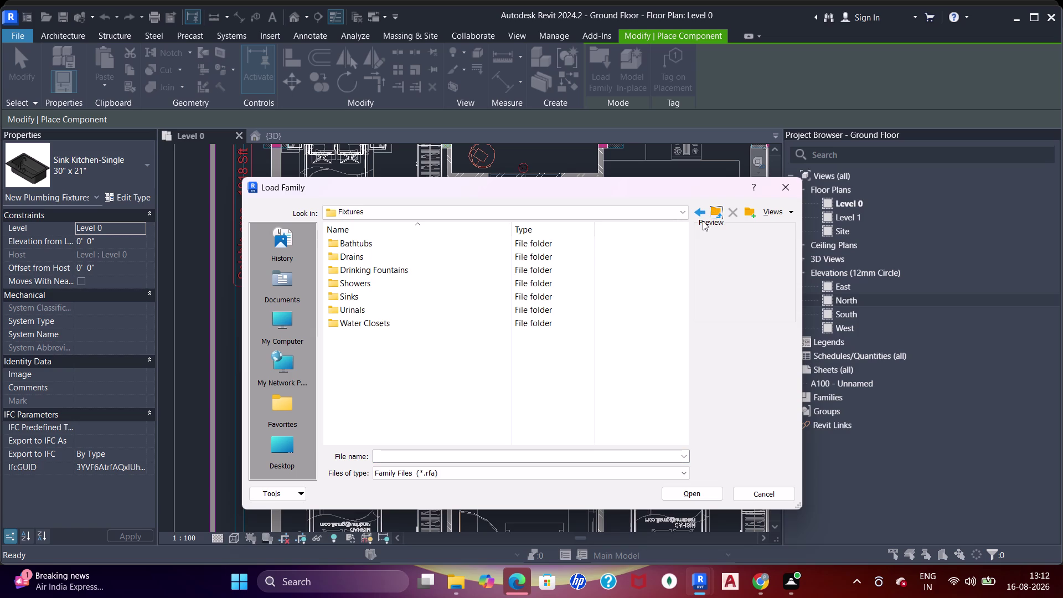
Open the Showers fixtures folder and preview the Shower Stall-2D family.
double_click(356, 288)
click(398, 238)
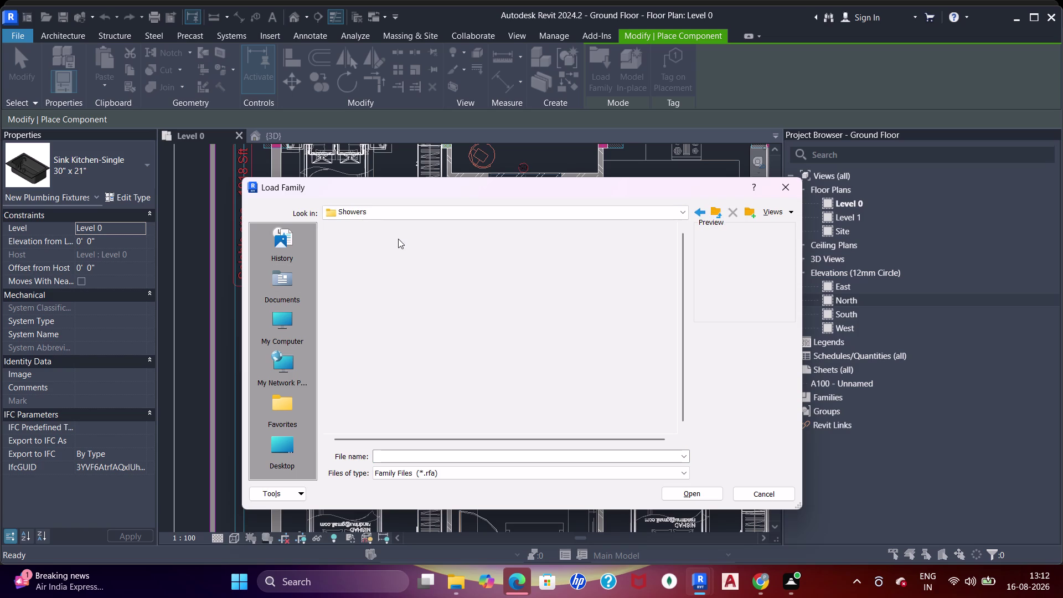
click(704, 213)
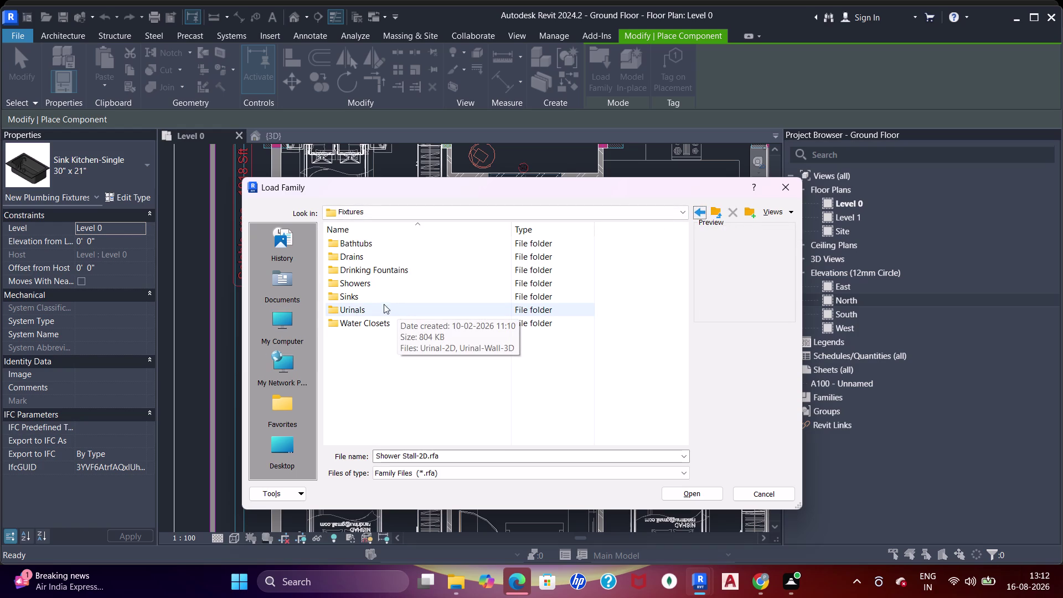
Open the Drains folder and select the Floor Drain-2D family.
double_click(371, 254)
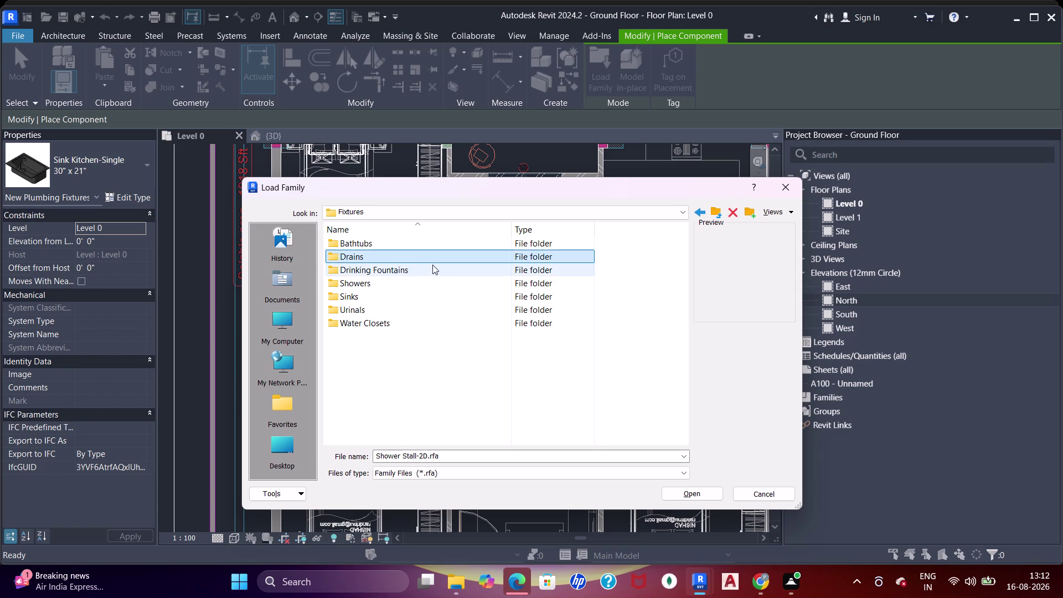
double_click(403, 254)
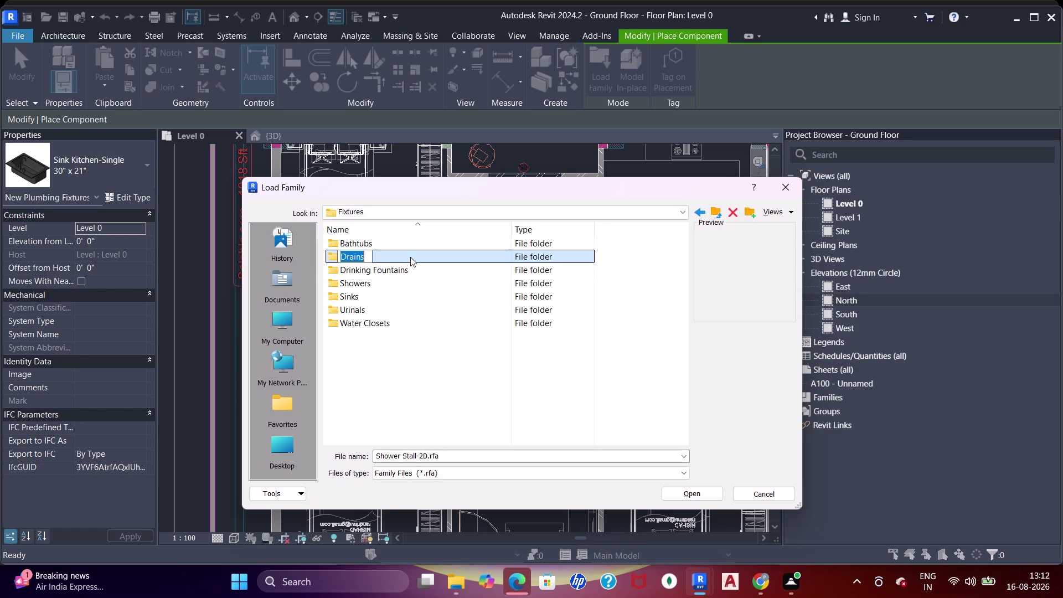
double_click(409, 256)
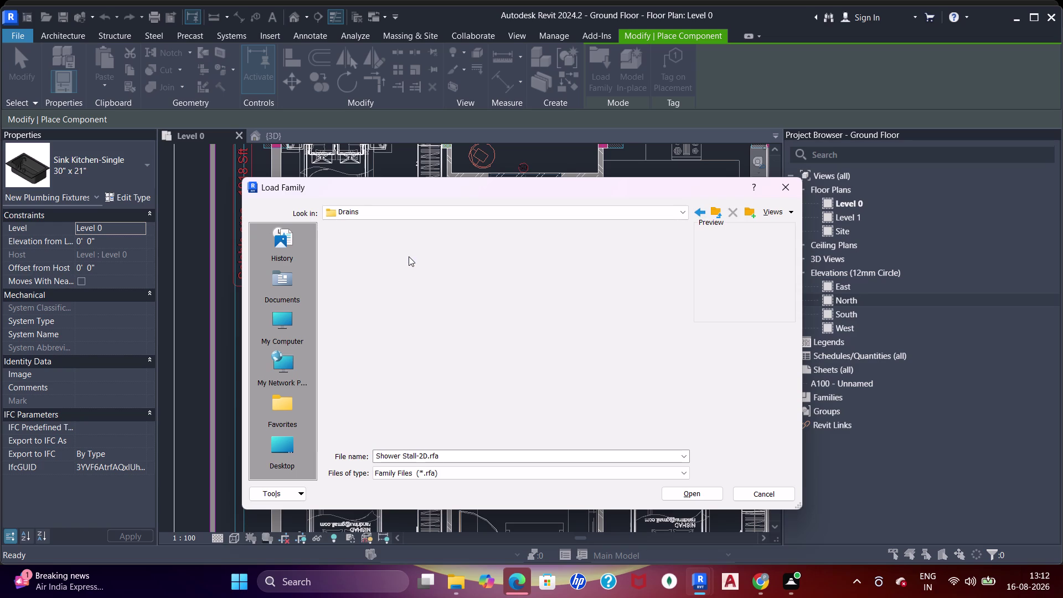
click(368, 246)
click(710, 216)
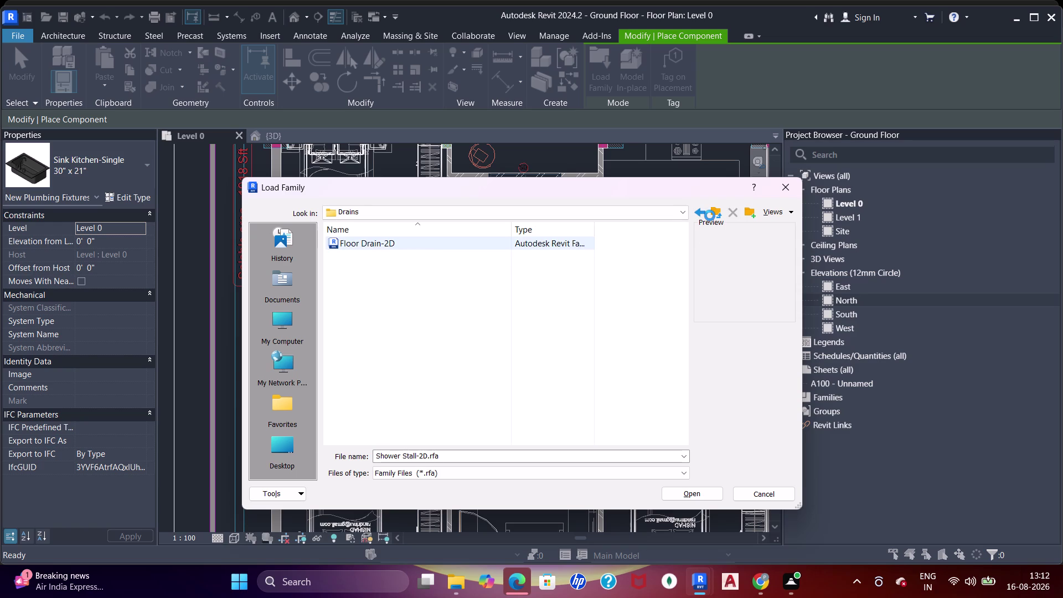
Jump up to the US library folder using the Look in dropdown.
click(681, 214)
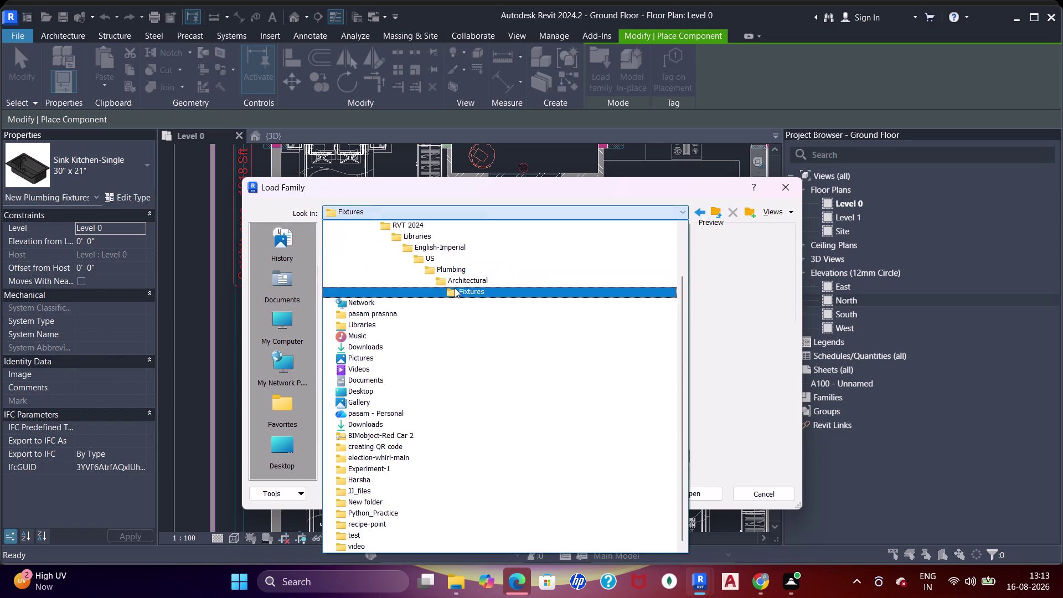
click(445, 260)
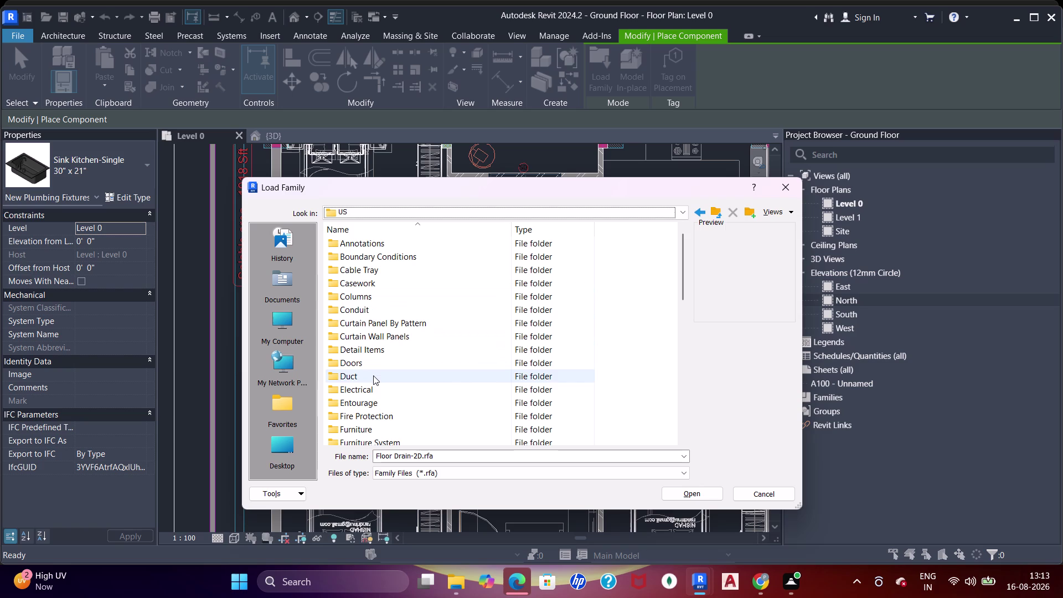
scroll(down, 3)
scroll(down, 3)
scroll(down, 3)
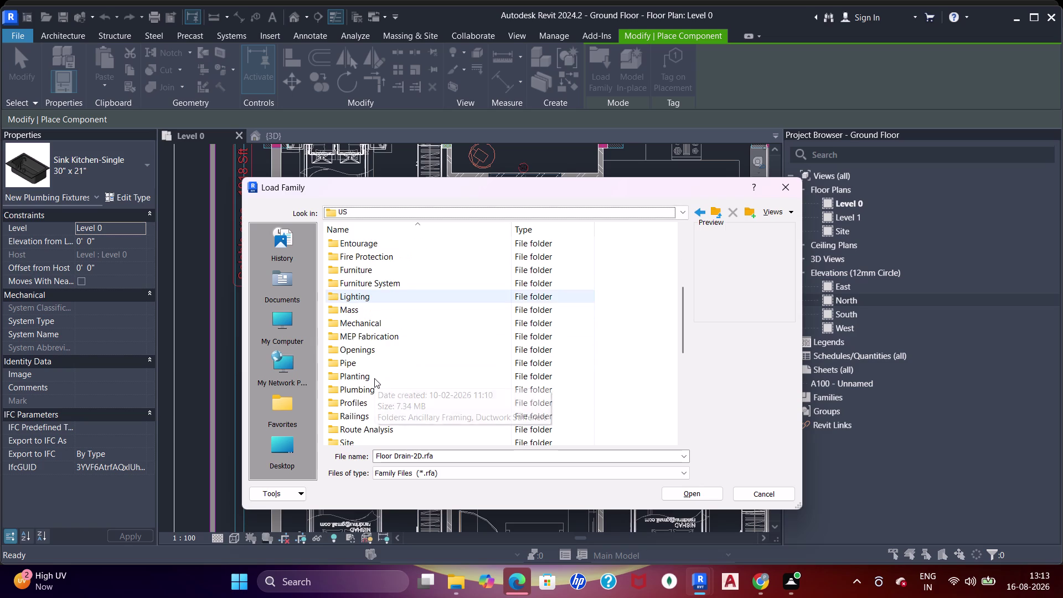
scroll(down, 3)
scroll(down, 3)
scroll(up, 3)
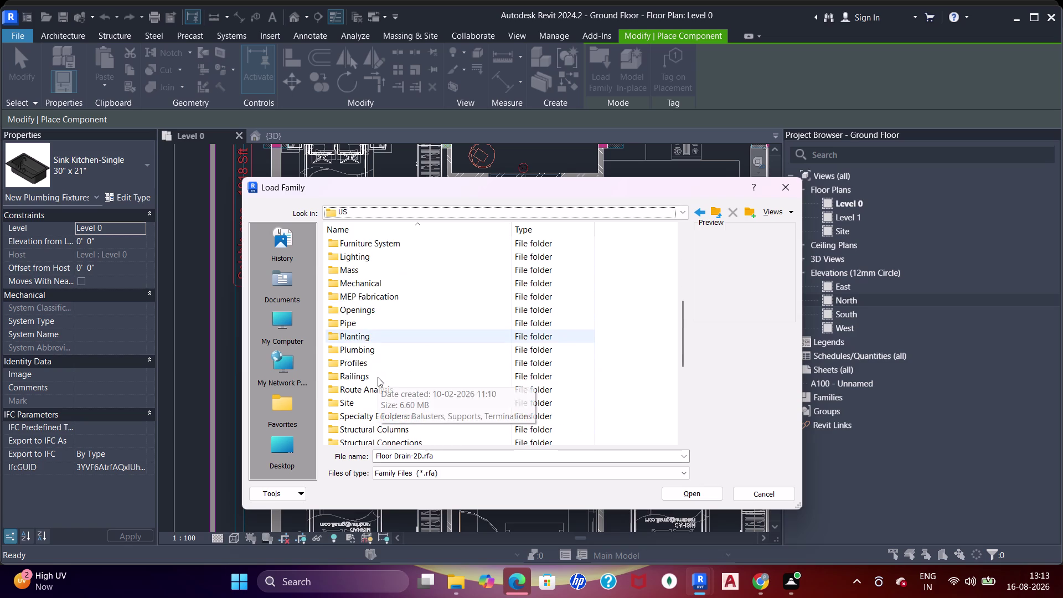
scroll(up, 3)
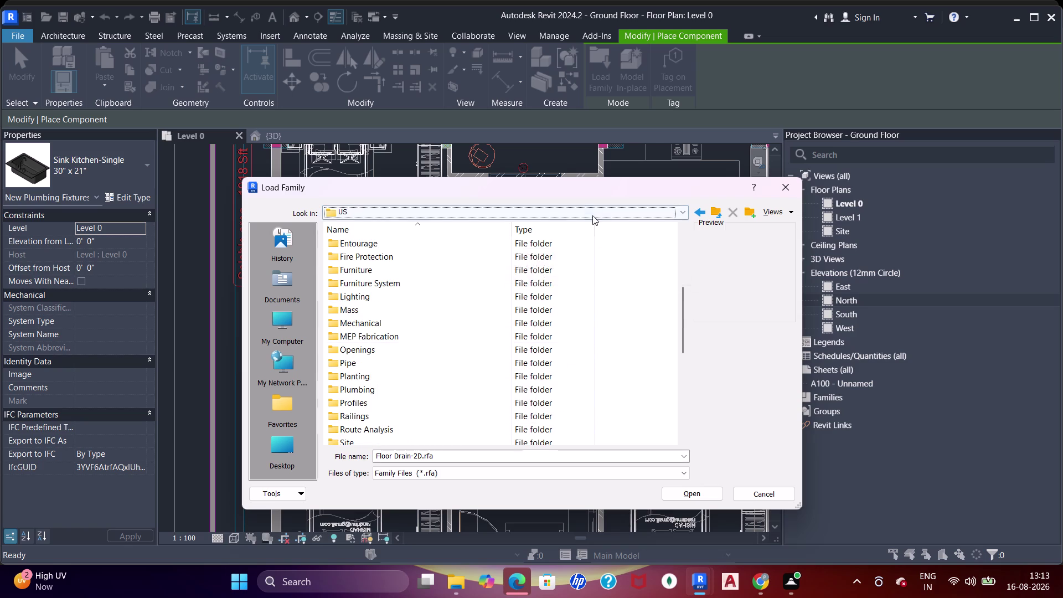
click(590, 217)
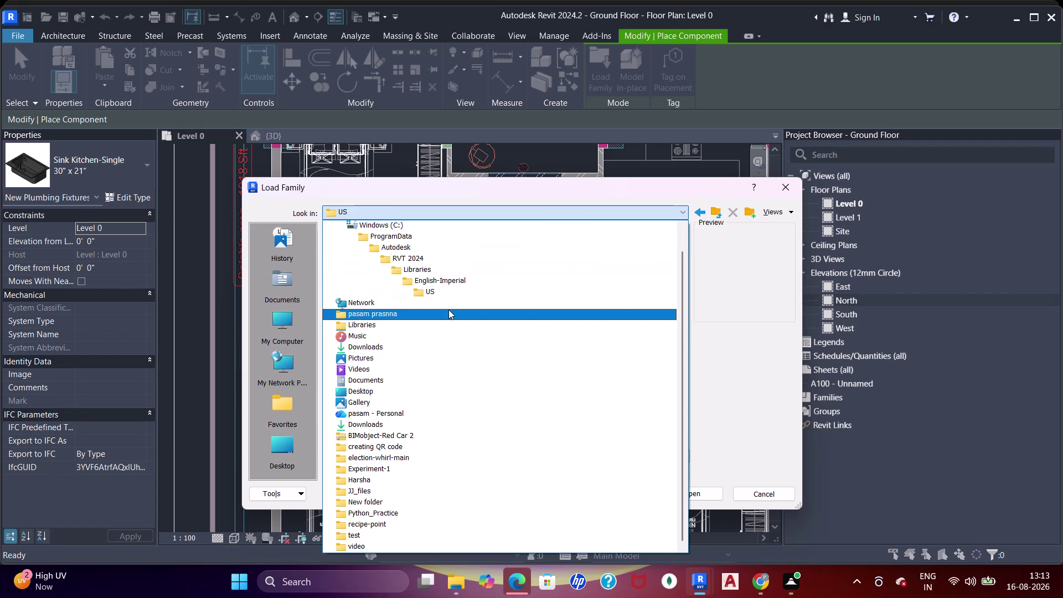
Navigate to Documents > SHUBHAM CITY > SHOWER families folder.
click(415, 386)
scroll(down, 3)
scroll(down, 3)
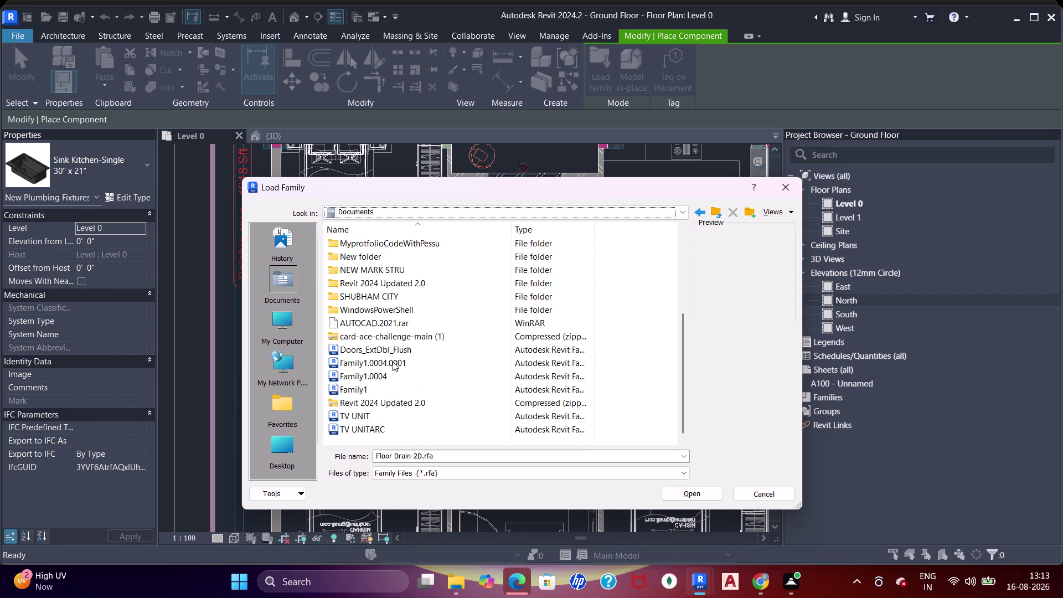
double_click(379, 298)
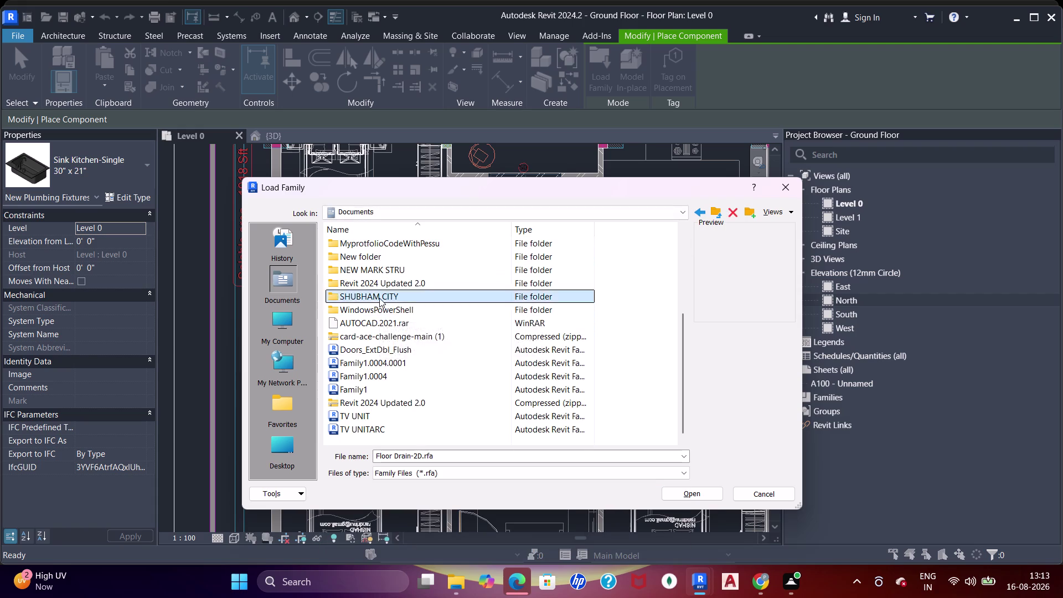
scroll(down, 3)
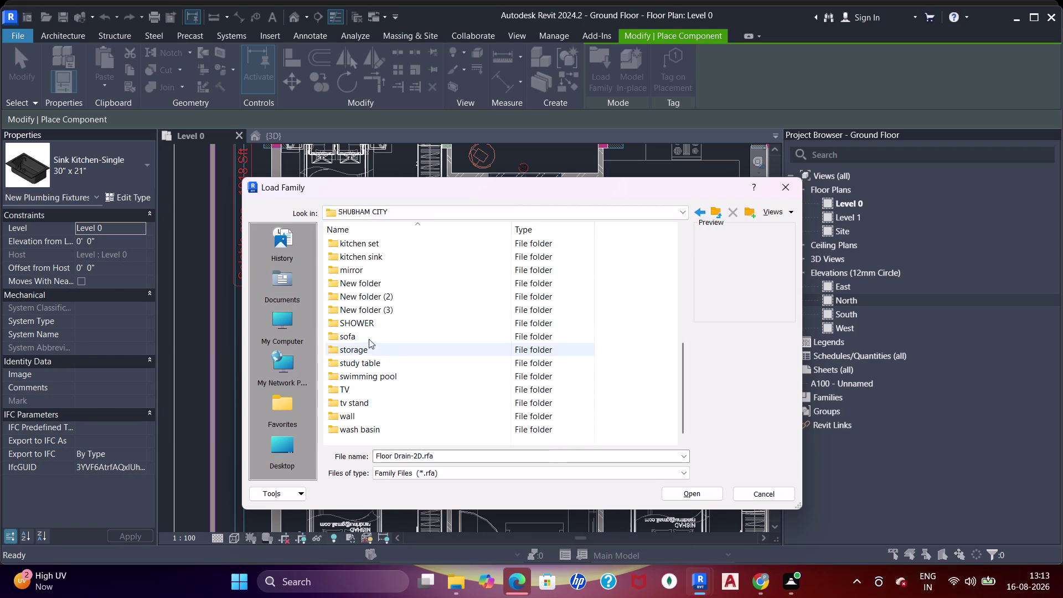
double_click(370, 323)
Preview the shower families and load Shower_columns_15486.rfa.
click(383, 273)
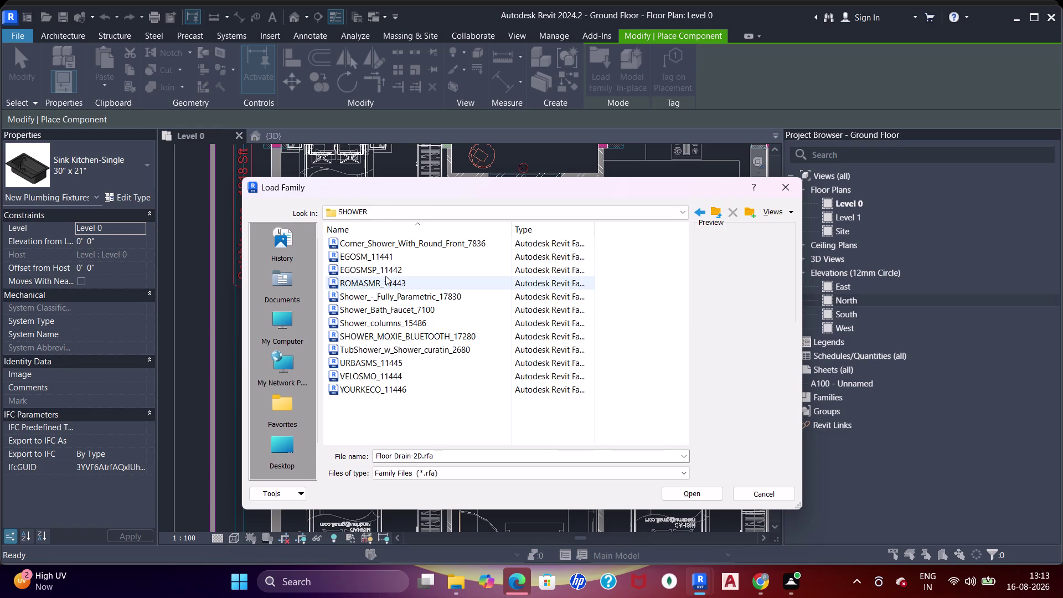
click(396, 282)
click(406, 300)
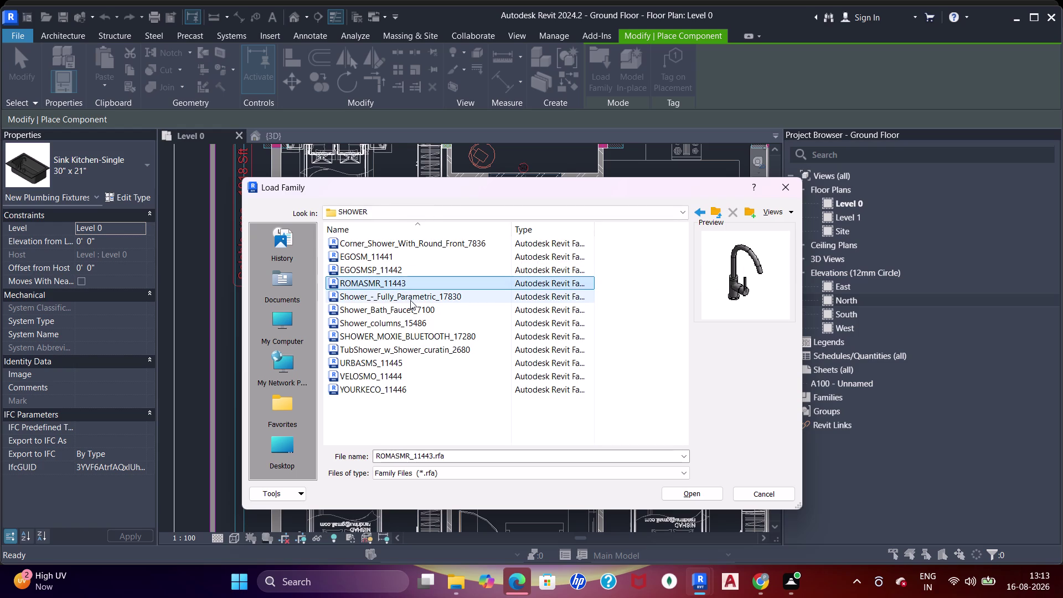
click(403, 316)
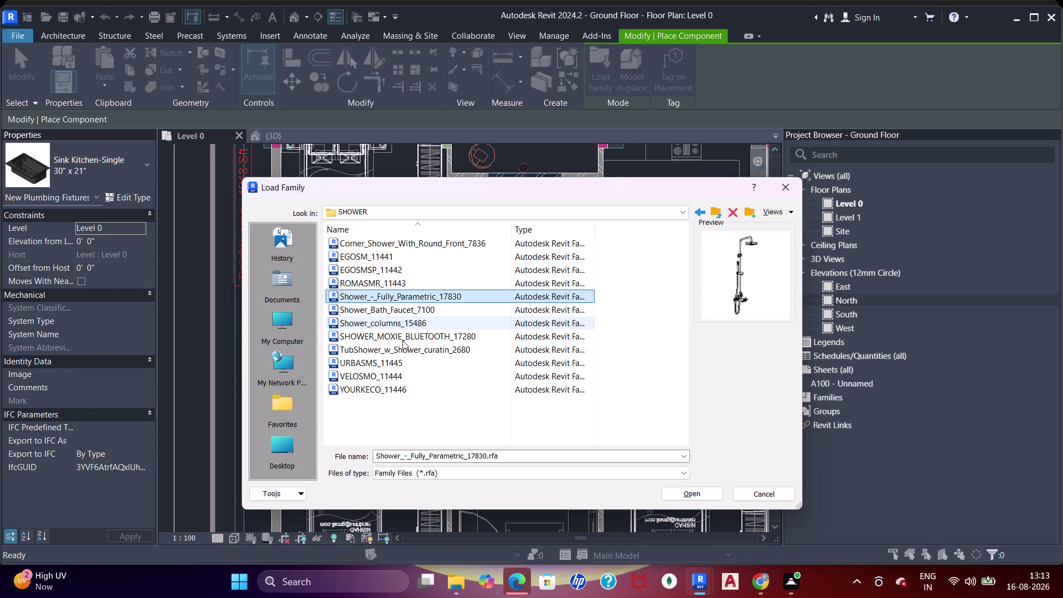
click(398, 339)
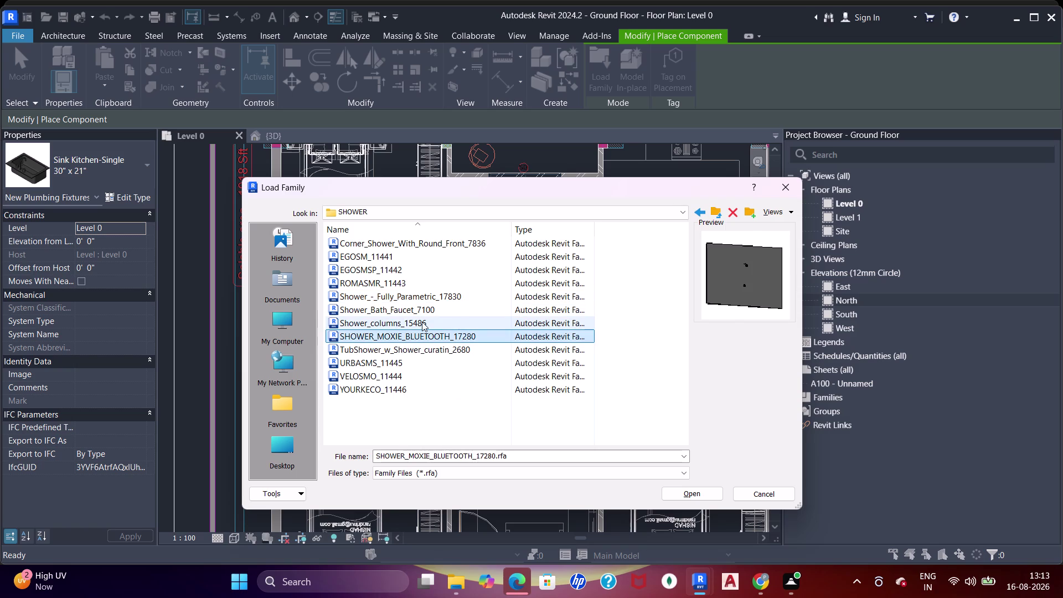
click(422, 322)
click(422, 323)
click(423, 323)
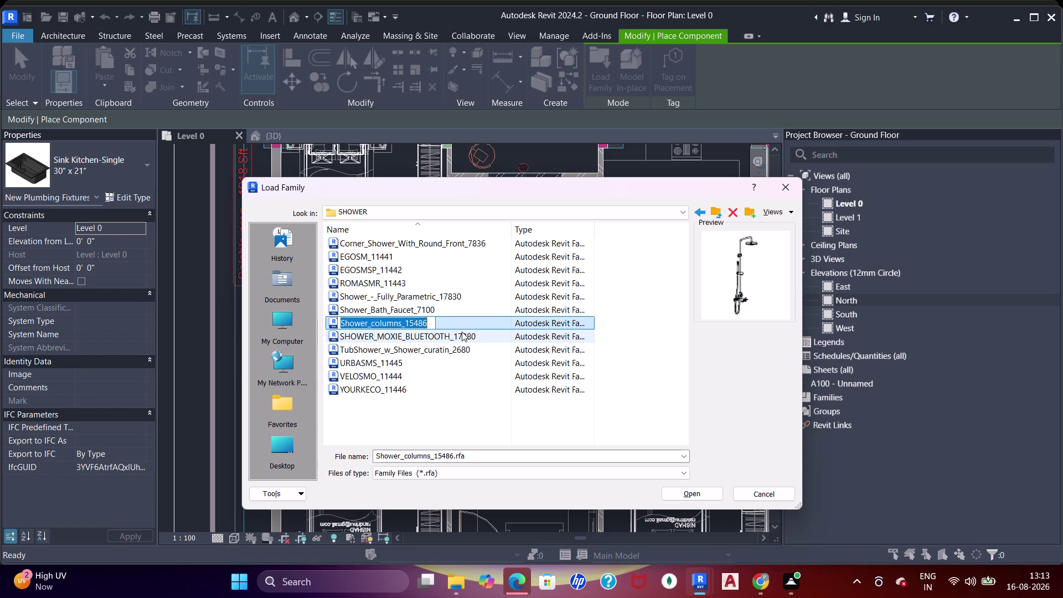
double_click(455, 321)
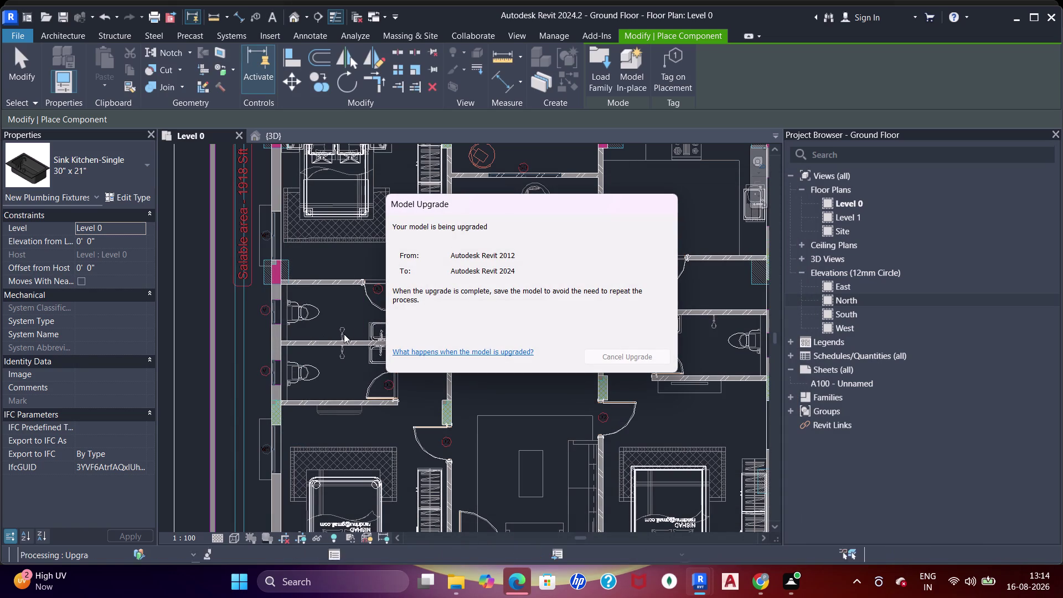
Place shower columns below and above the bathroom partition wall, rotating with Spacebar.
scroll(up, 3)
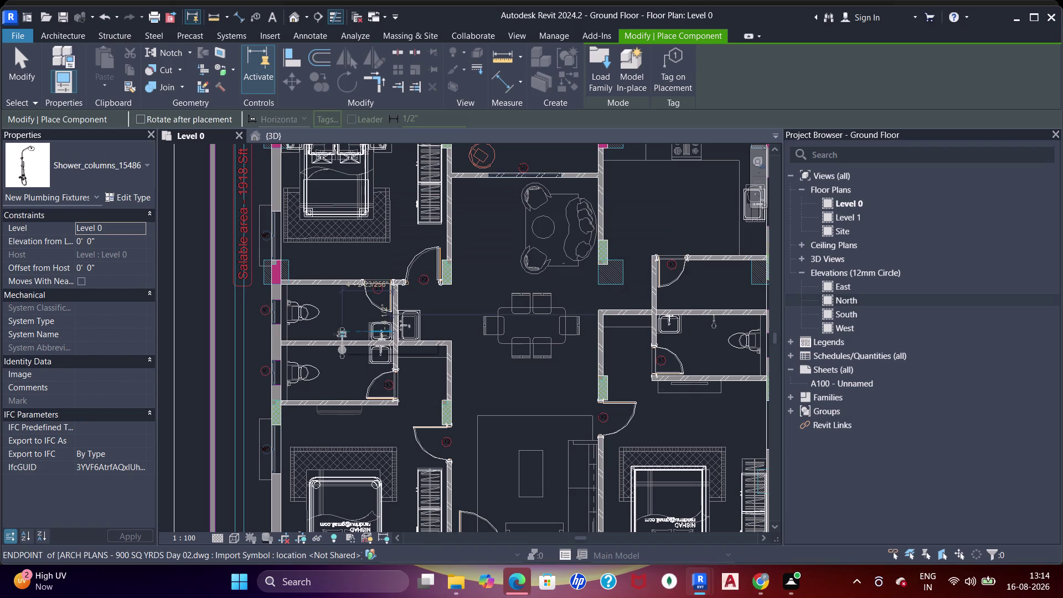
scroll(up, 3)
scroll(up, 3)
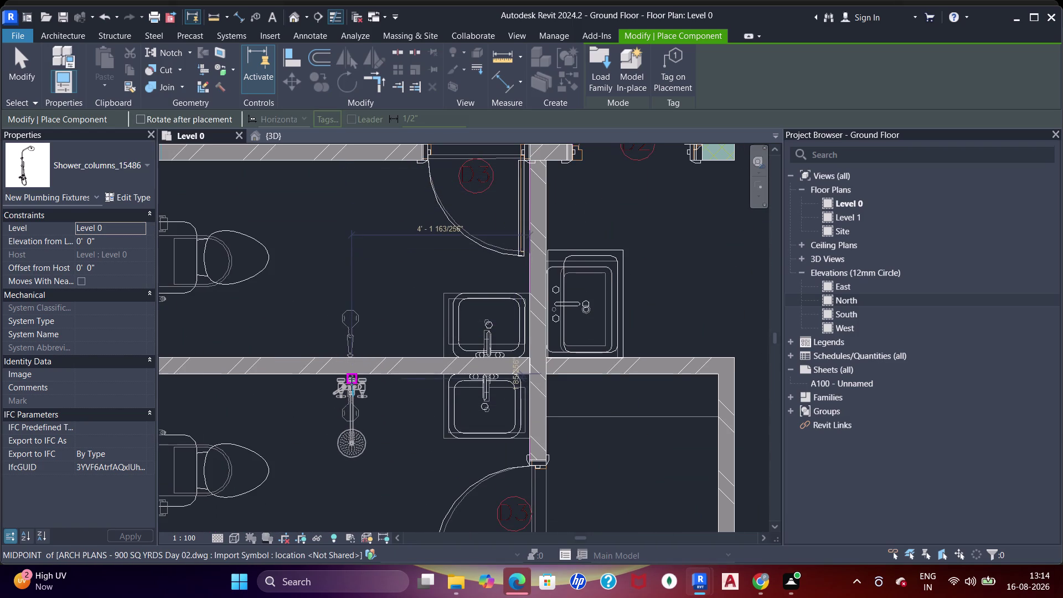
click(352, 384)
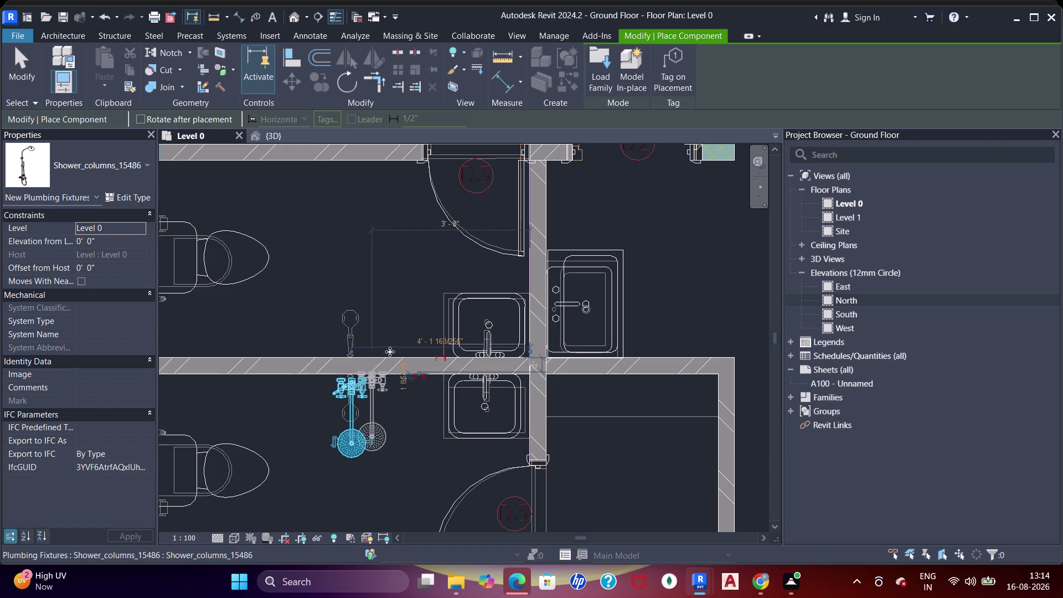
key(space)
key(space)
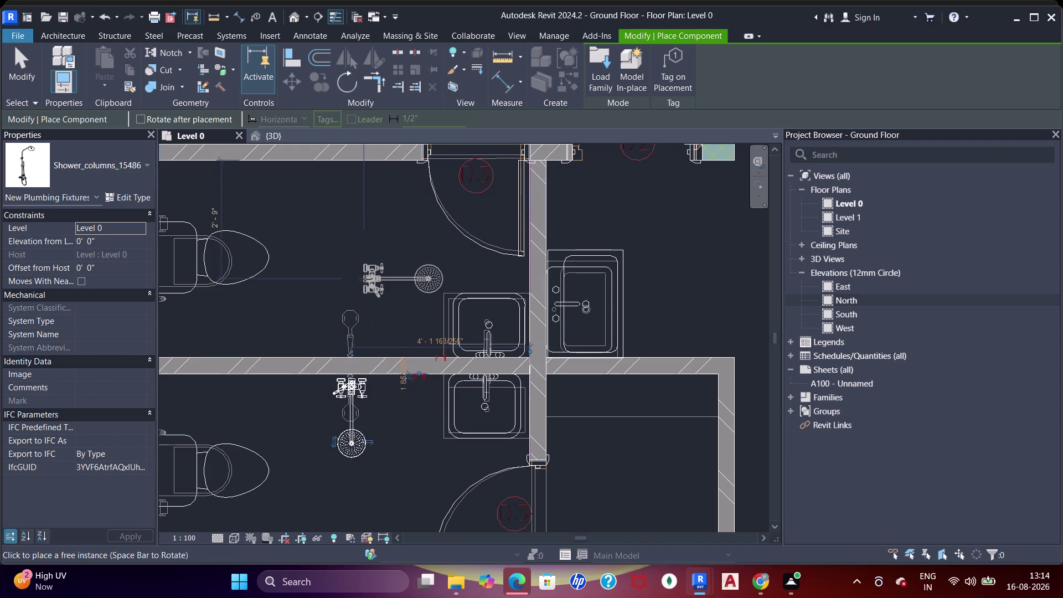
scroll(up, 3)
scroll(up, 3)
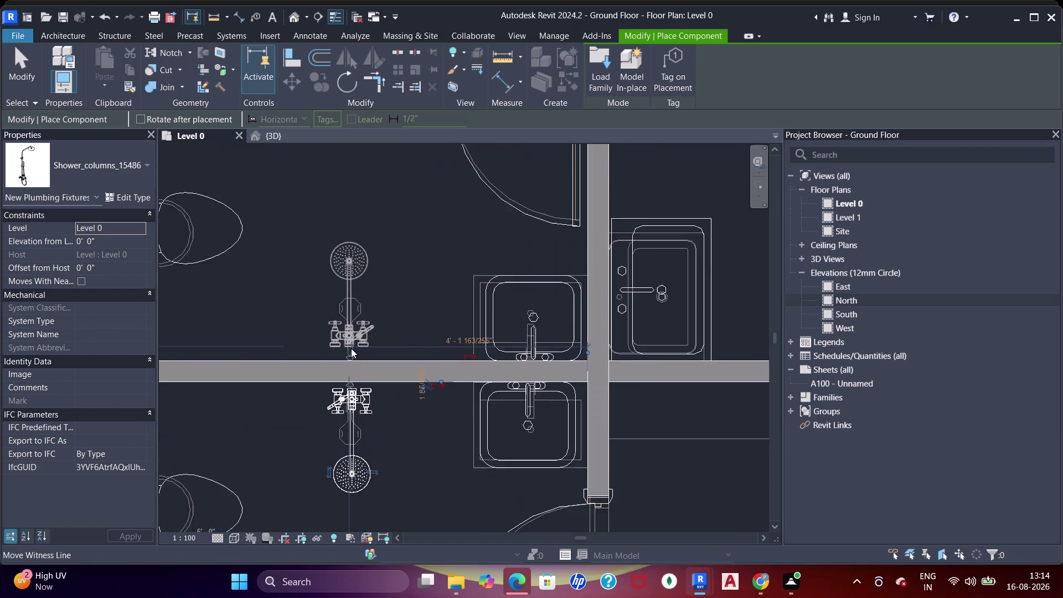
scroll(up, 3)
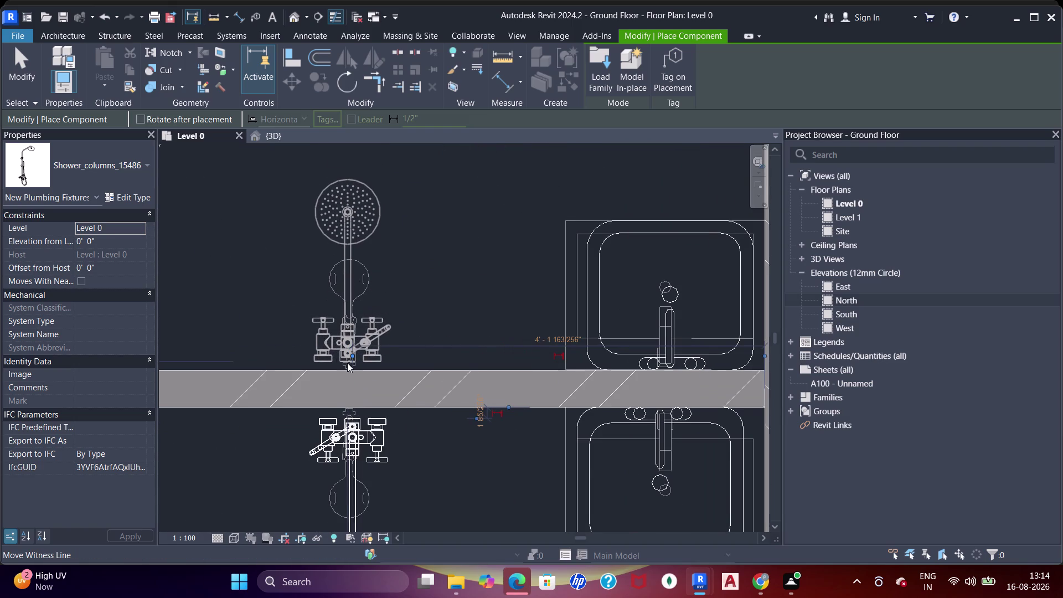
click(347, 367)
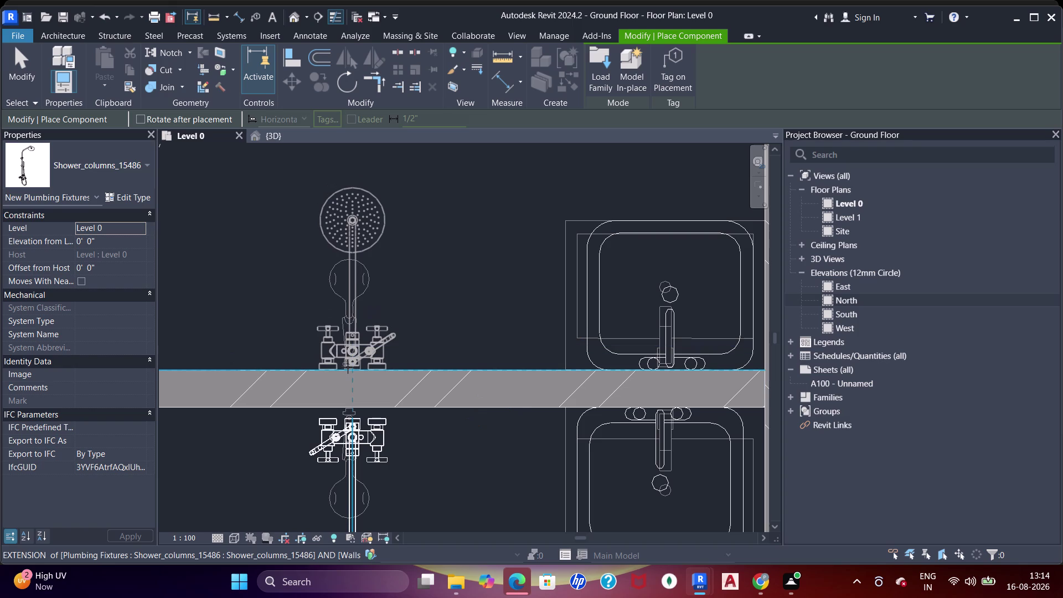
End placement, check the upper shower column, and clear the selection.
key(Escape)
key(Escape)
key(Escape)
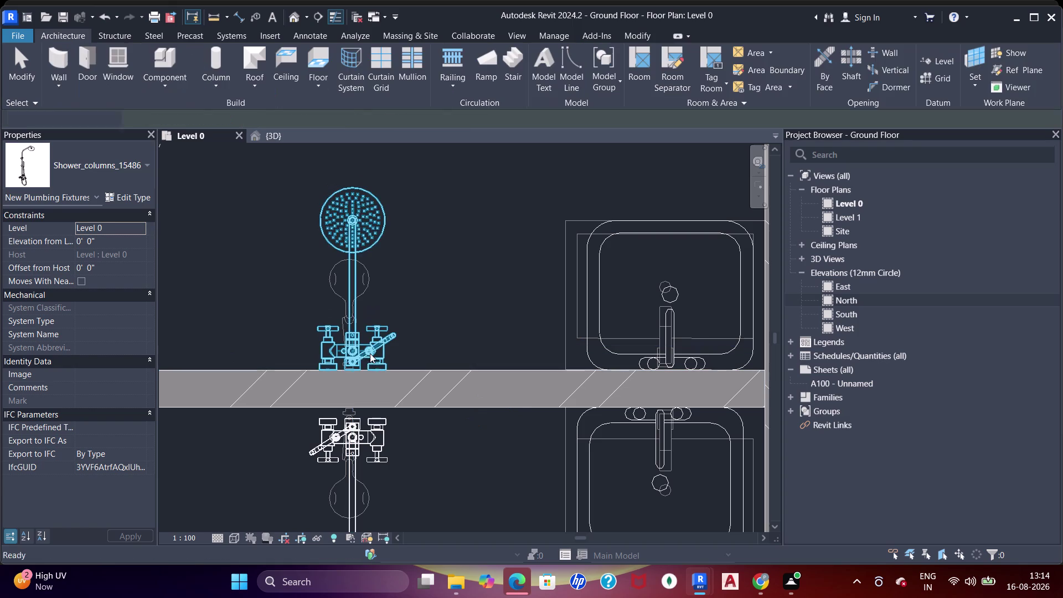
click(362, 352)
key(Escape)
key(Escape)
key(Escape)
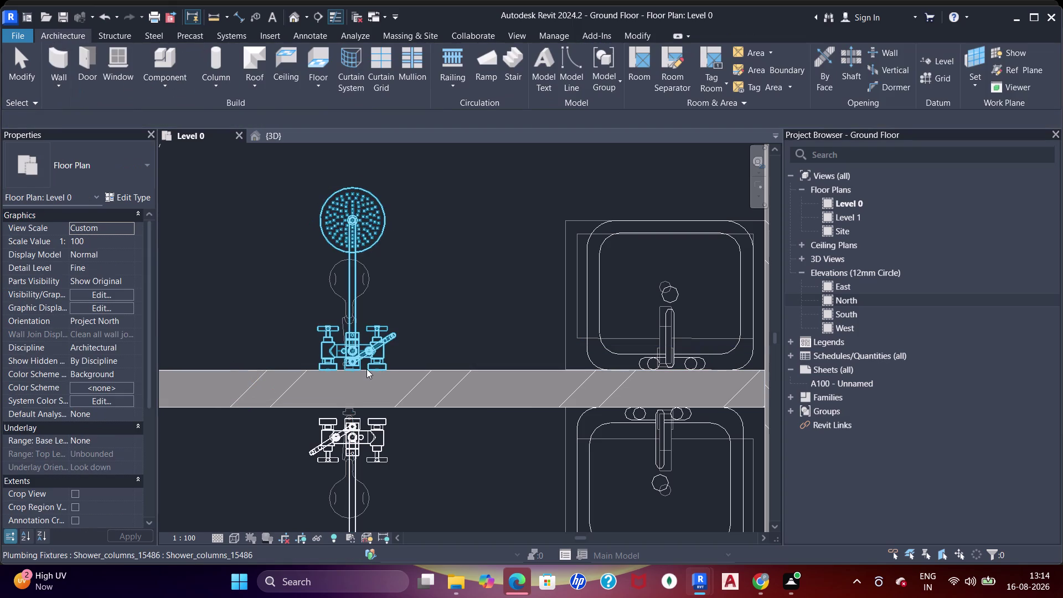
key(Left)
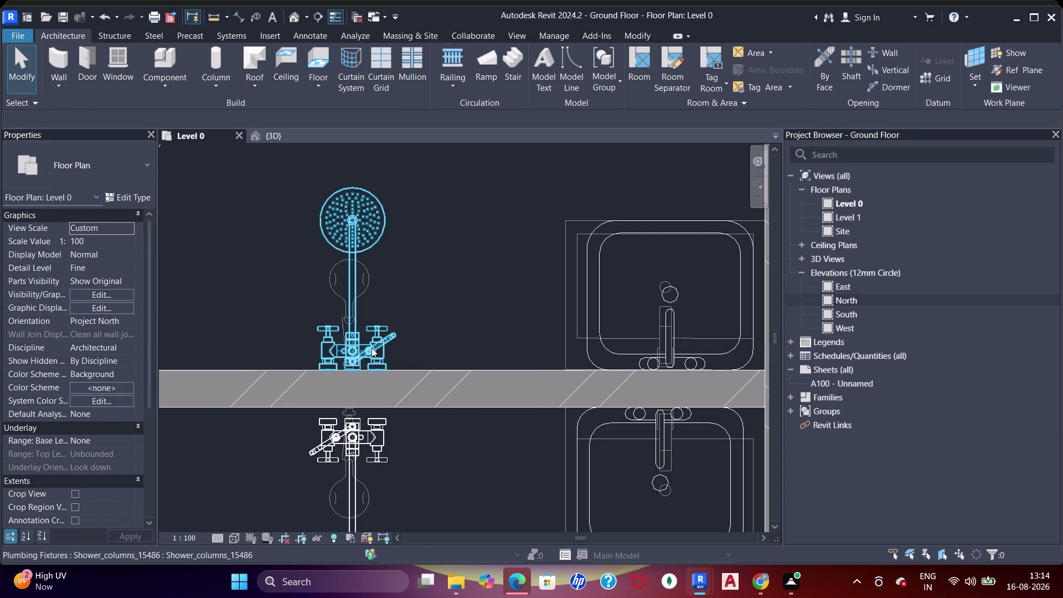
key(Left)
click(351, 335)
key(Left)
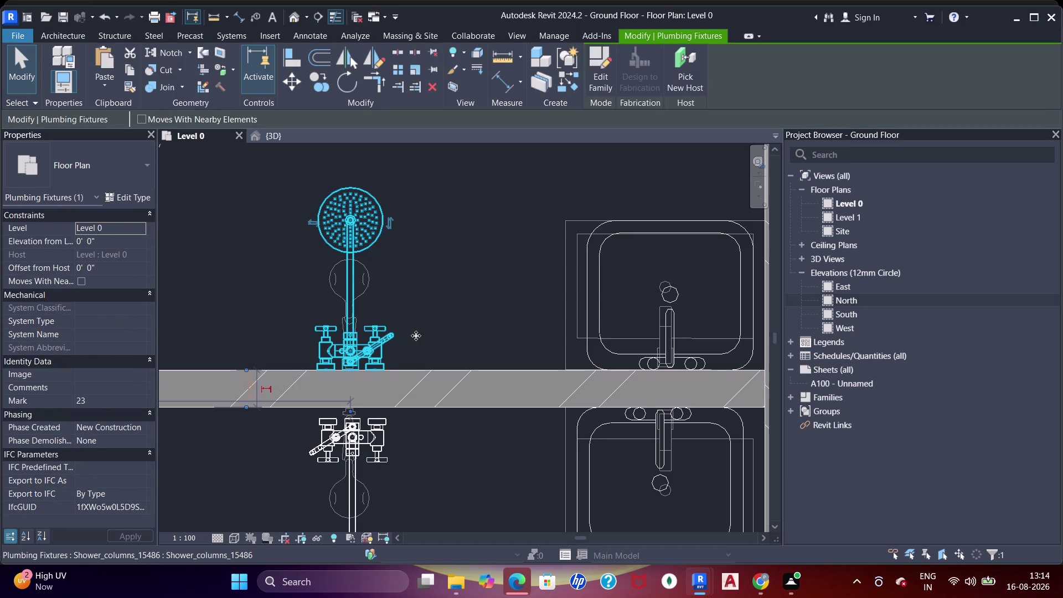
key(Escape)
Pan and zoom across the plan to the neighbouring unit's bathroom.
scroll(down, 3)
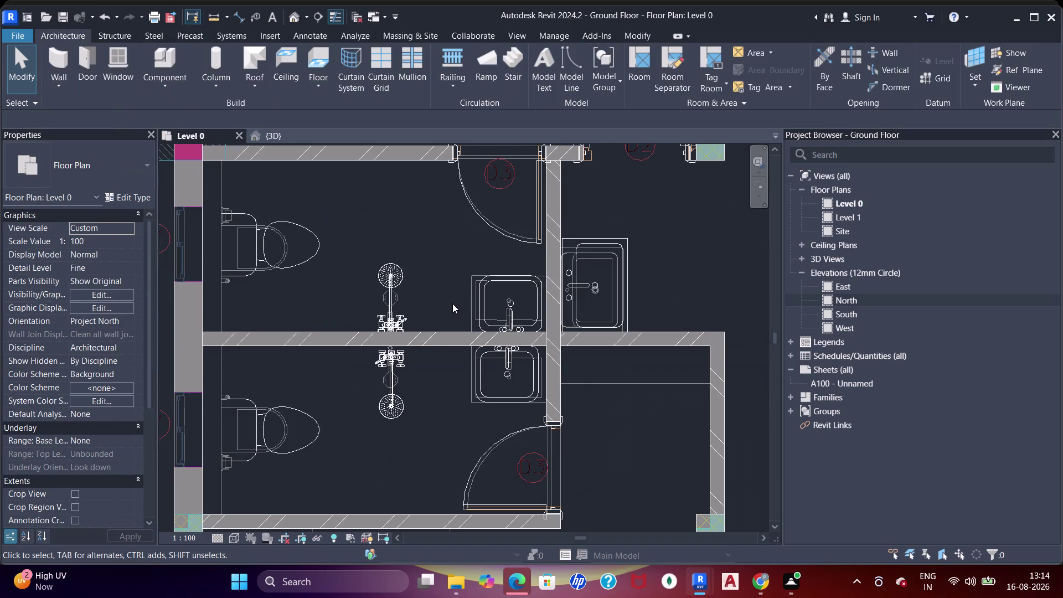
scroll(down, 3)
middle_drag(465, 299, 406, 245)
scroll(down, 3)
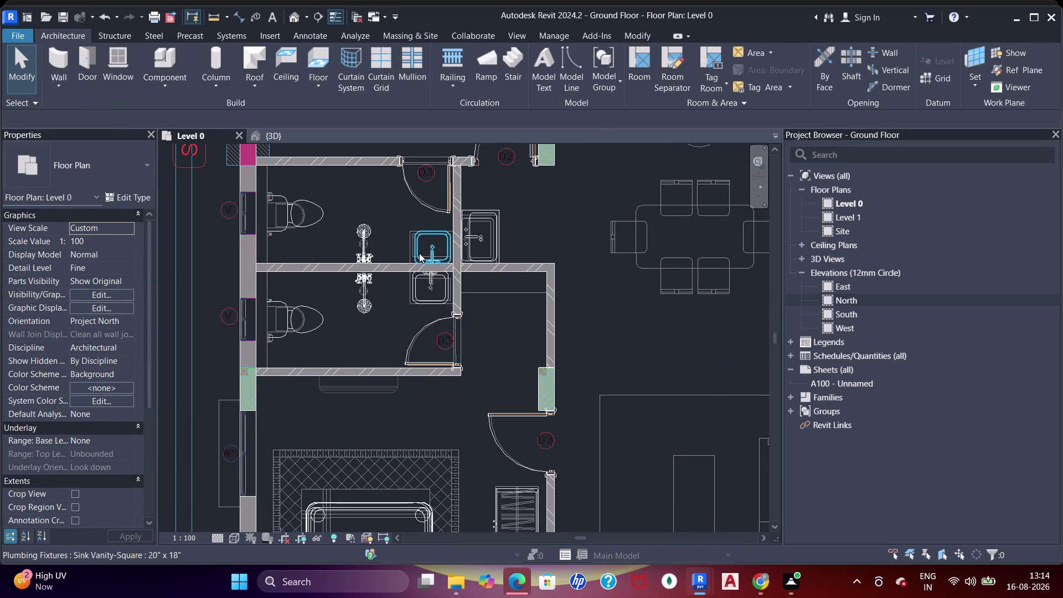
scroll(down, 3)
middle_drag(453, 256, 405, 233)
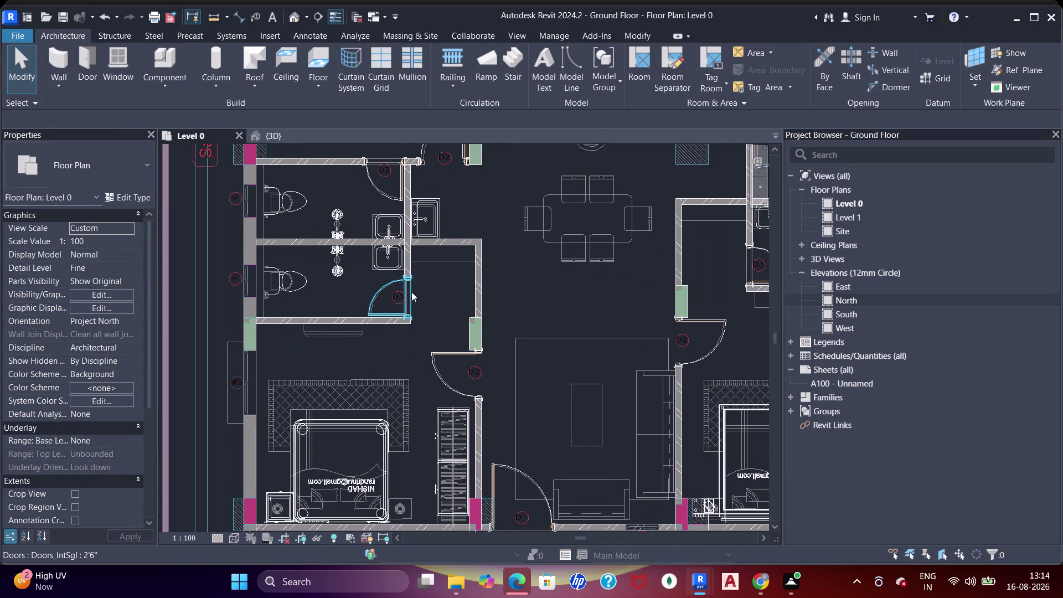
scroll(down, 3)
middle_drag(415, 359, 305, 352)
middle_drag(483, 441, 360, 422)
middle_drag(429, 294, 461, 385)
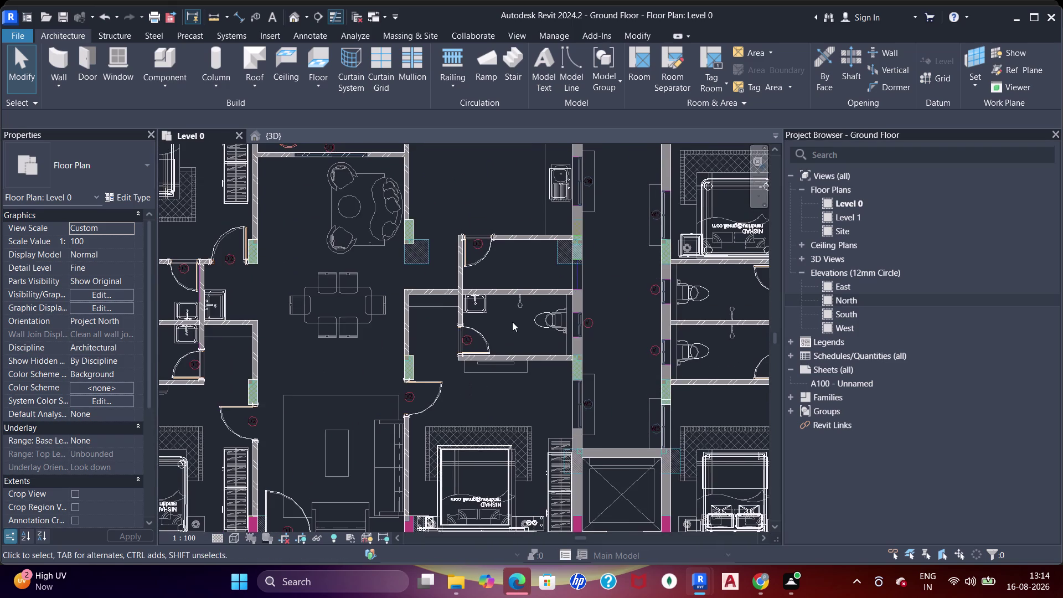
Start the Component tool with the Shower_columns family.
scroll(up, 3)
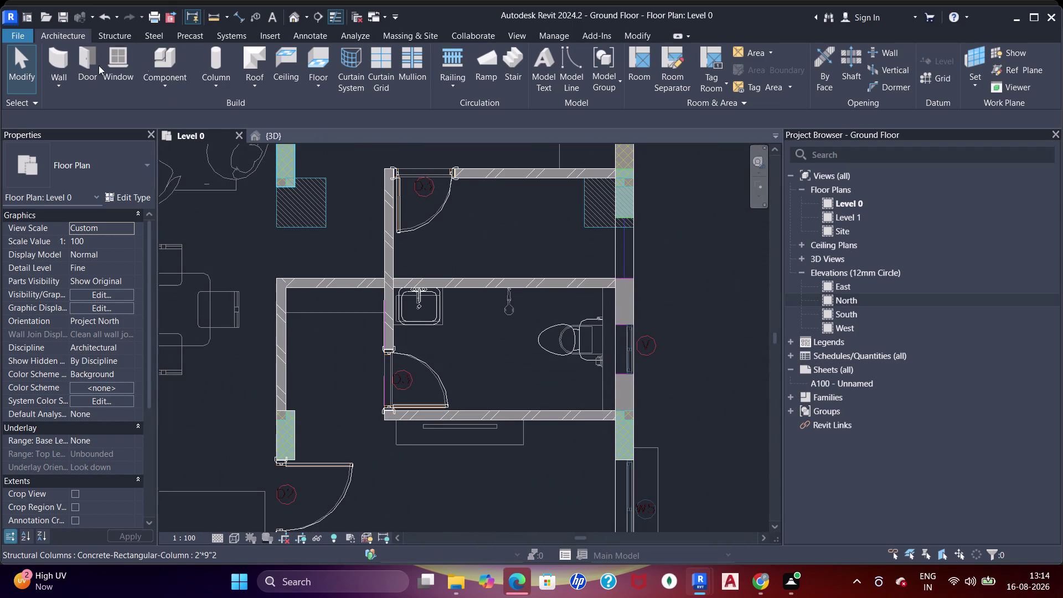
click(159, 58)
scroll(up, 3)
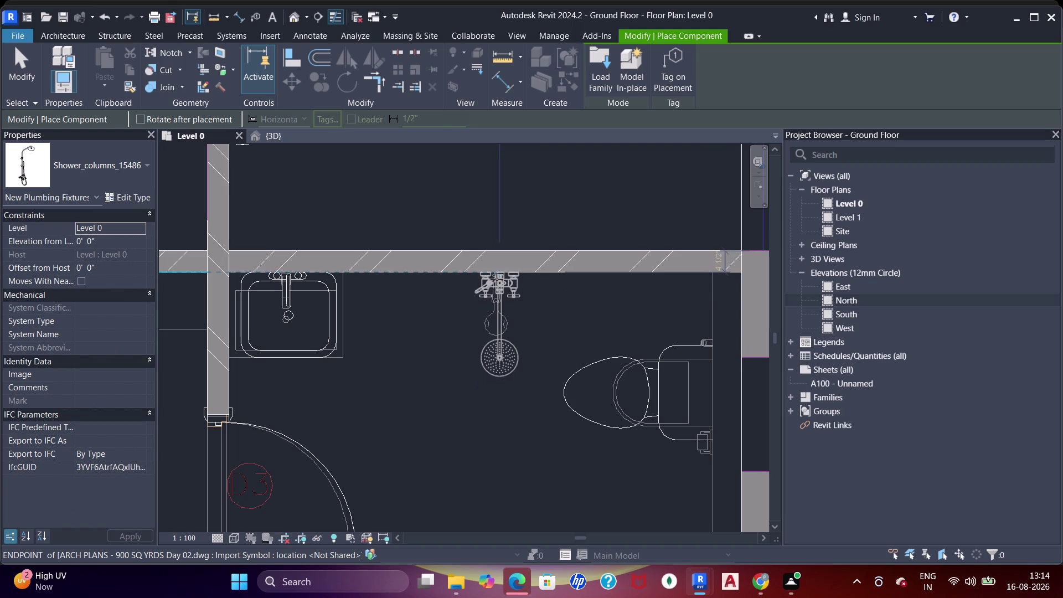
Place the shower column on the top wall between basin and toilet, then end placement.
click(494, 277)
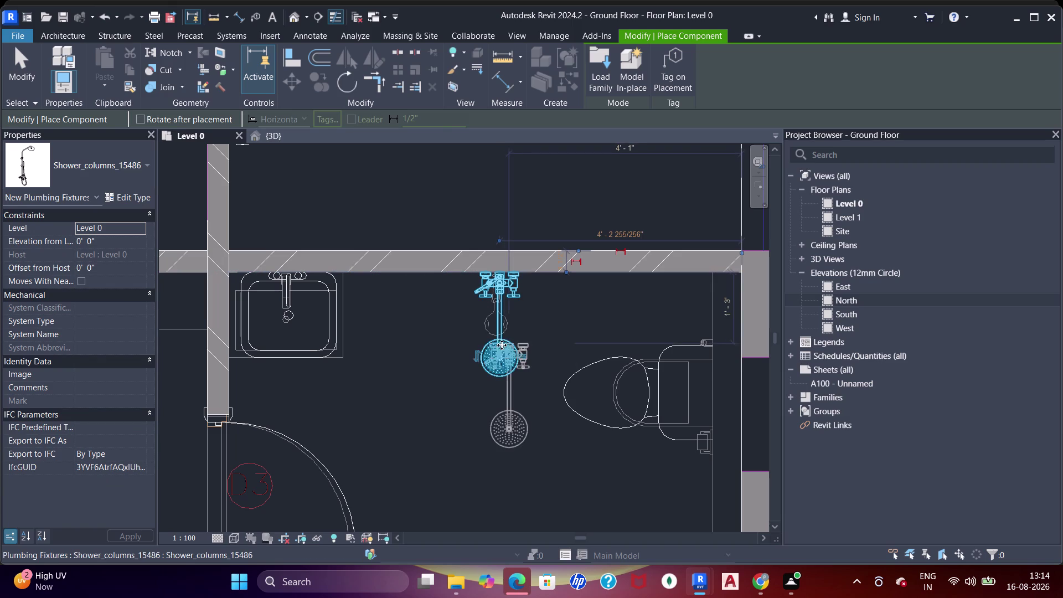
key(super+F1)
key(super+F1)
key(super+F1)
key(super+F1)
key(super+F1)
key(super+F1)
key(super+F1)
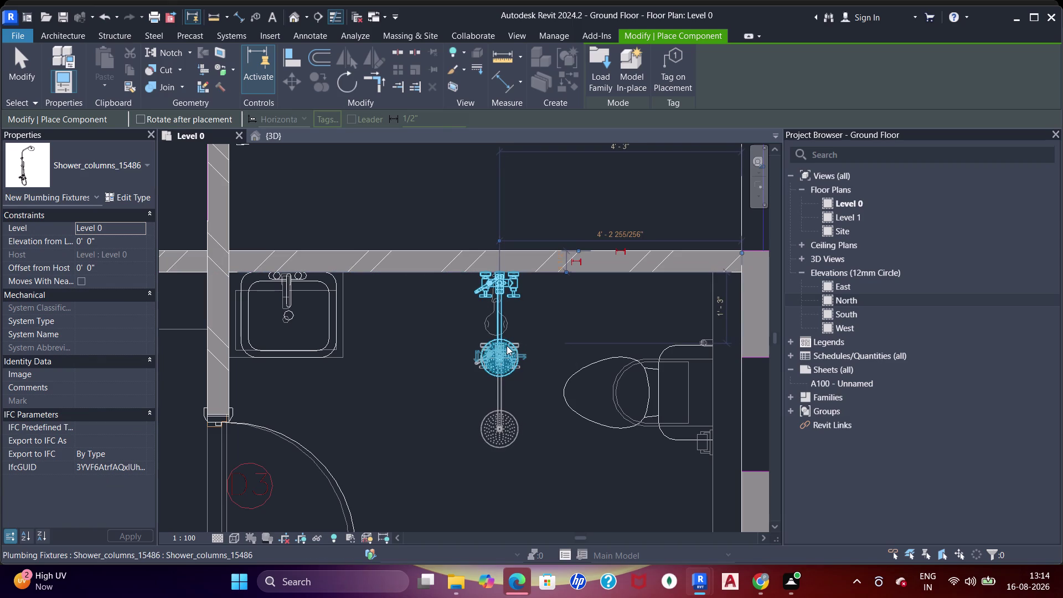
click(1041, 22)
key(Escape)
key(Escape)
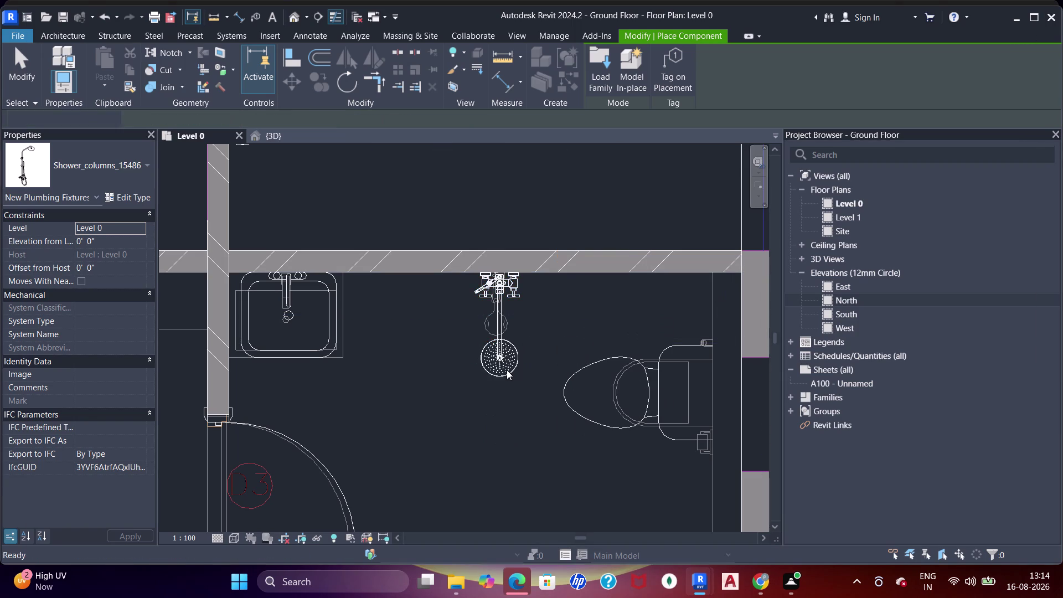
key(Escape)
Check the newly placed shower column, then pan out to the wider floor plan.
click(506, 370)
key(Left)
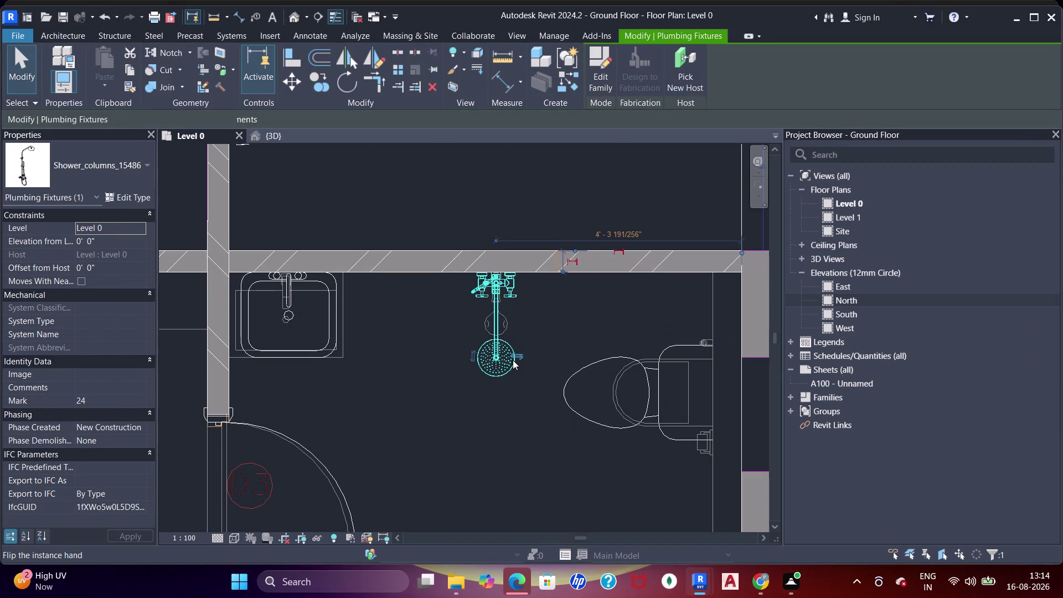
scroll(down, 3)
middle_drag(554, 233, 539, 254)
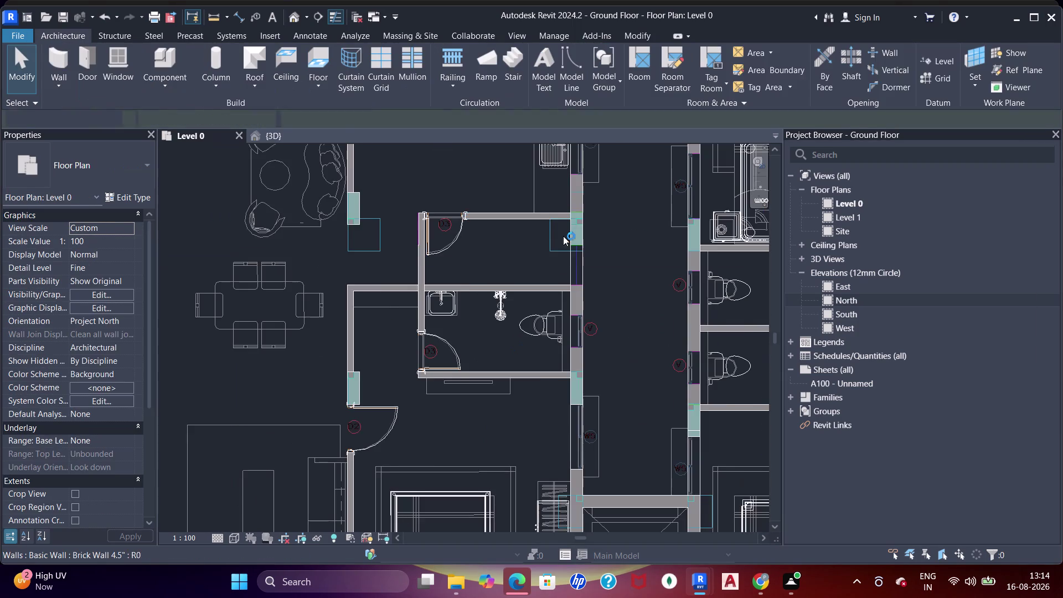
scroll(down, 3)
middle_drag(572, 272, 537, 219)
Pan to the neighbouring unit's bathrooms and start placing another Shower_columns component.
middle_drag(616, 293, 534, 360)
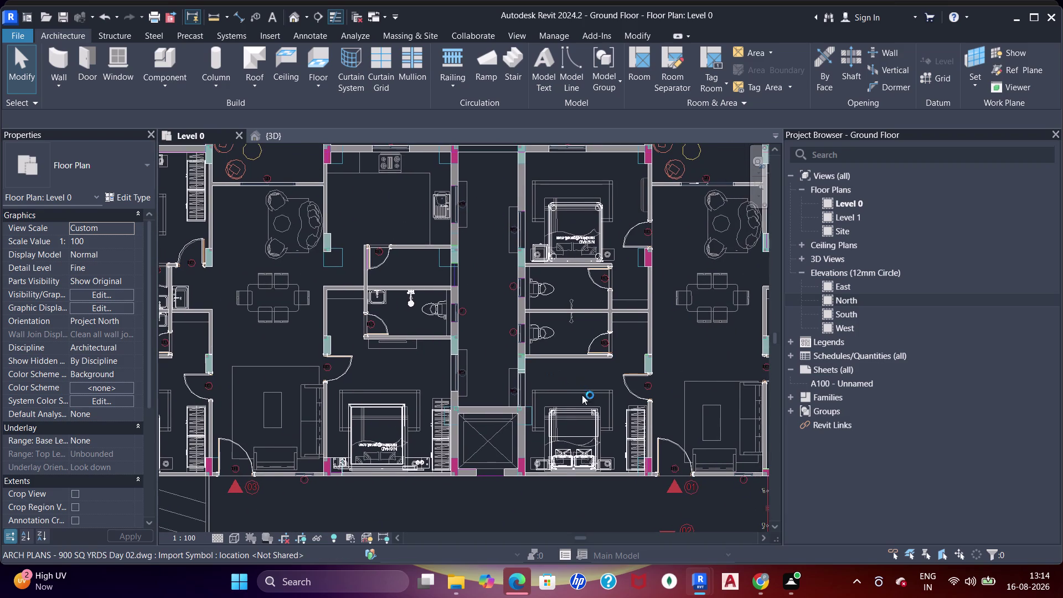
key(Escape)
key(Escape)
scroll(up, 3)
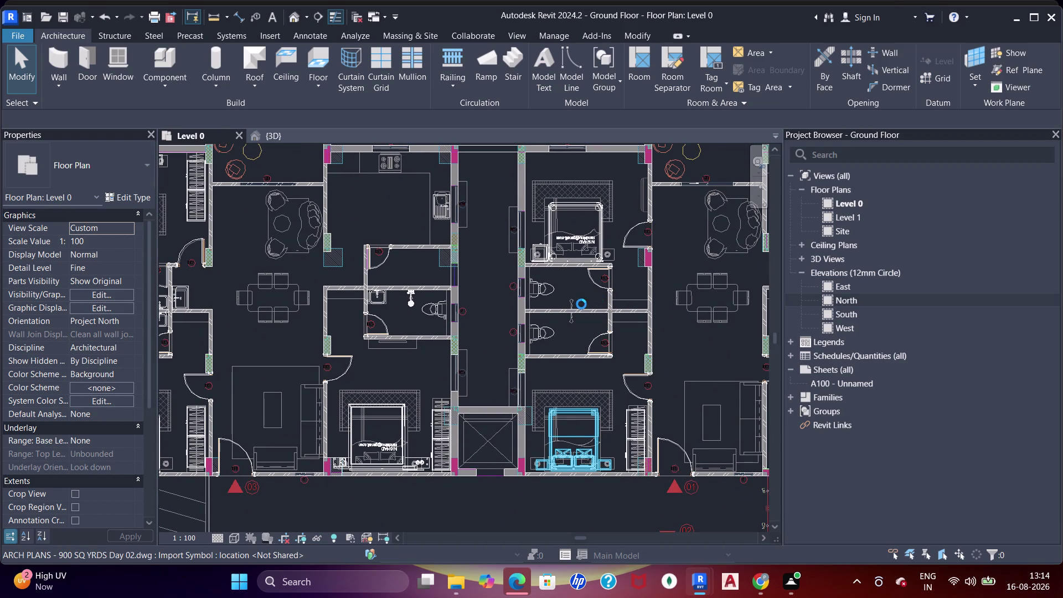
scroll(up, 3)
key(Escape)
key(Escape)
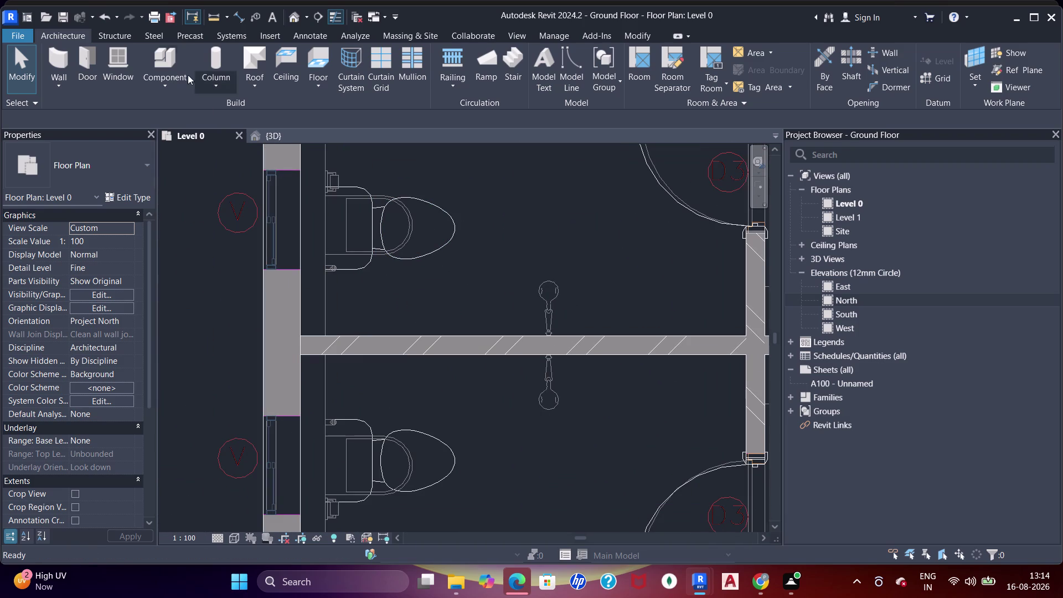
click(167, 57)
key(Escape)
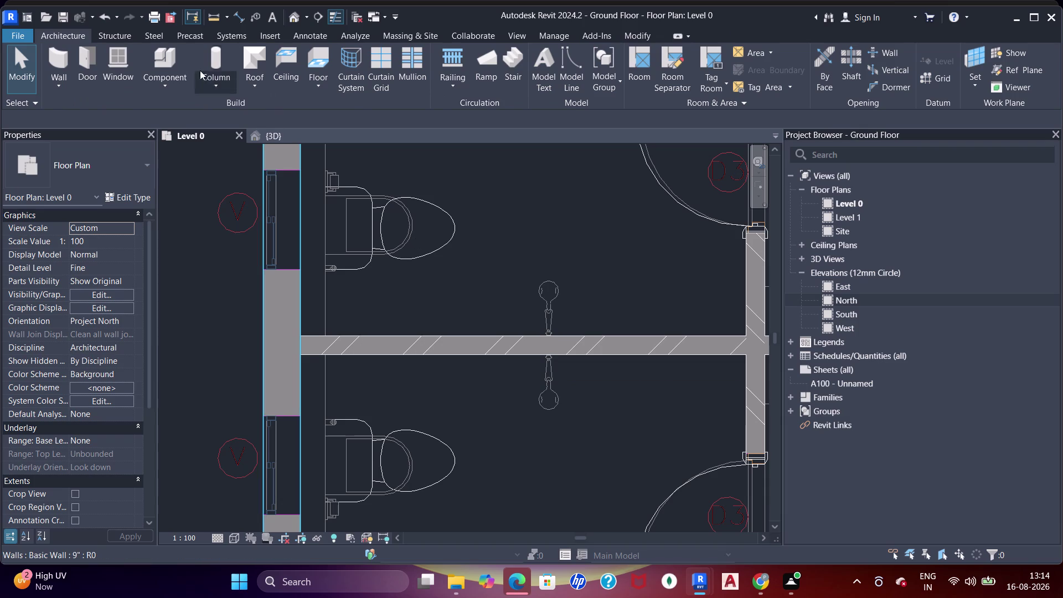
click(156, 63)
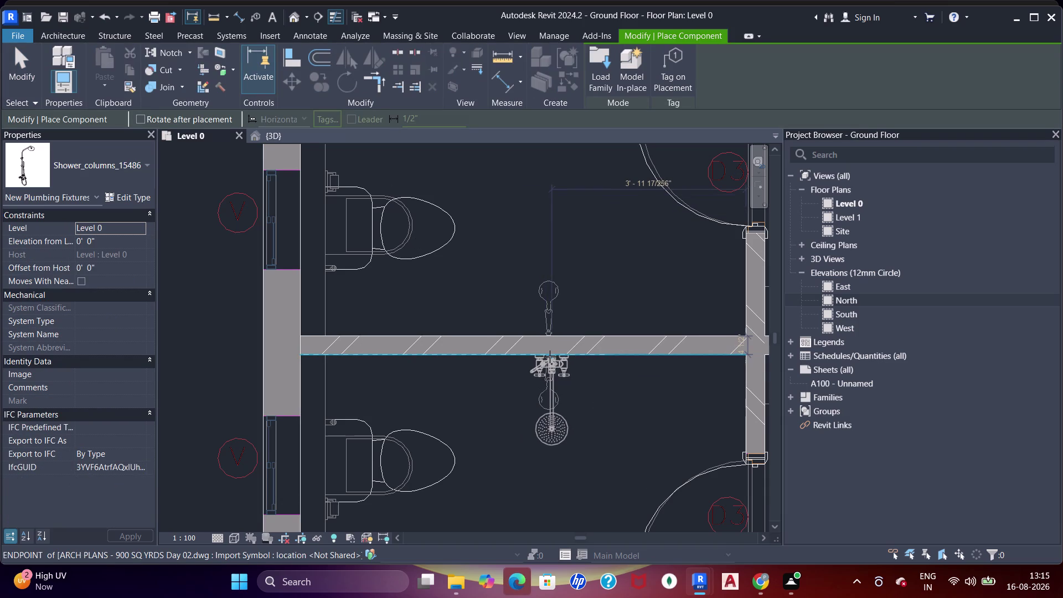
Place the shower column on the shared wall's upper face, rotated with Spacebar.
click(550, 357)
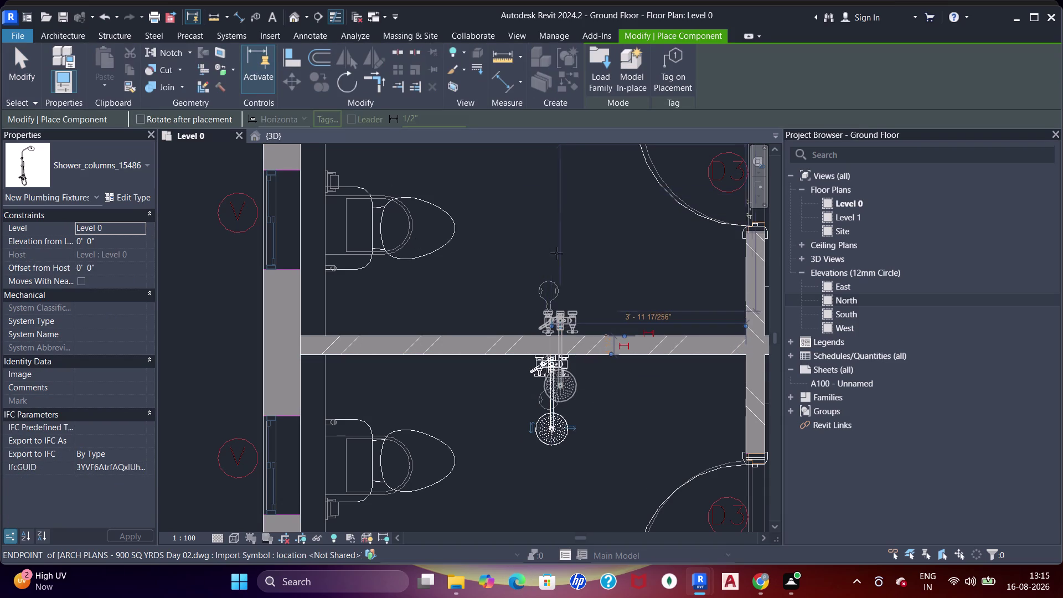
key(space)
key(space)
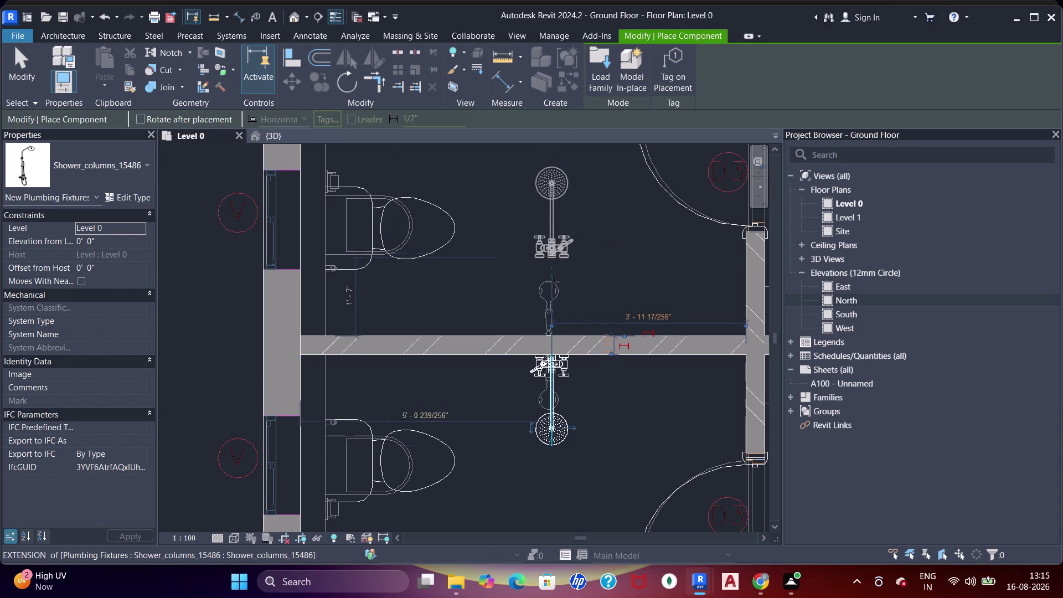
click(546, 334)
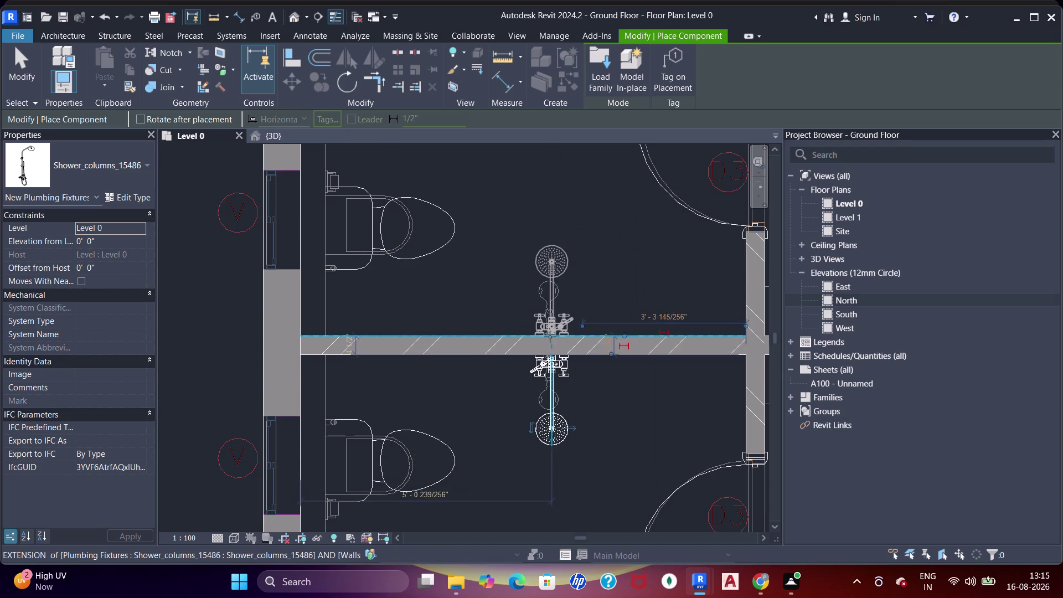
click(550, 337)
key(Escape)
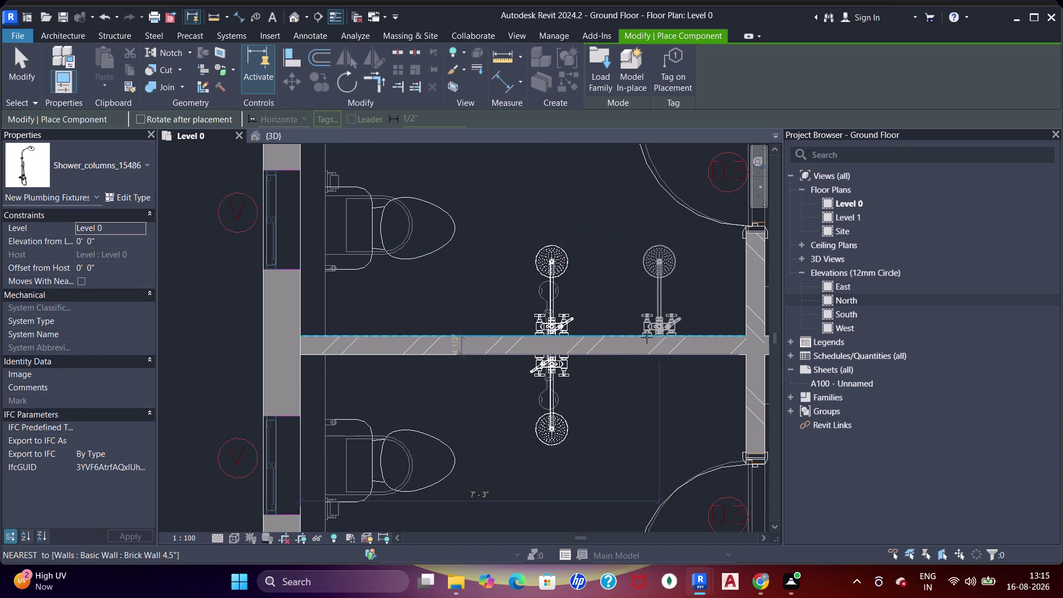
key(Escape)
key(Escape)
key(Escape)
key(Escape)
Compare the upper and lower shower columns, then pan out across the plan.
click(550, 329)
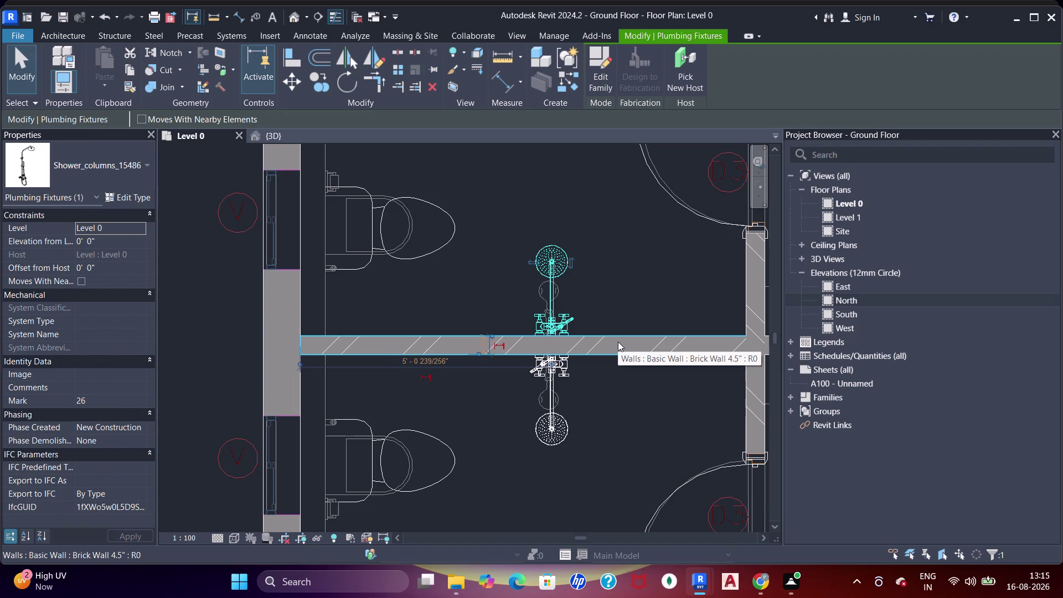
key(Left)
click(563, 415)
key(Left)
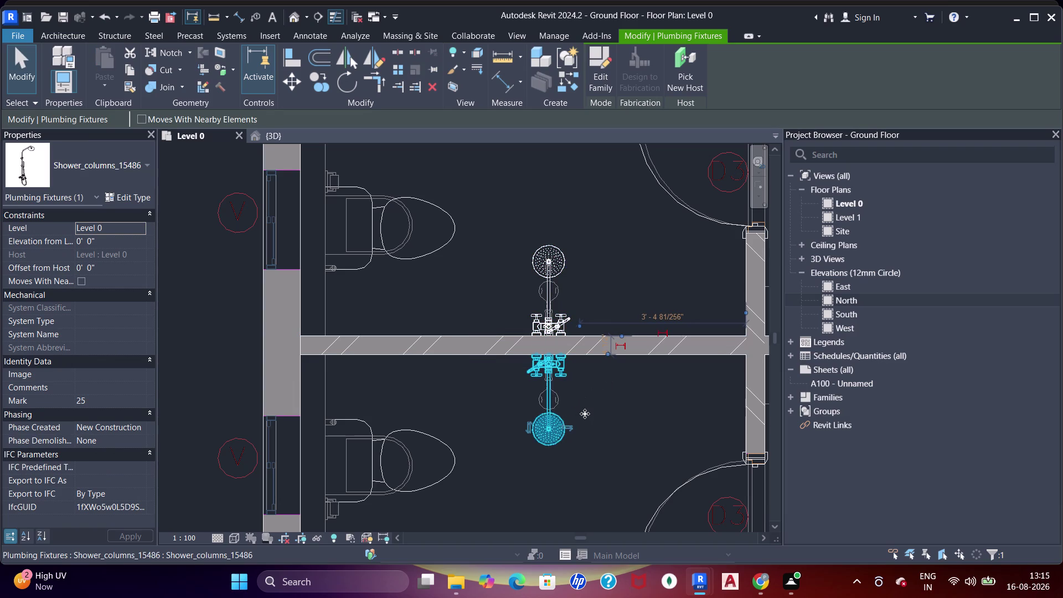
scroll(down, 3)
middle_drag(604, 352, 582, 288)
key(Escape)
scroll(down, 3)
middle_drag(618, 283, 576, 304)
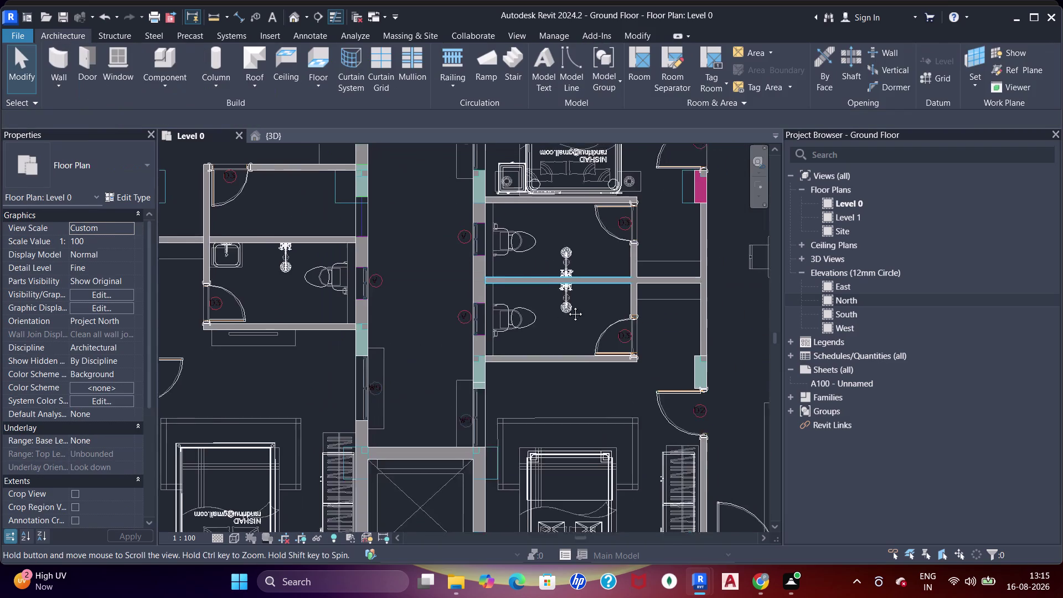
middle_drag(575, 303, 558, 308)
scroll(down, 3)
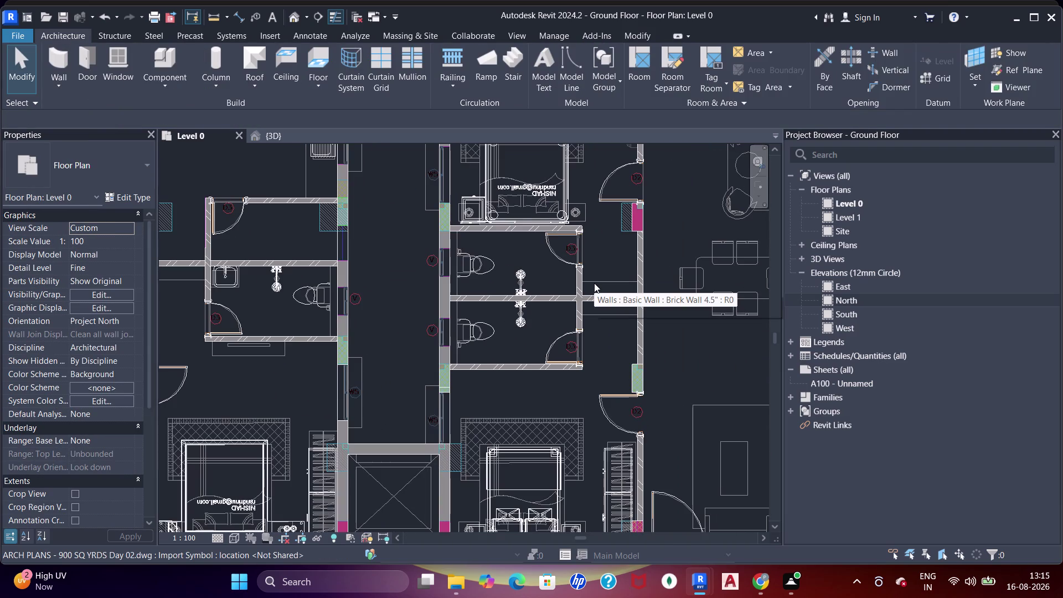
scroll(down, 3)
middle_drag(607, 285, 584, 375)
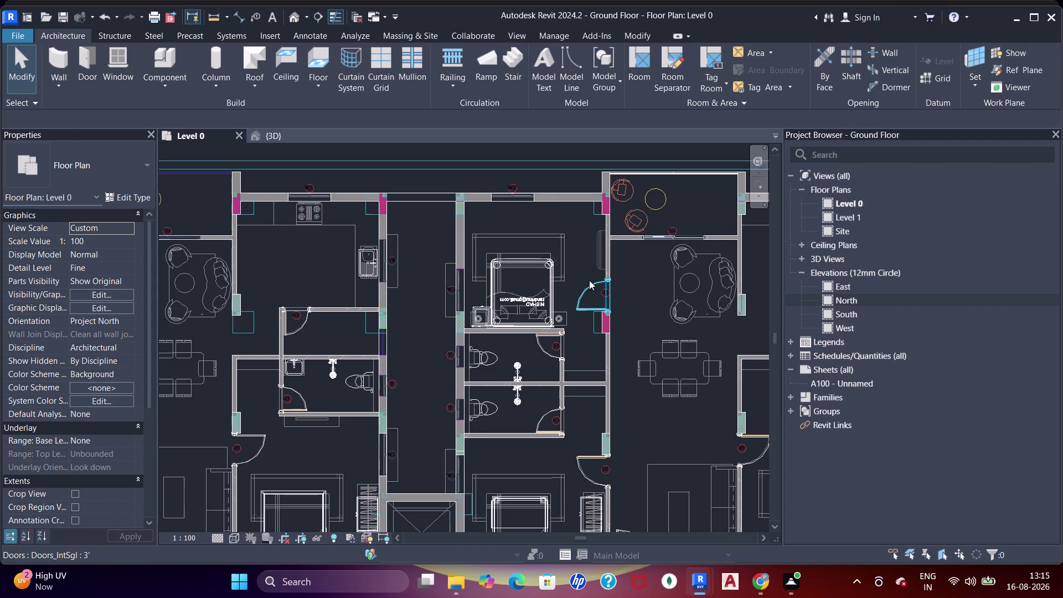
middle_drag(658, 348, 504, 264)
scroll(up, 3)
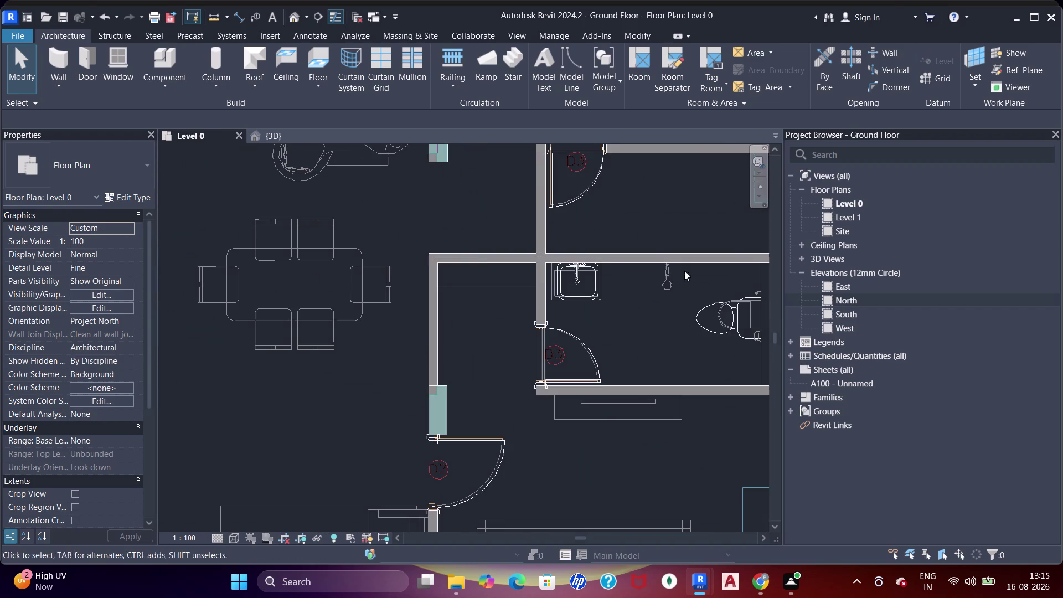
click(159, 58)
scroll(up, 3)
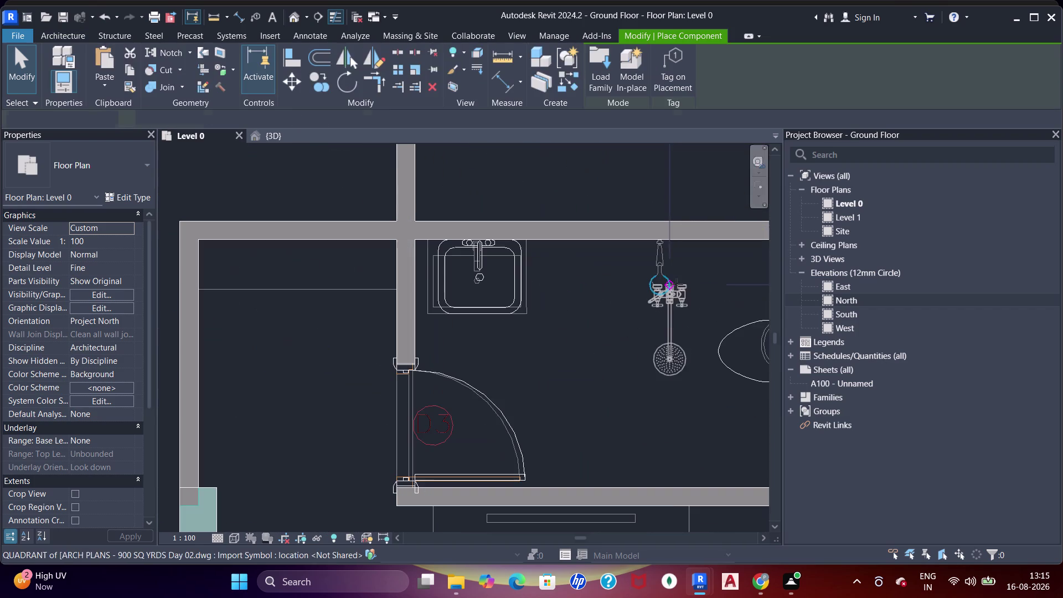
click(661, 245)
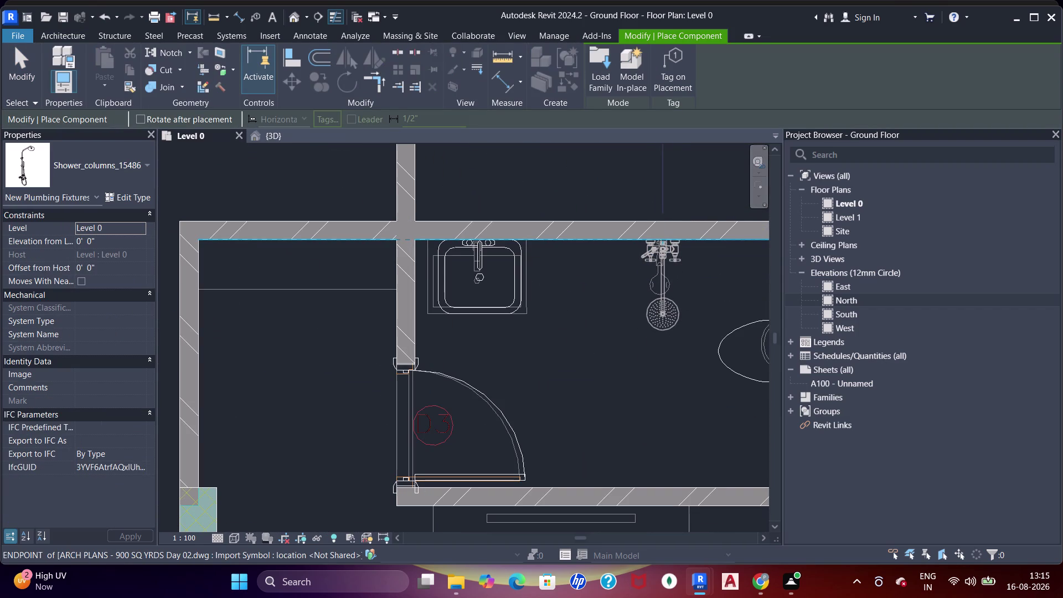
scroll(down, 3)
middle_click(588, 277)
scroll(up, 3)
scroll(down, 3)
middle_drag(595, 355, 537, 351)
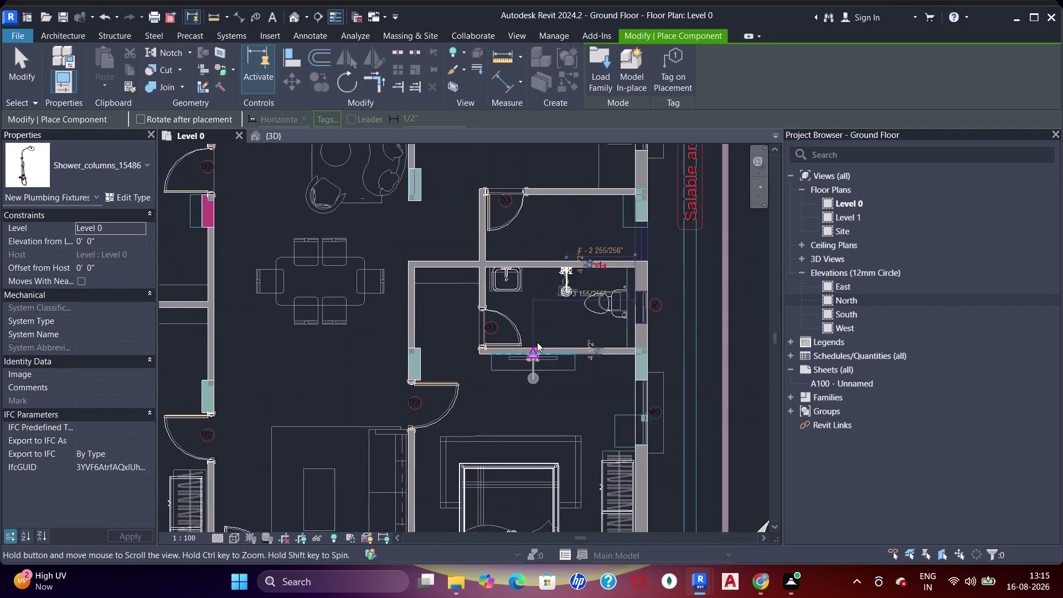
scroll(down, 3)
middle_drag(533, 352, 541, 314)
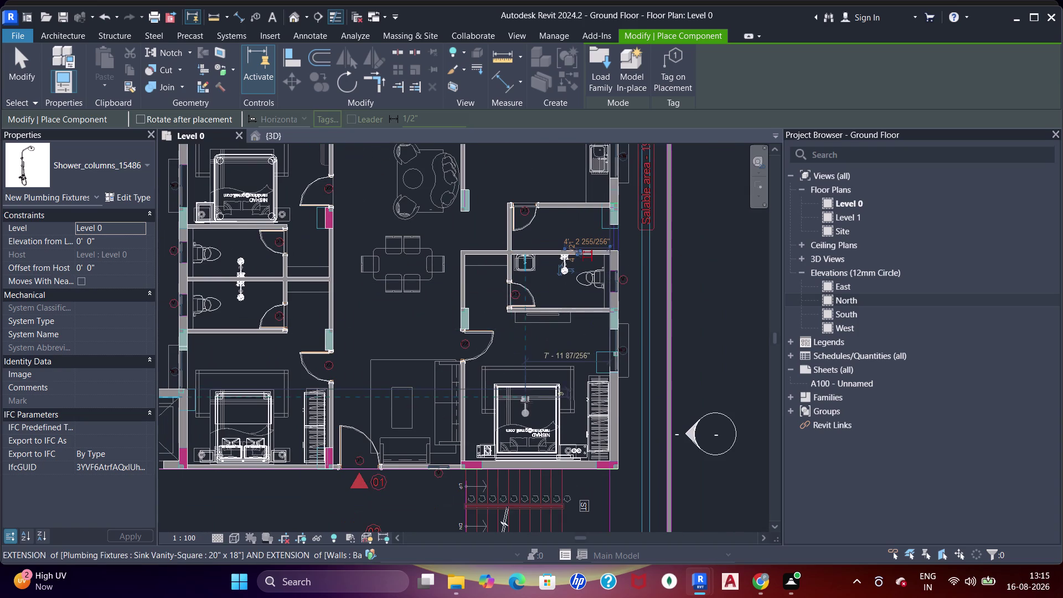
middle_drag(475, 343, 574, 269)
key(Escape)
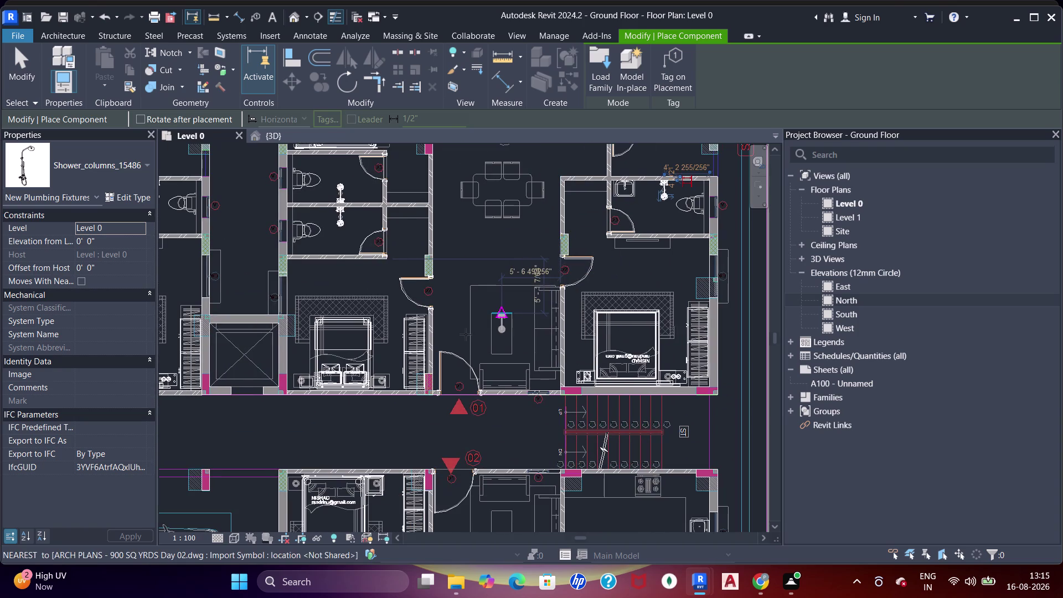
key(Escape)
middle_drag(375, 323, 473, 280)
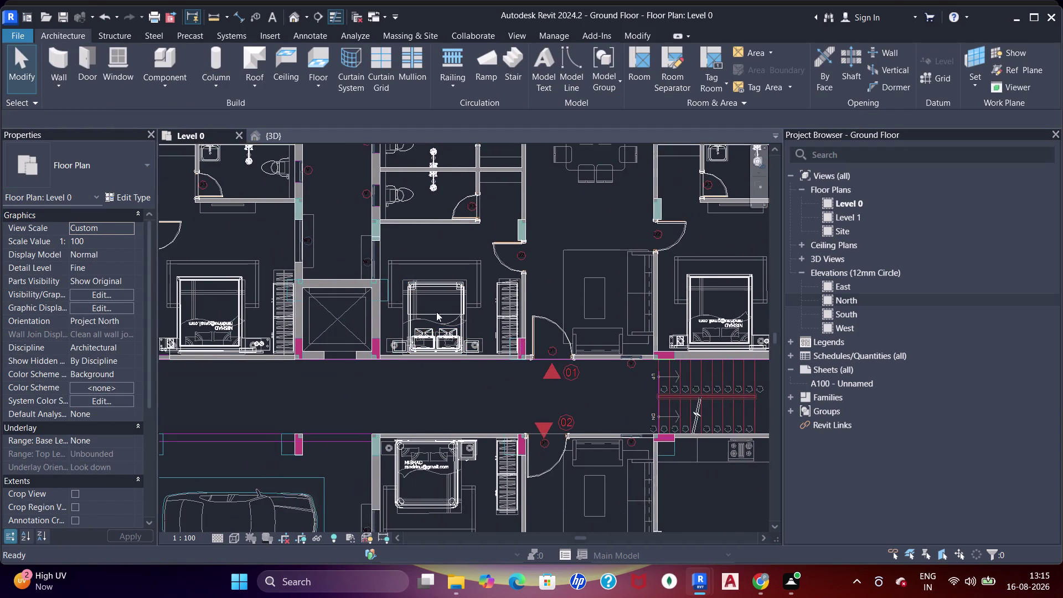
middle_drag(383, 330, 437, 226)
middle_drag(593, 380, 527, 258)
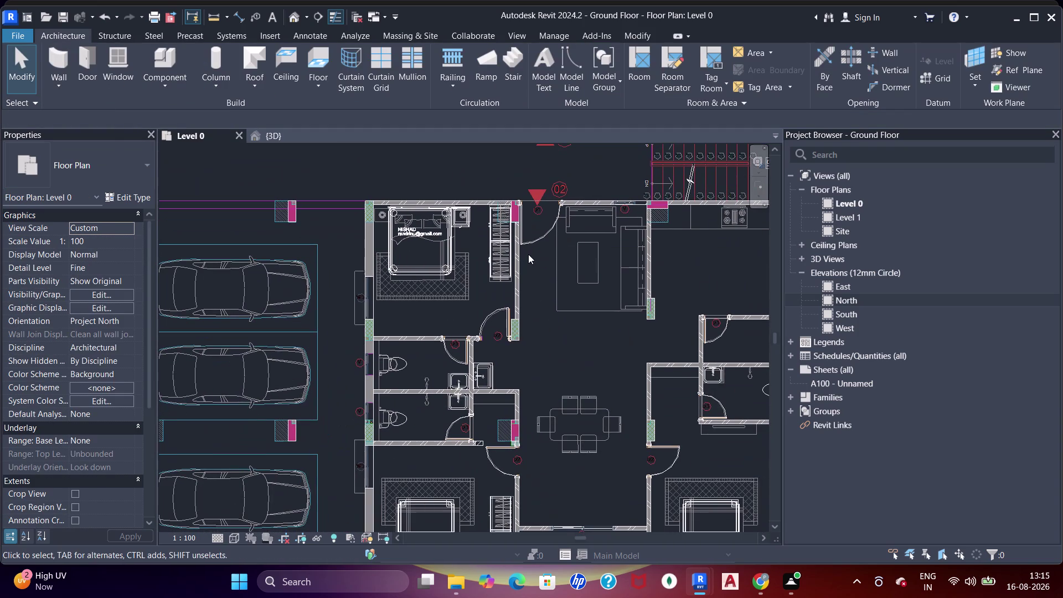
Place a rotated Shower_columns_15486 column against the wall between the bathrooms.
scroll(up, 3)
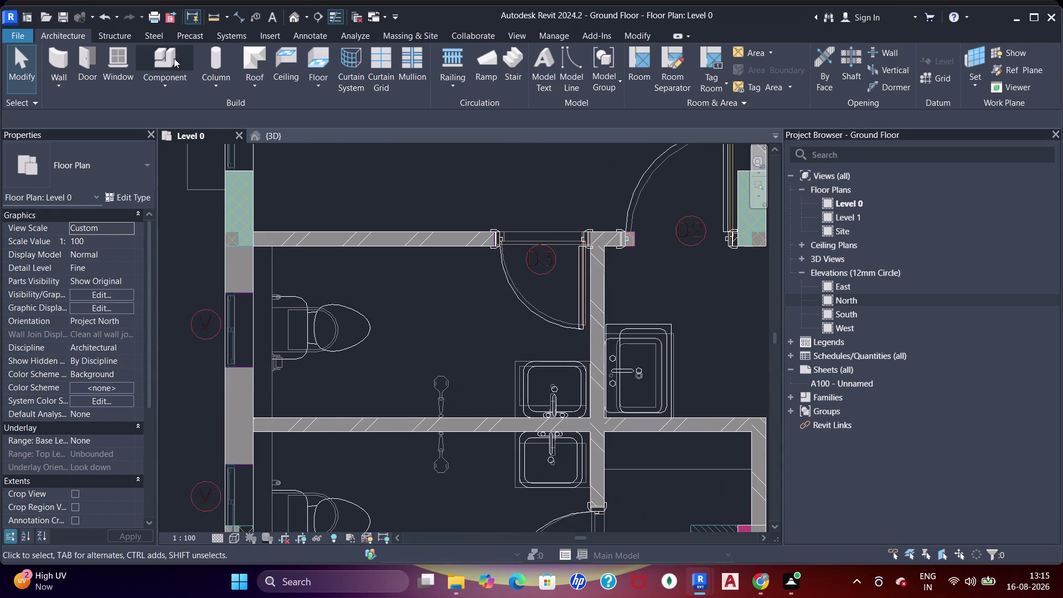
click(174, 59)
middle_drag(489, 413, 492, 335)
scroll(up, 3)
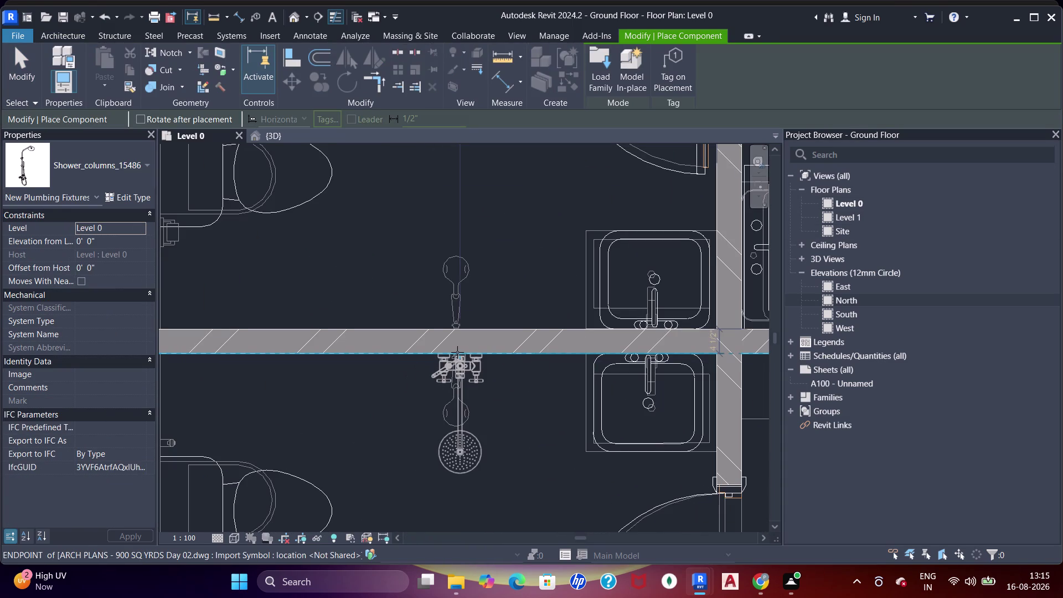
click(457, 352)
key(space)
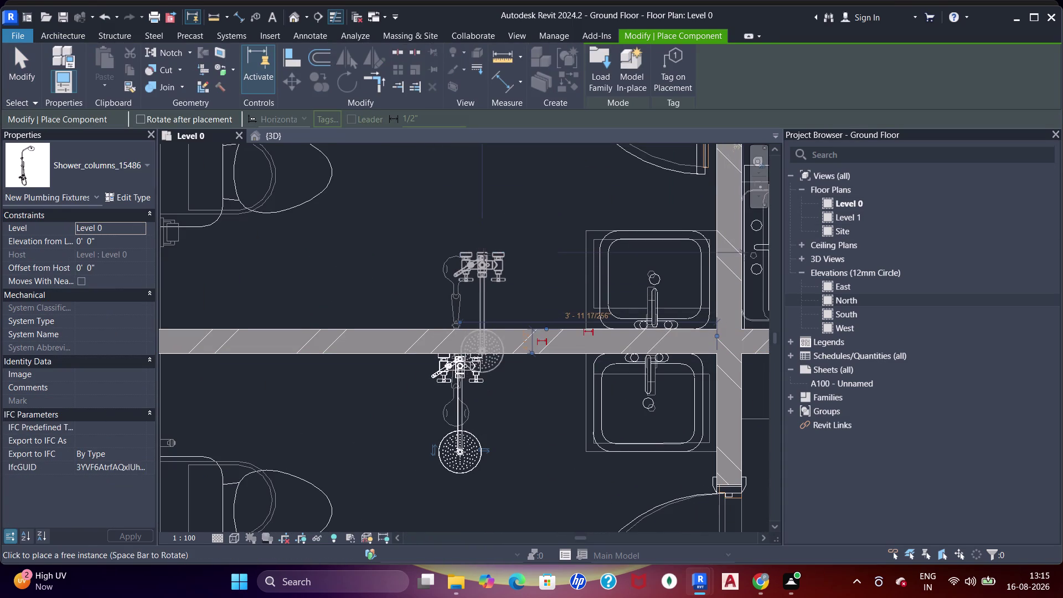
key(space)
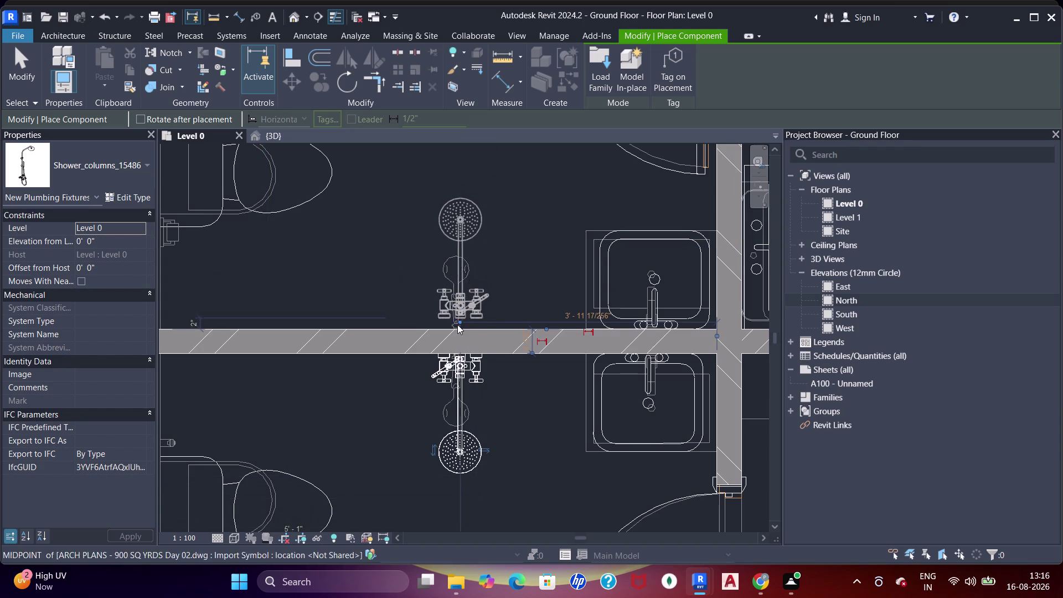
click(457, 327)
scroll(up, 3)
middle_drag(495, 431, 494, 426)
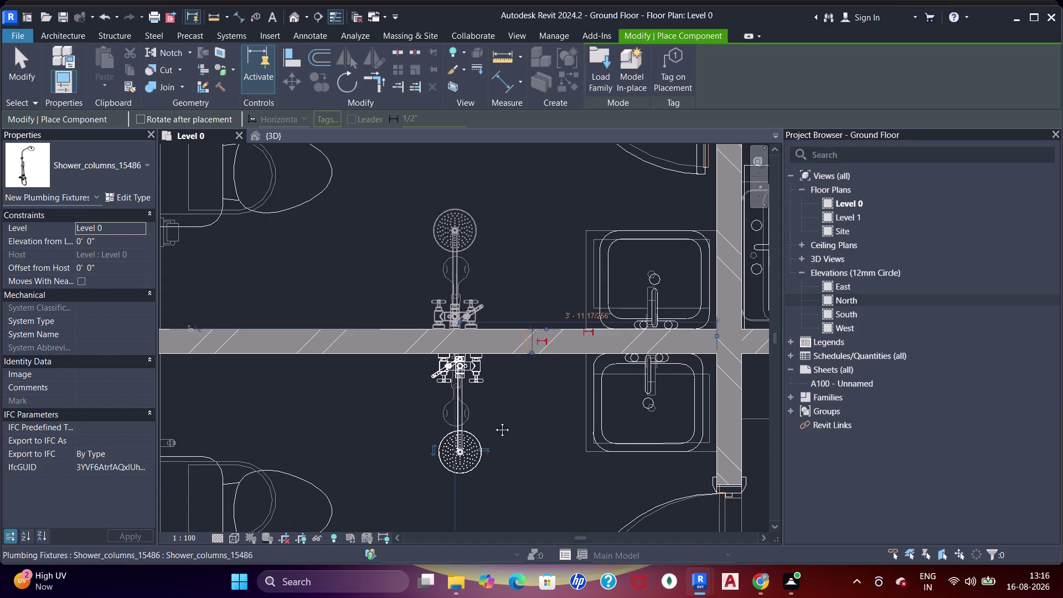
middle_drag(494, 426, 498, 401)
key(Escape)
key(Escape)
key(Escape)
key(Escape)
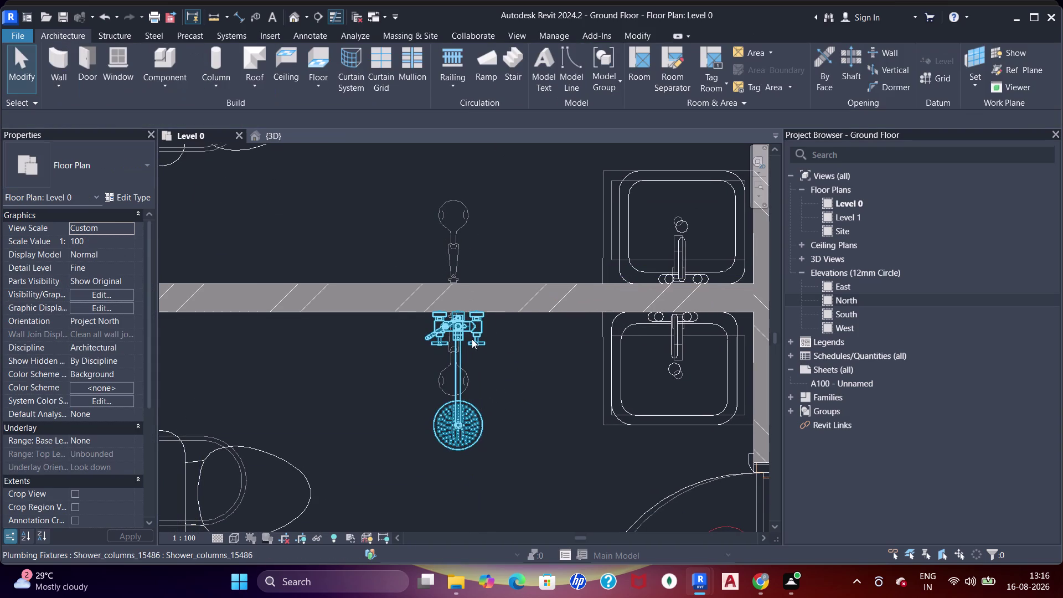
Copy the shower column to a spot above the shared wall.
click(462, 331)
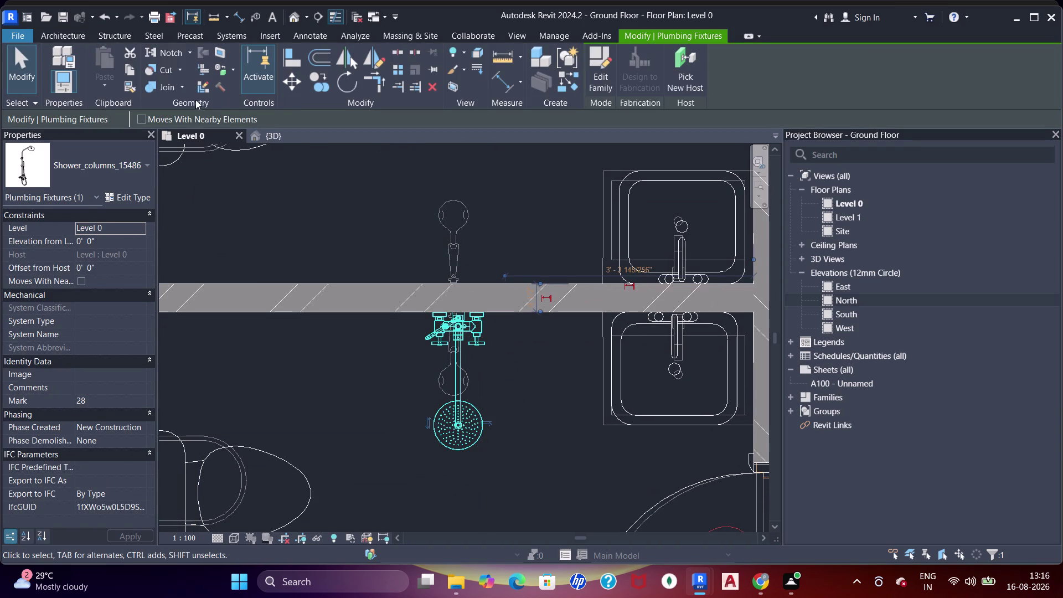
click(315, 87)
drag(461, 325, 461, 309)
click(457, 184)
key(Escape)
key(Escape)
key(Escape)
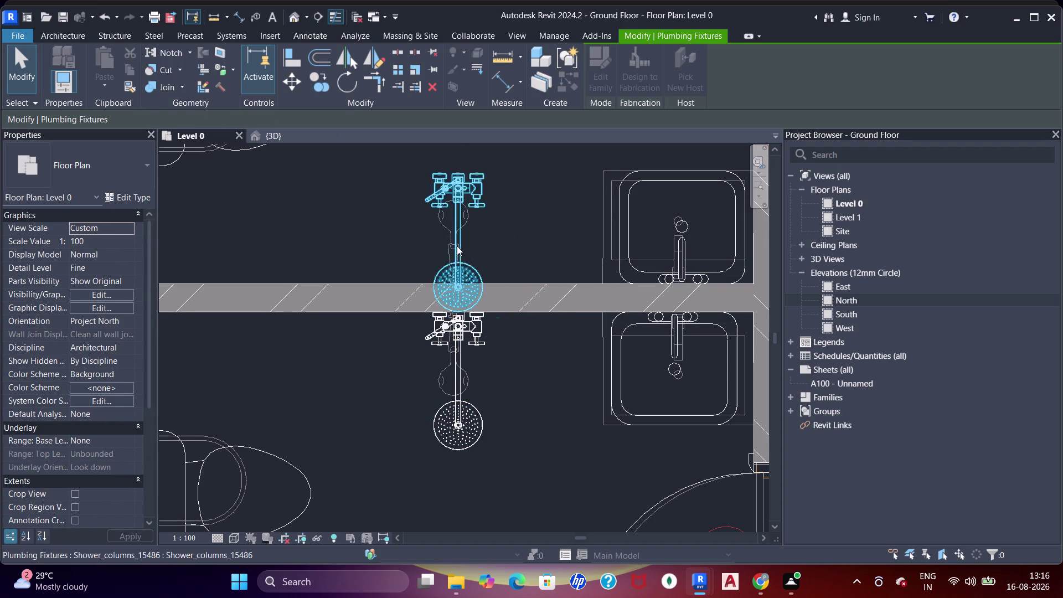
Move the copied shower column down flush against the wall, back-to-back with the first.
click(456, 241)
key(space)
key(space)
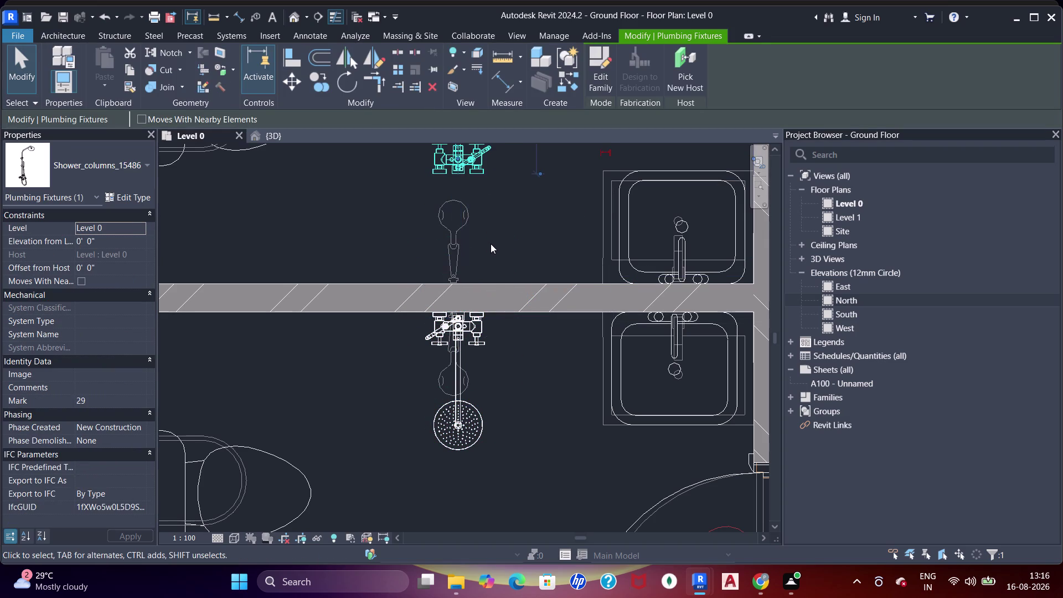
middle_drag(483, 224, 483, 289)
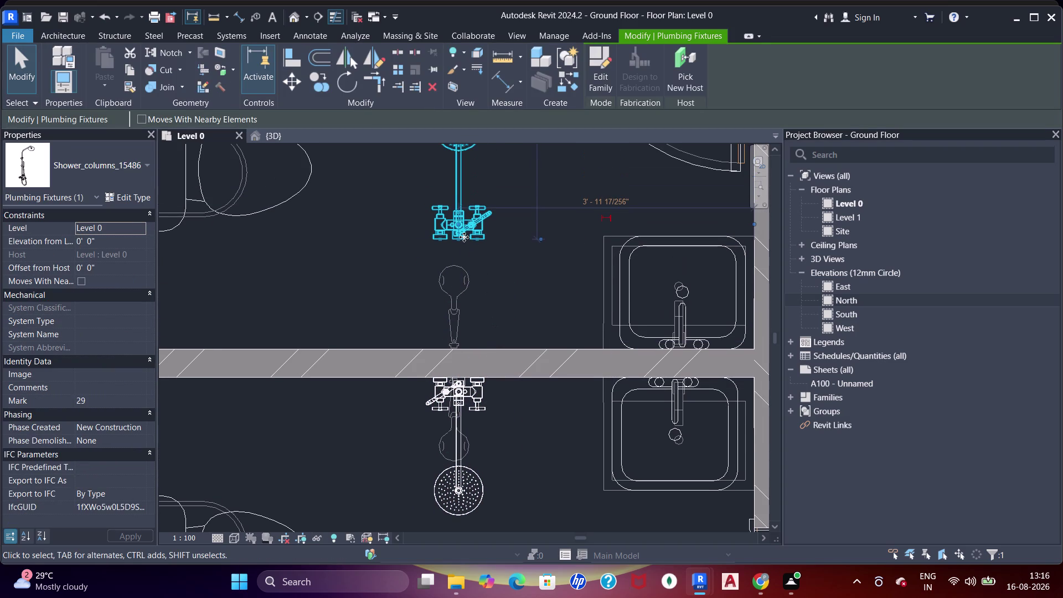
drag(463, 236, 456, 283)
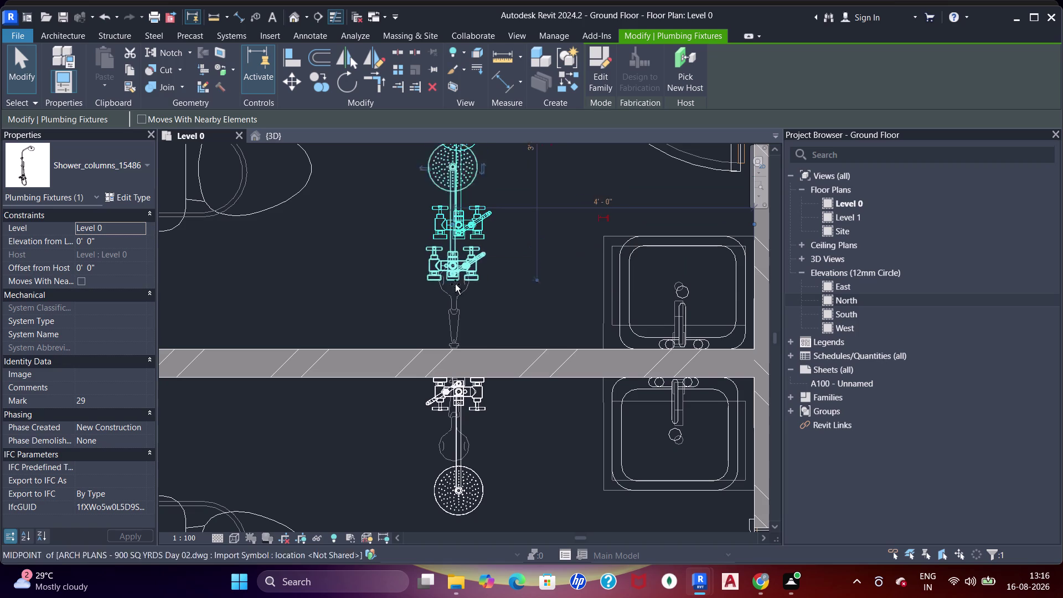
drag(455, 282, 454, 344)
scroll(up, 3)
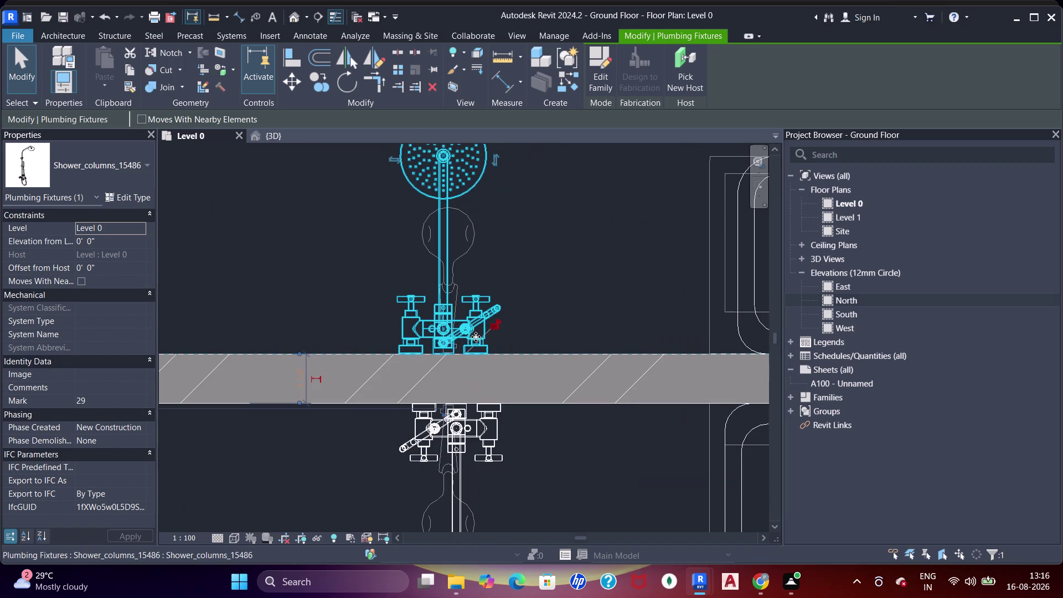
key(Right)
click(450, 452)
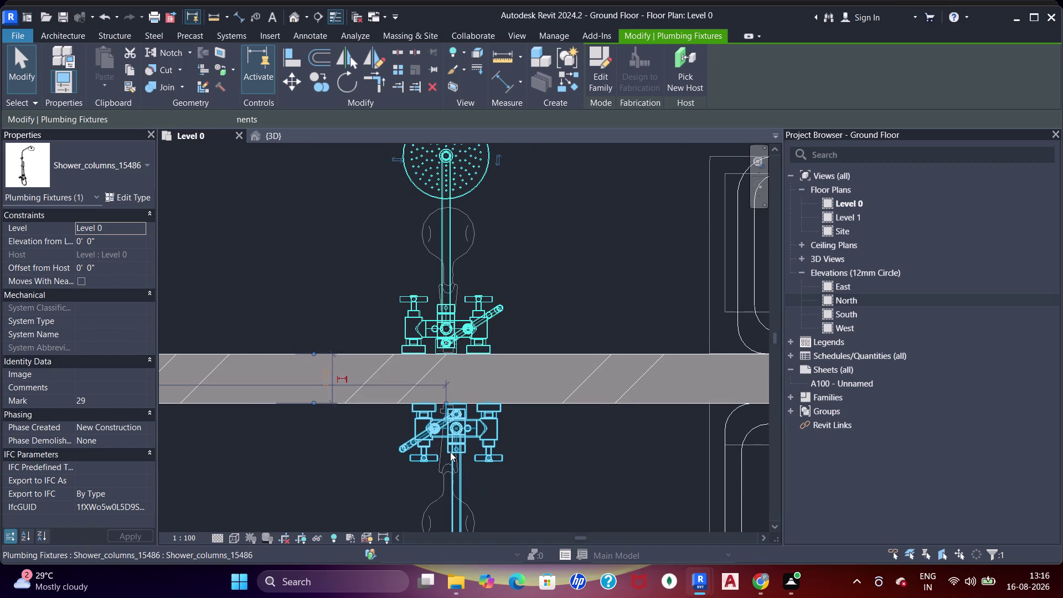
key(Left)
key(Left)
key(Left)
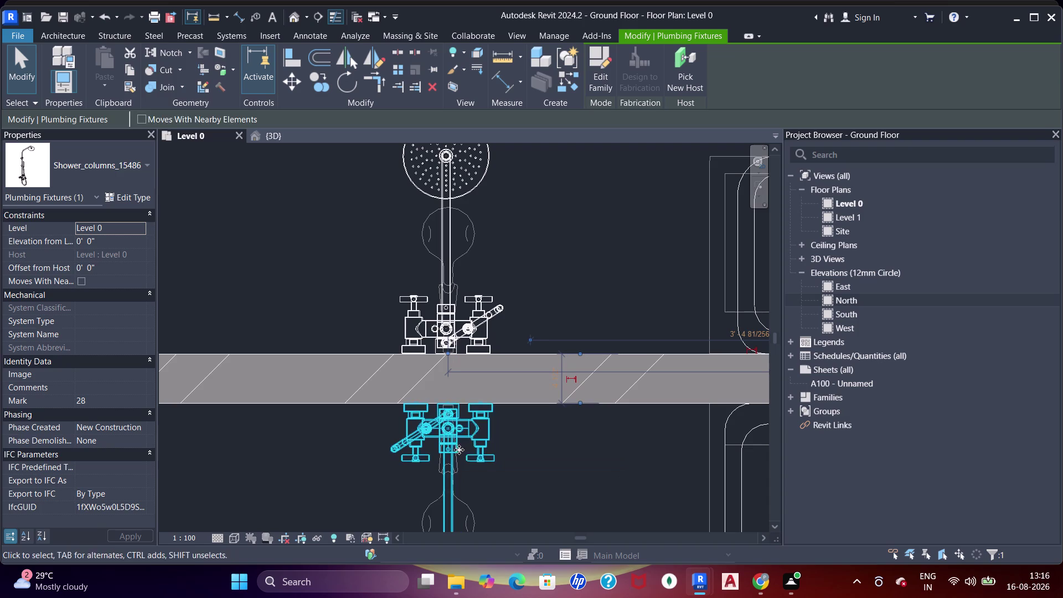
key(Escape)
scroll(down, 3)
middle_drag(465, 312, 465, 328)
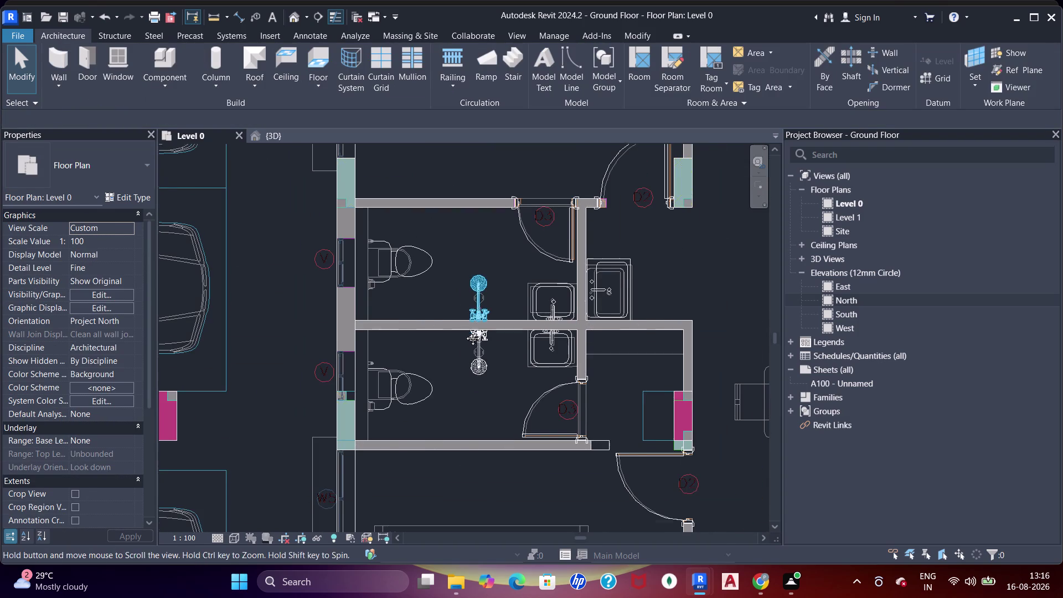
Place a Shower_columns_15486 column on the top wall of the right apartment's bathroom.
middle_drag(465, 329, 464, 330)
scroll(up, 3)
scroll(down, 3)
middle_drag(469, 318, 505, 234)
scroll(down, 3)
middle_drag(552, 274, 500, 295)
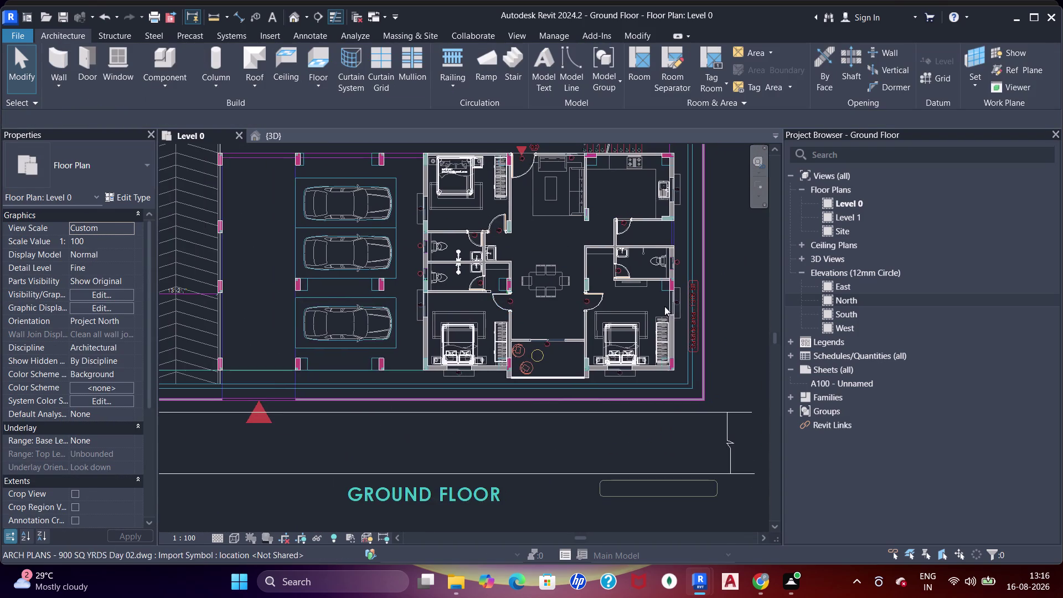
scroll(up, 3)
middle_drag(622, 247, 599, 278)
scroll(up, 3)
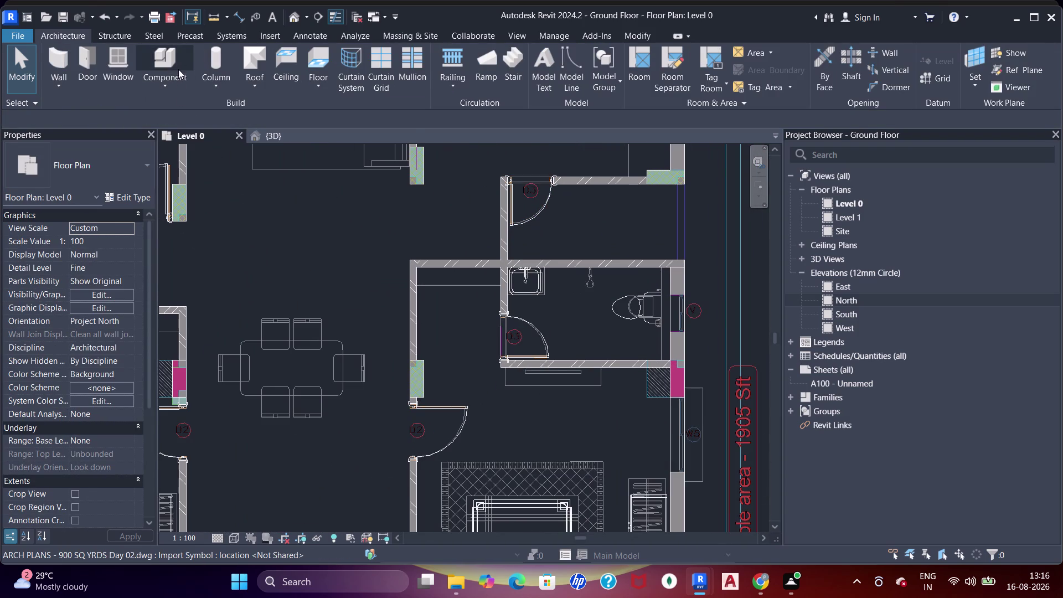
click(160, 63)
scroll(up, 3)
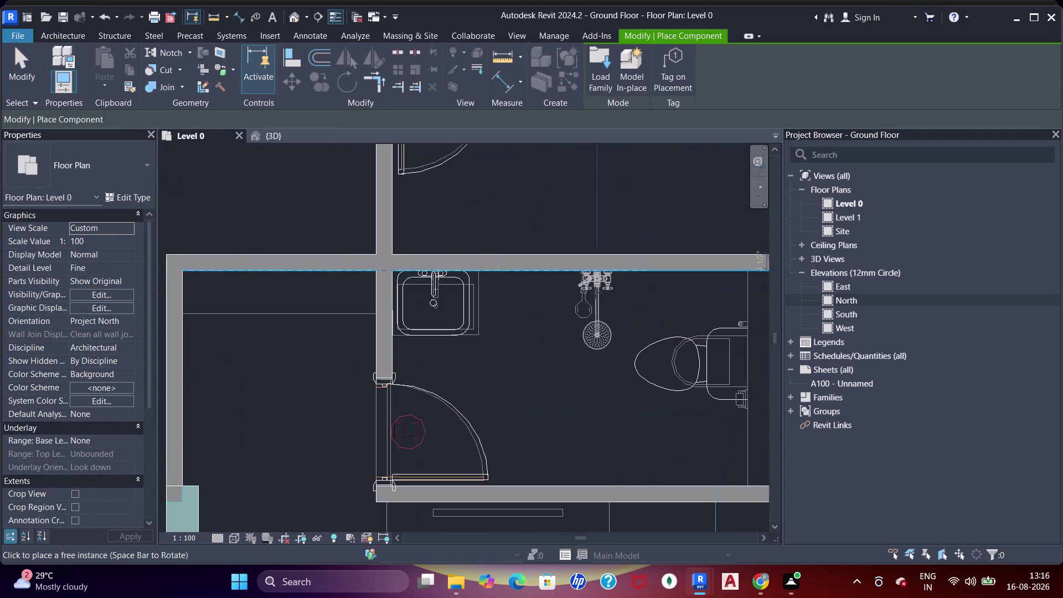
click(565, 246)
scroll(down, 3)
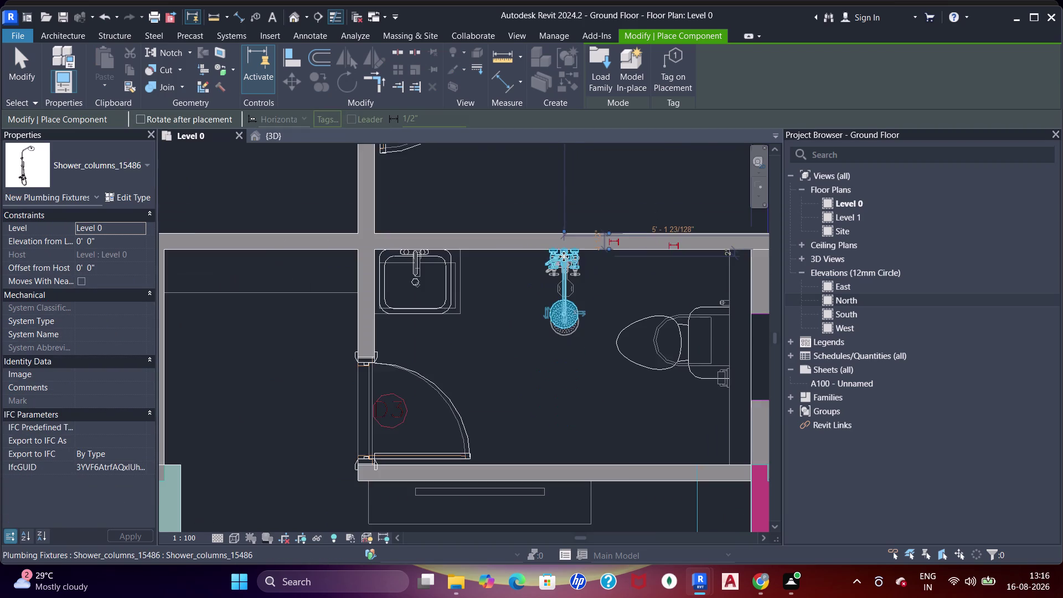
scroll(down, 3)
middle_drag(544, 276, 550, 239)
key(Escape)
key(Escape)
scroll(down, 3)
middle_drag(516, 264, 520, 286)
key(Escape)
middle_drag(571, 234, 598, 387)
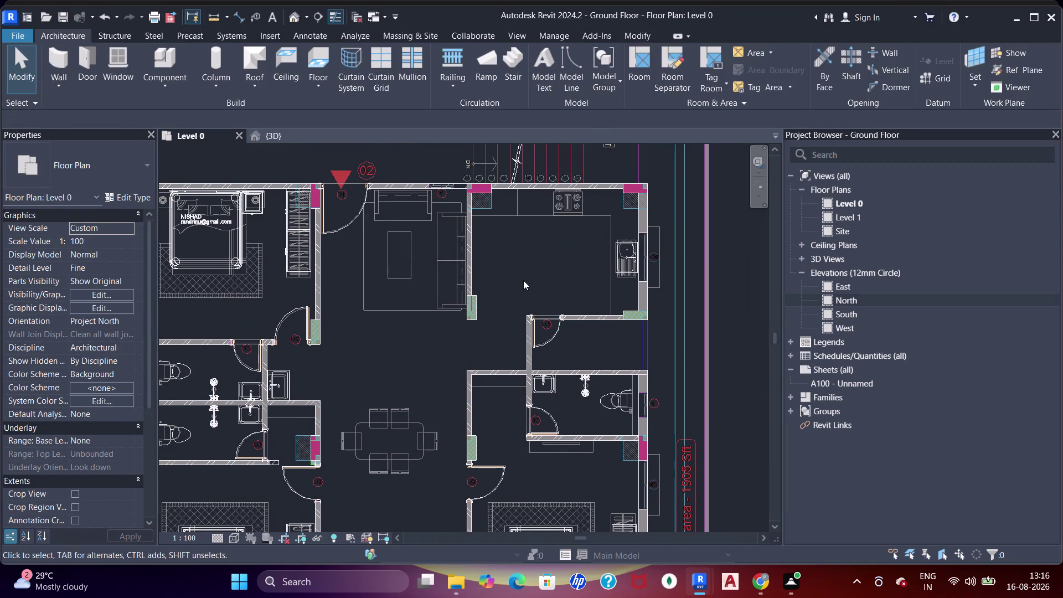
Pan across the apartment plan to review the new shower placement.
scroll(down, 3)
middle_drag(290, 326, 375, 232)
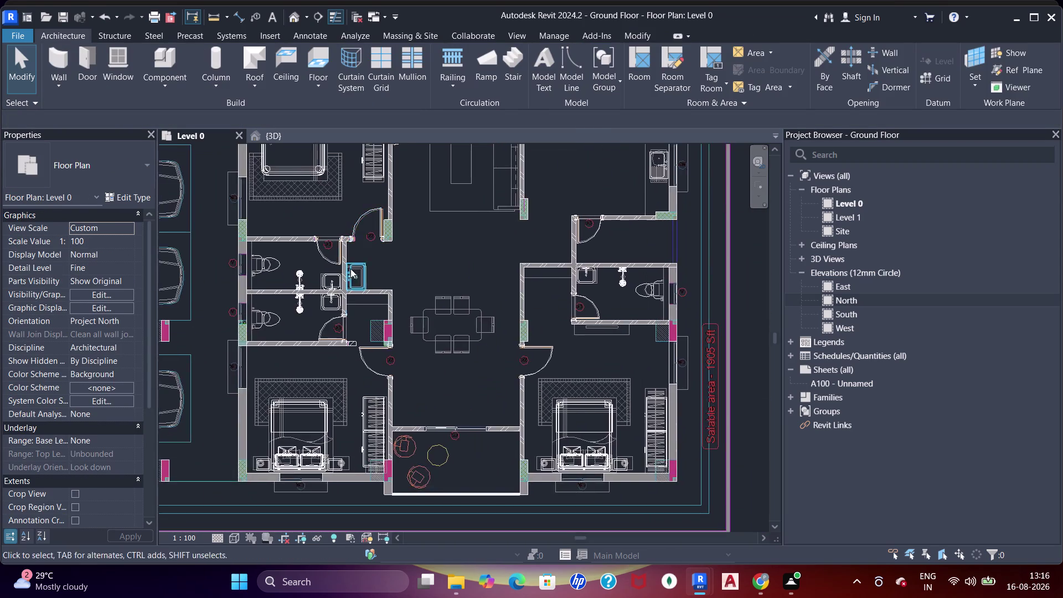
scroll(down, 3)
middle_drag(347, 270, 513, 295)
middle_drag(391, 336, 467, 386)
middle_drag(491, 297, 485, 398)
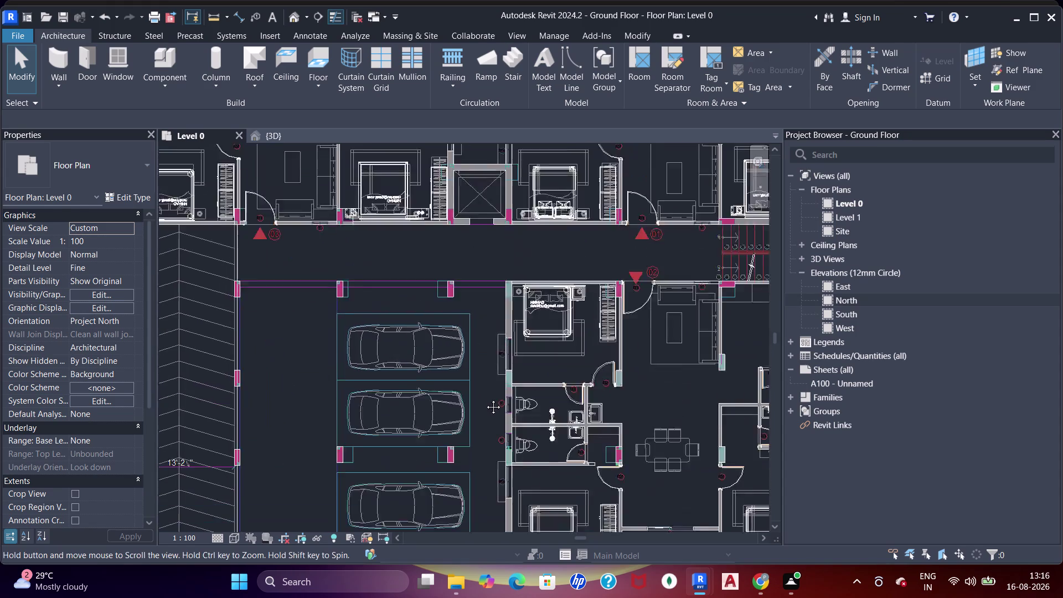
scroll(up, 3)
scroll(down, 3)
middle_drag(508, 289, 513, 379)
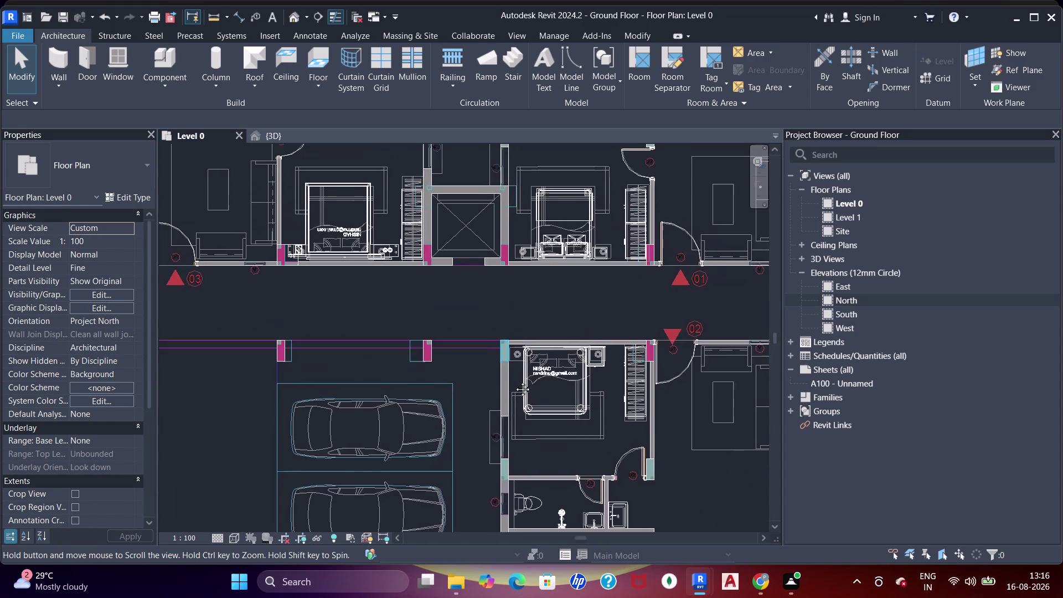
middle_drag(354, 293, 502, 370)
middle_drag(295, 333, 358, 354)
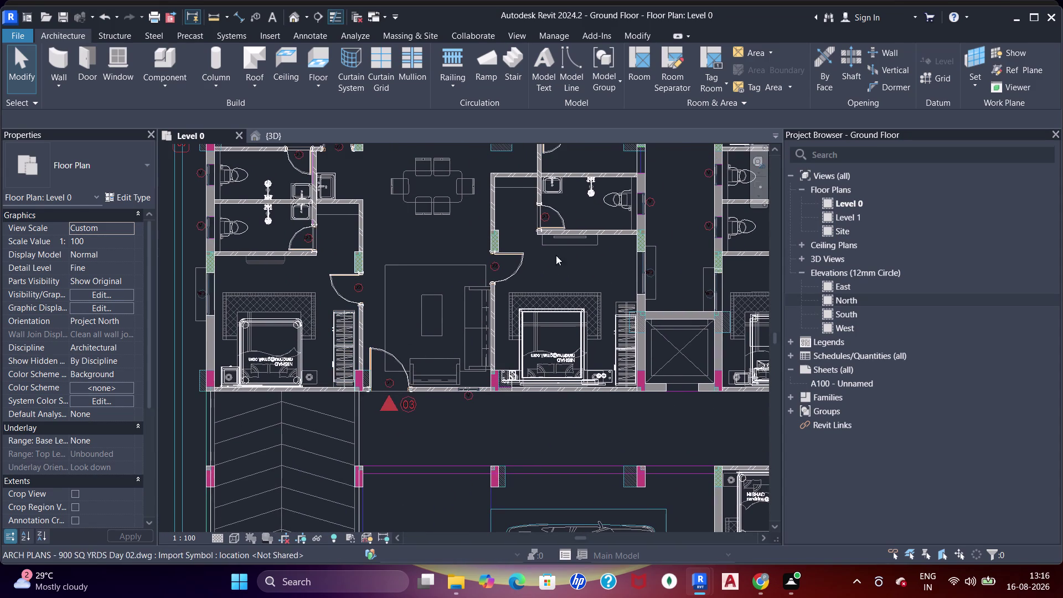
middle_drag(544, 277, 516, 346)
middle_drag(375, 272, 365, 377)
middle_click(365, 378)
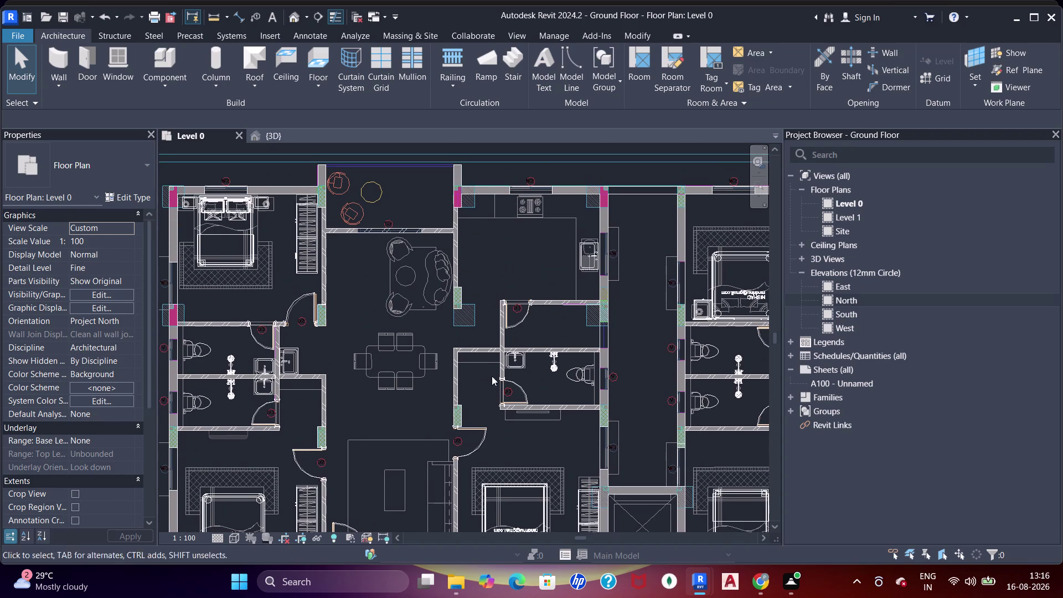
middle_drag(546, 385, 357, 306)
middle_drag(558, 375, 342, 376)
middle_drag(519, 396, 507, 404)
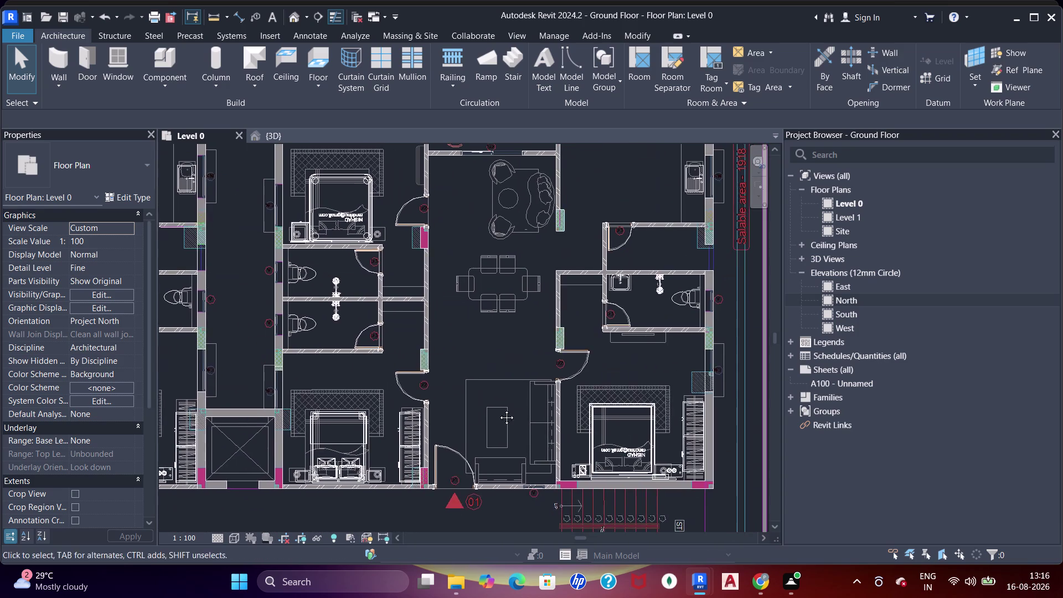
middle_drag(507, 404, 454, 255)
middle_drag(591, 390, 577, 250)
middle_click(579, 246)
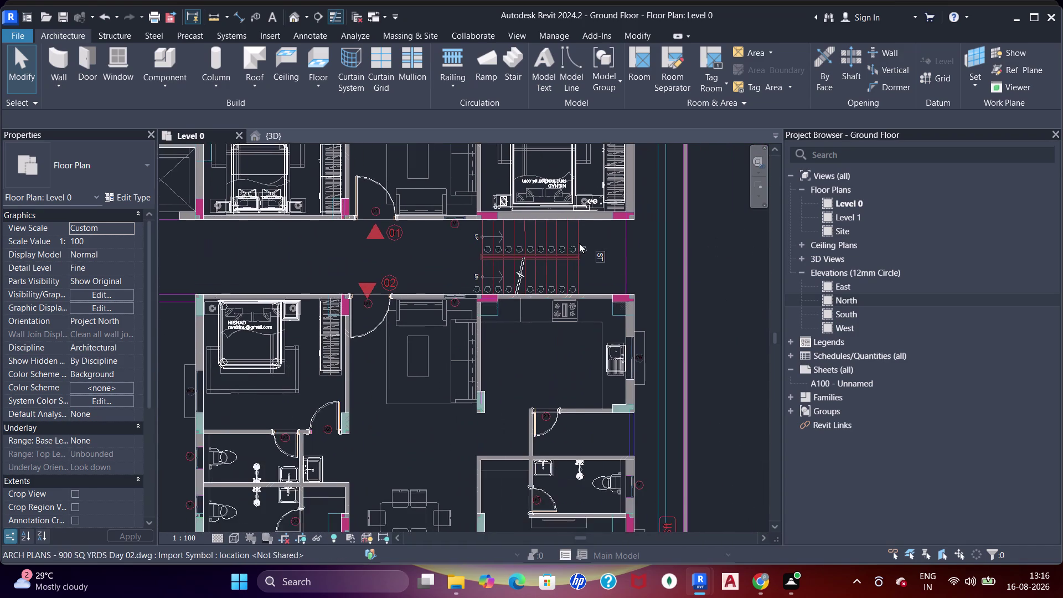
middle_drag(613, 388, 608, 273)
middle_drag(612, 366, 617, 249)
middle_click(617, 249)
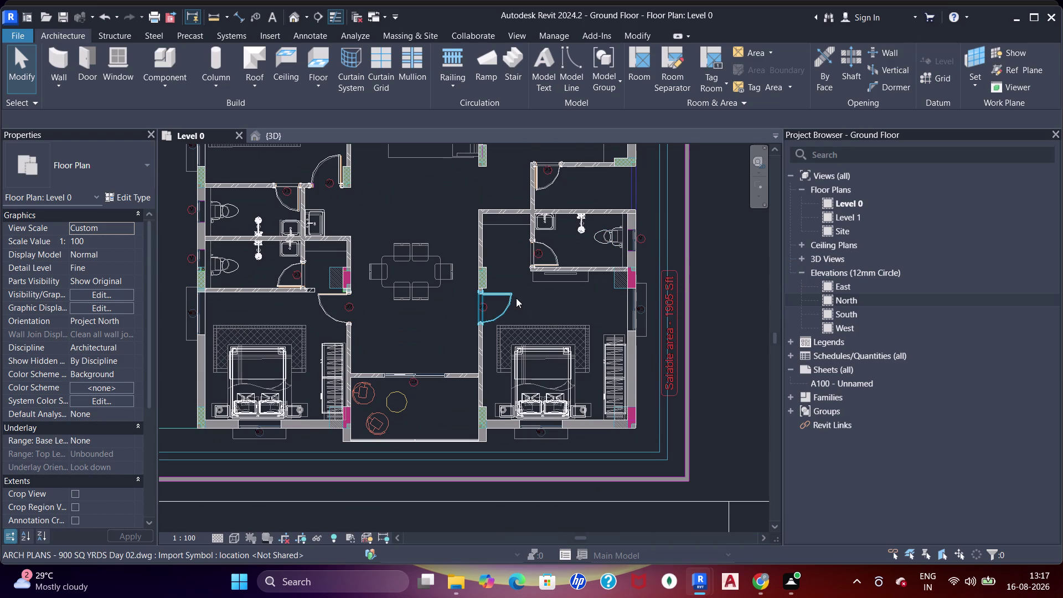
middle_drag(523, 287, 584, 331)
middle_drag(366, 345, 471, 380)
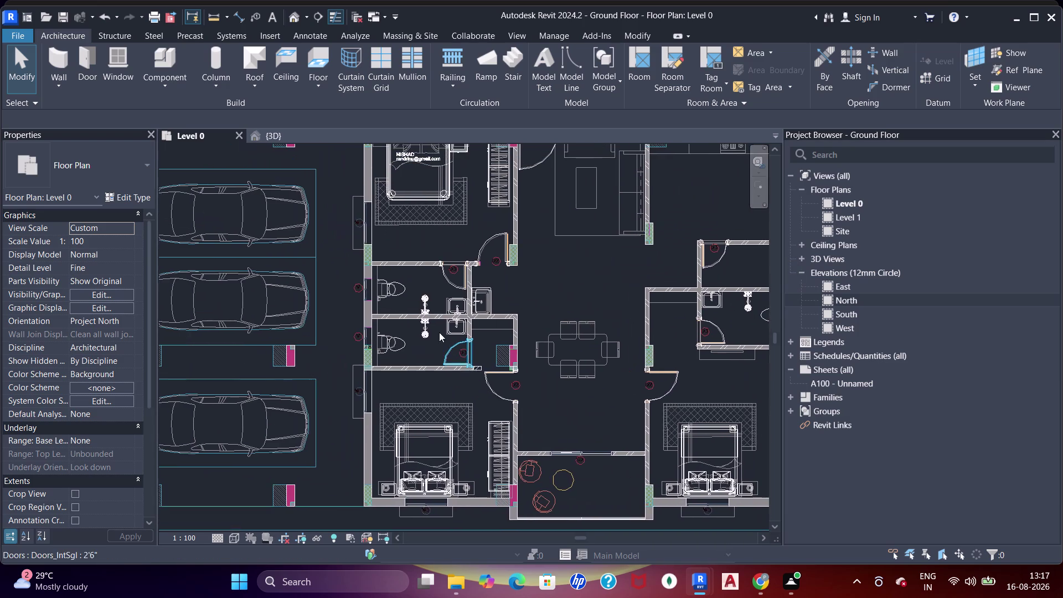
scroll(up, 3)
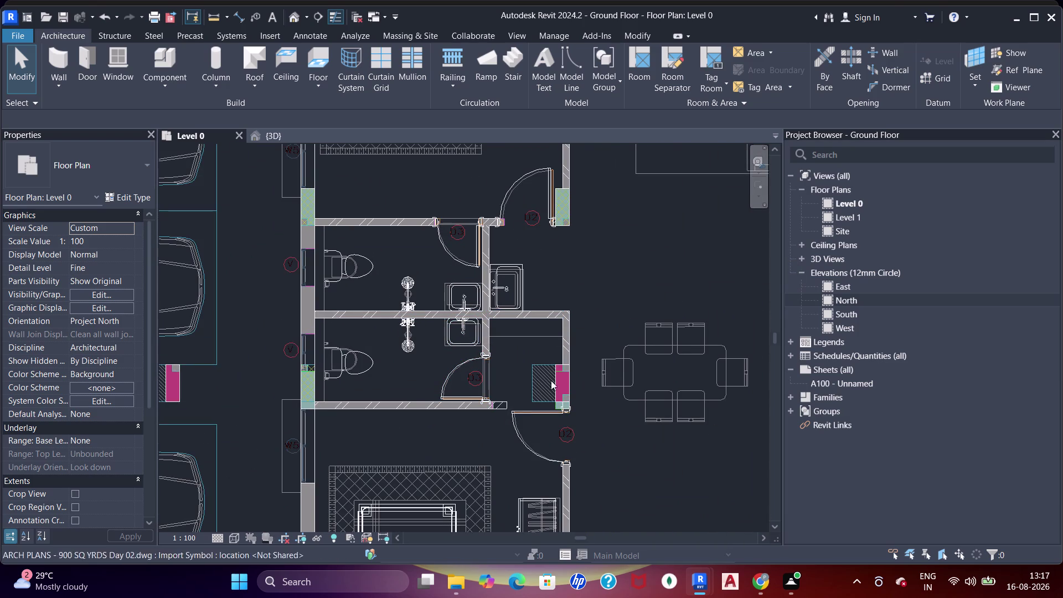
scroll(down, 3)
middle_drag(564, 338, 548, 269)
scroll(up, 3)
middle_drag(584, 340, 564, 299)
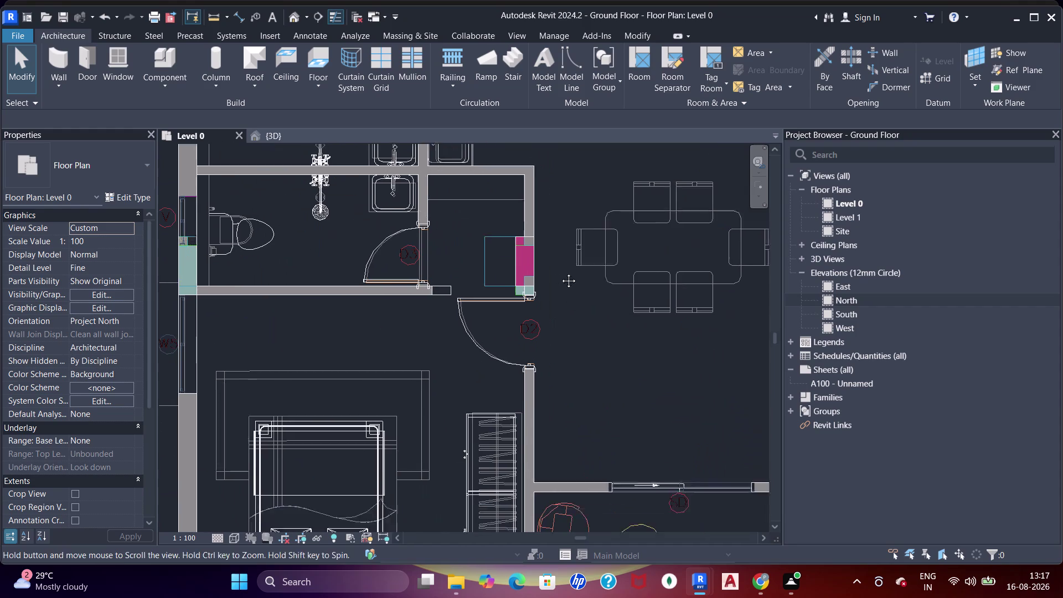
middle_drag(565, 300, 561, 257)
scroll(down, 3)
middle_drag(557, 265, 468, 236)
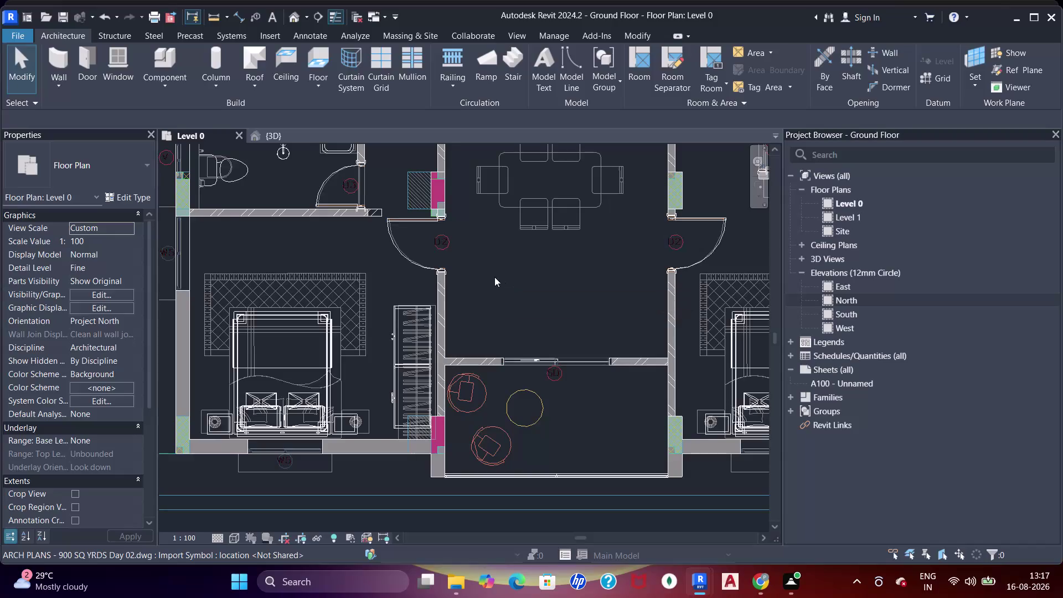
Pan the plan upward and centre the kitchen area in the view.
scroll(down, 3)
middle_drag(518, 275, 398, 284)
middle_drag(576, 306, 504, 322)
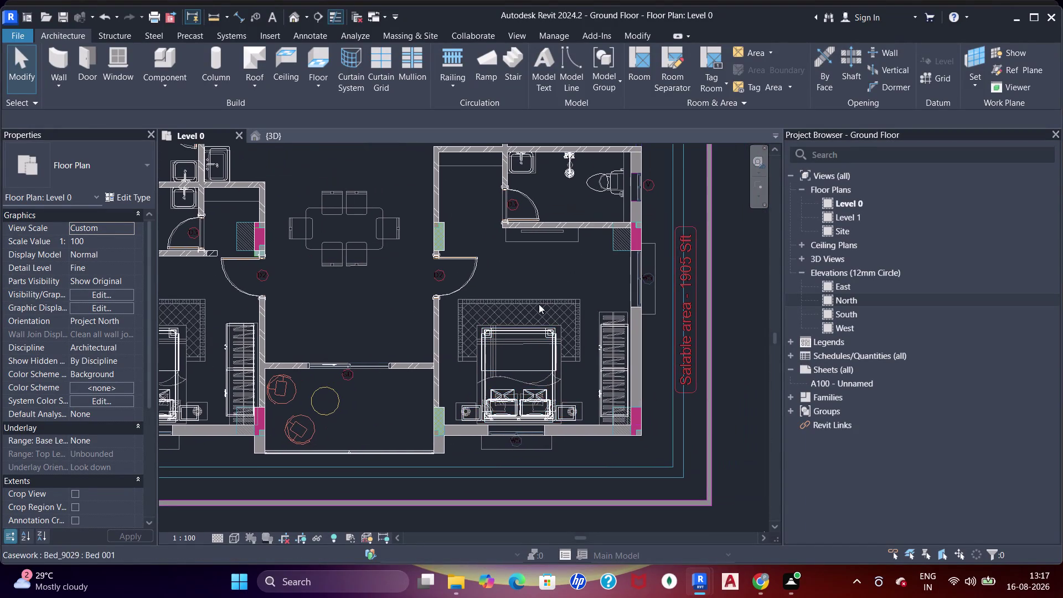
middle_drag(537, 240, 537, 307)
middle_click(537, 309)
middle_drag(545, 244, 545, 244)
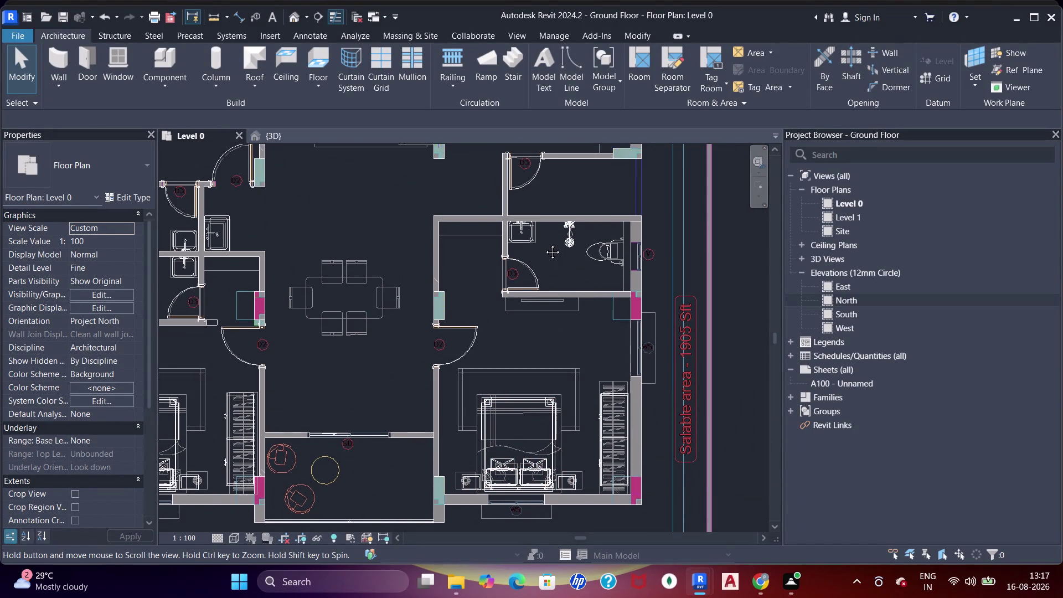
middle_drag(545, 243, 544, 323)
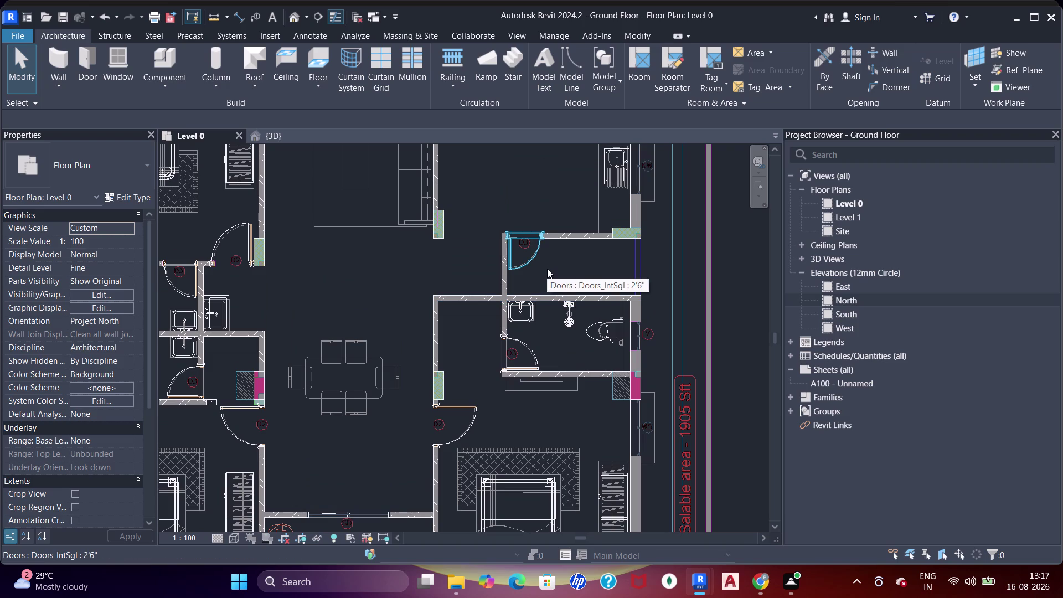
middle_drag(543, 255, 543, 326)
middle_drag(565, 217, 557, 302)
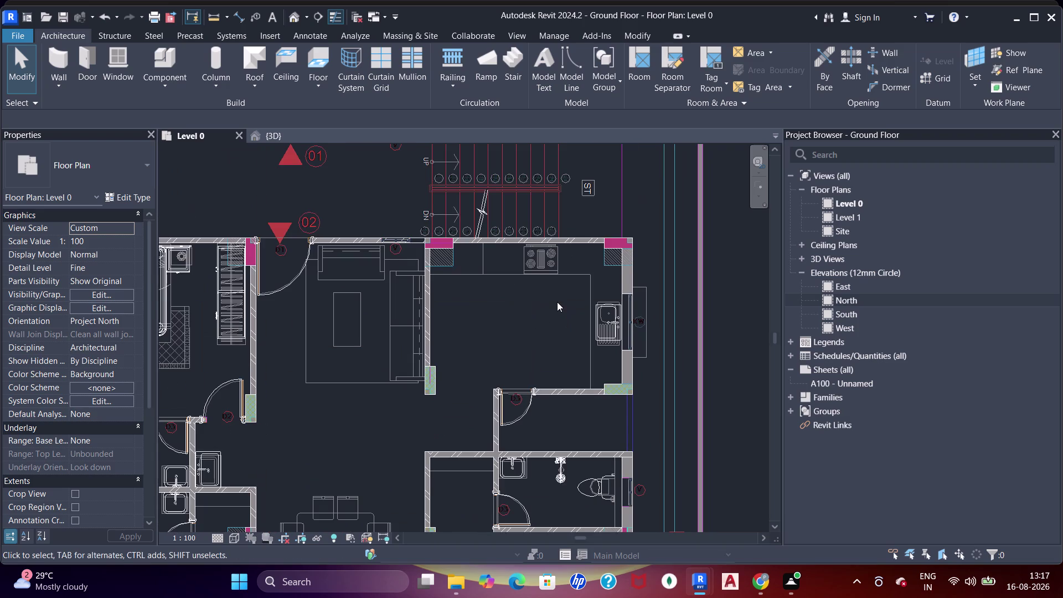
middle_drag(532, 270, 535, 292)
scroll(up, 3)
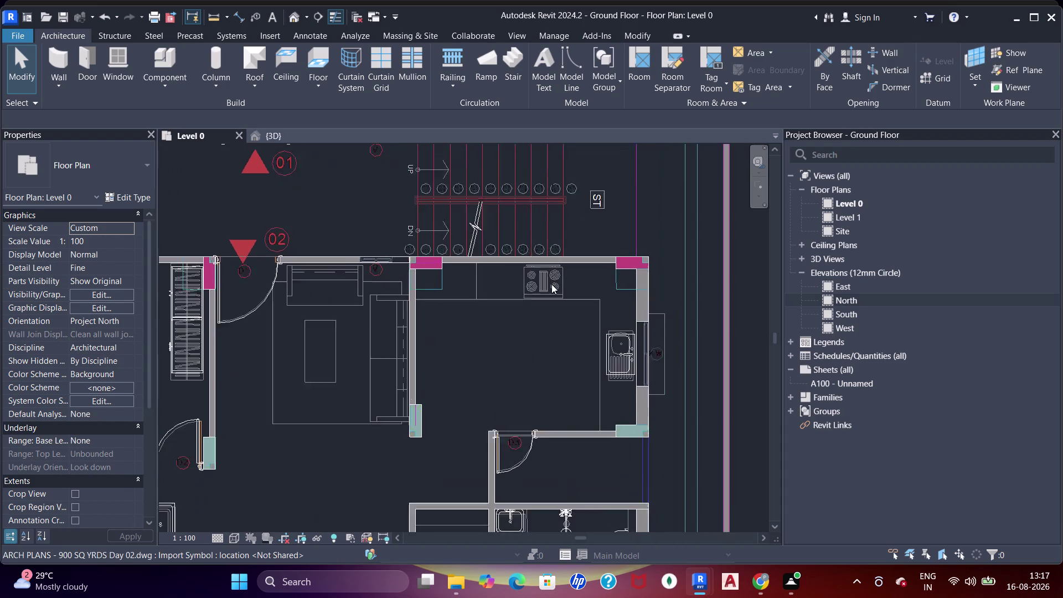
scroll(up, 3)
middle_drag(578, 294, 557, 267)
Start placing a component with Shower_columns_15486 as the current type.
key(Escape)
key(Escape)
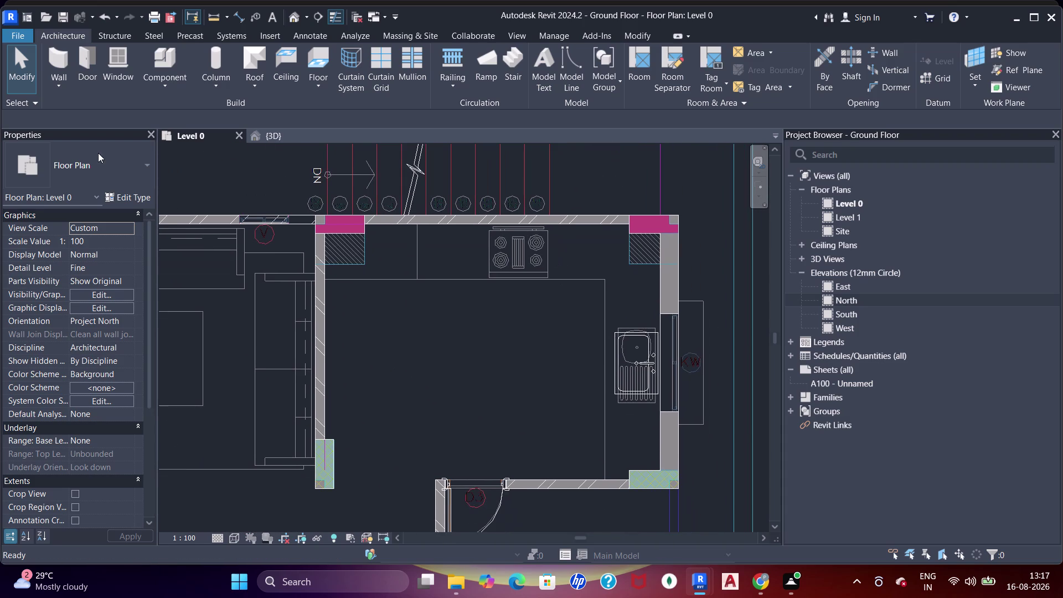
click(173, 56)
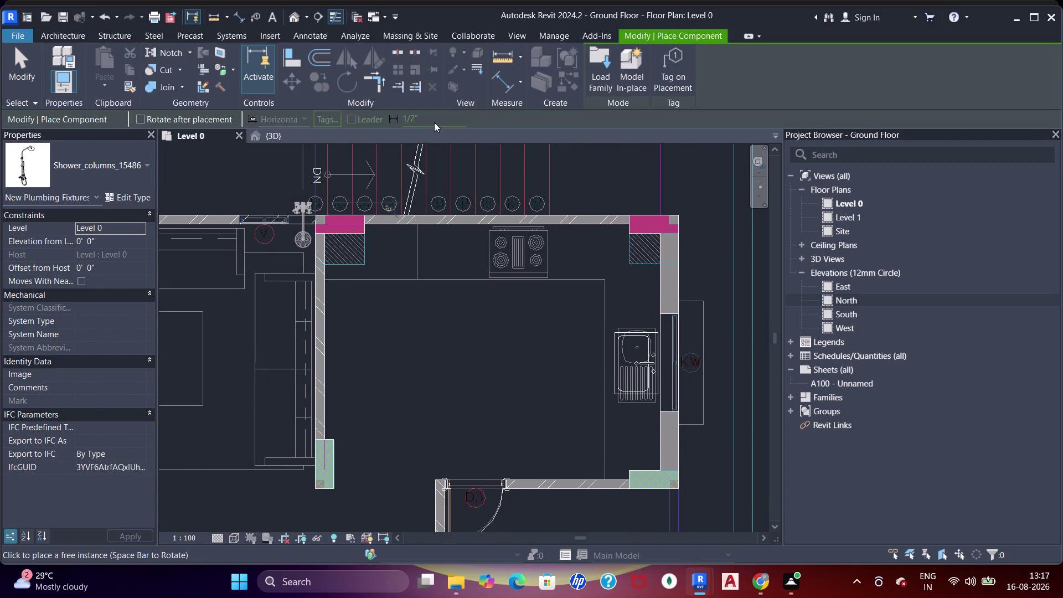
Open Load Family and go from SHUBHAM CITY into the kitchen set folder.
click(598, 69)
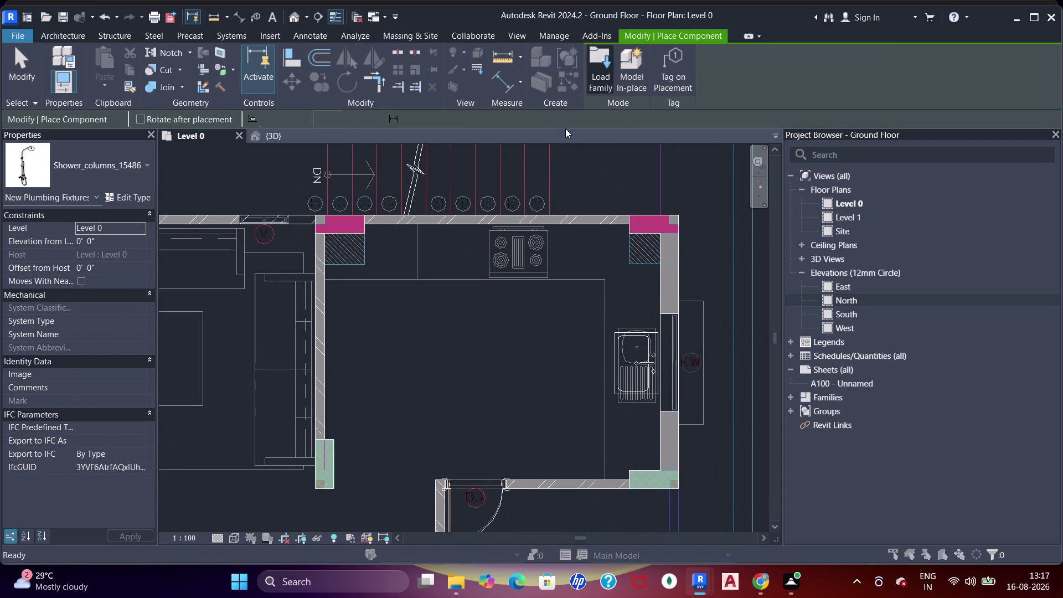
click(499, 212)
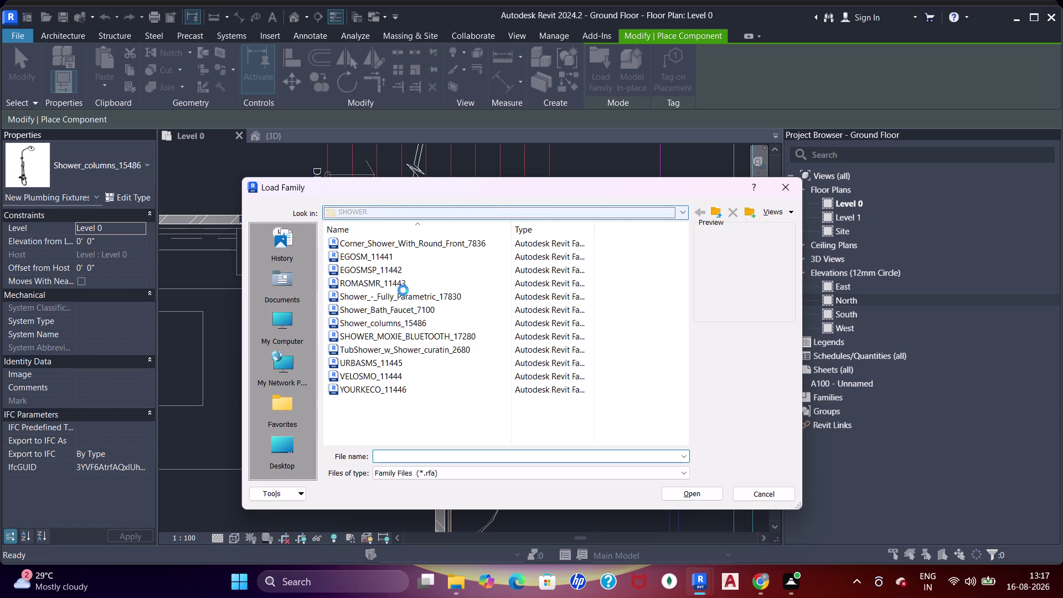
click(439, 281)
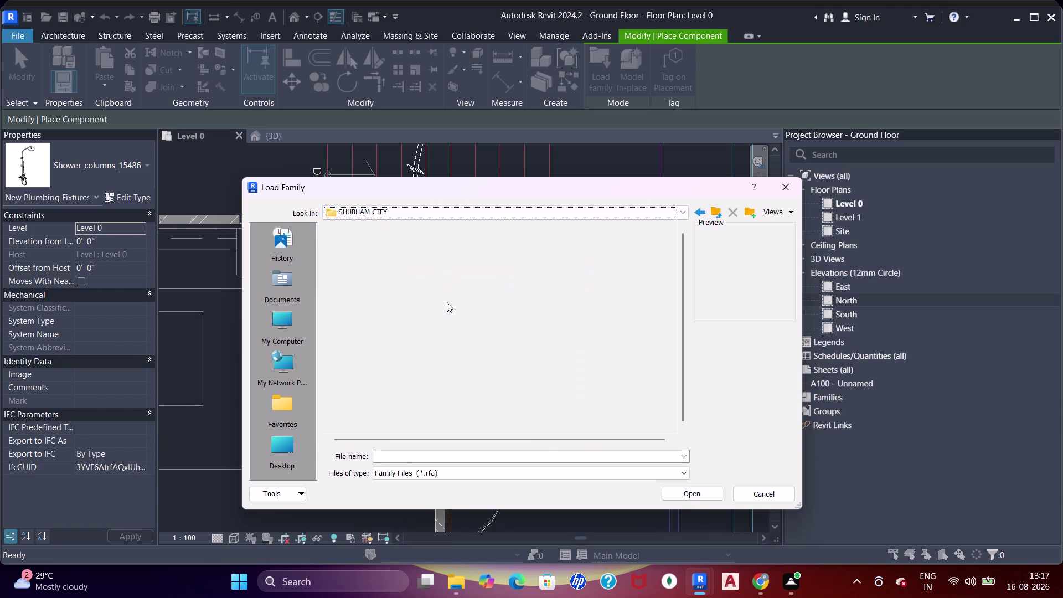
scroll(down, 3)
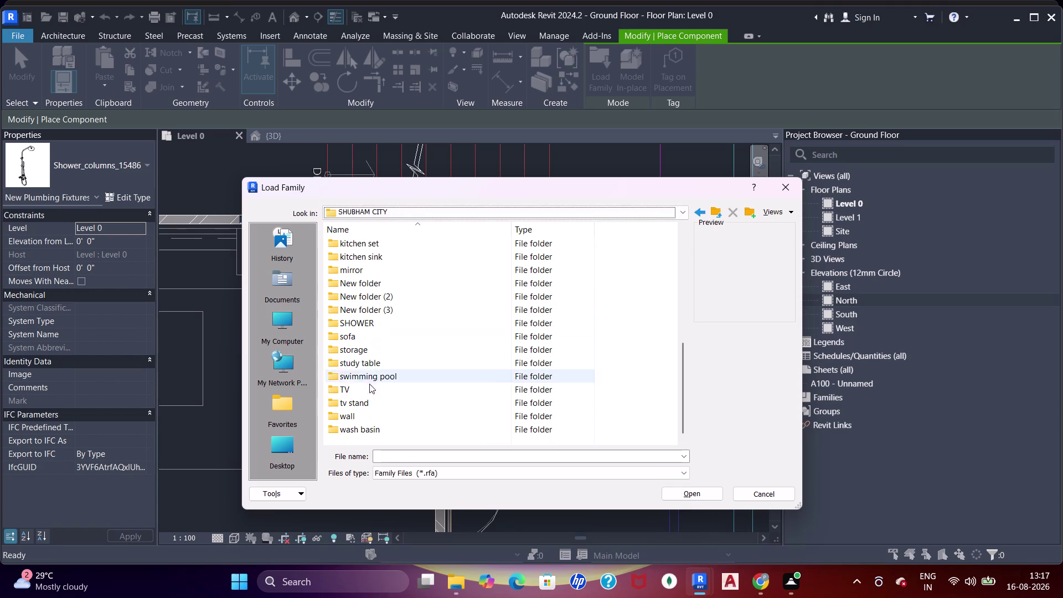
scroll(up, 3)
double_click(375, 326)
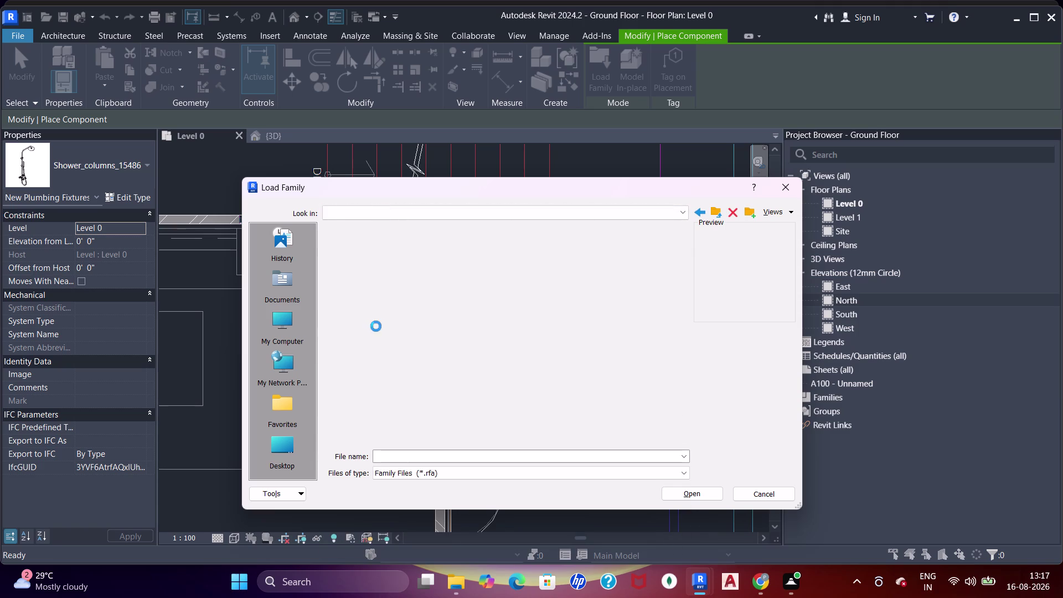
Preview kitchen set families like coffee cup, dinner set, Elegant_cup_11668 and Kitchen_Kettle_16180.
click(385, 248)
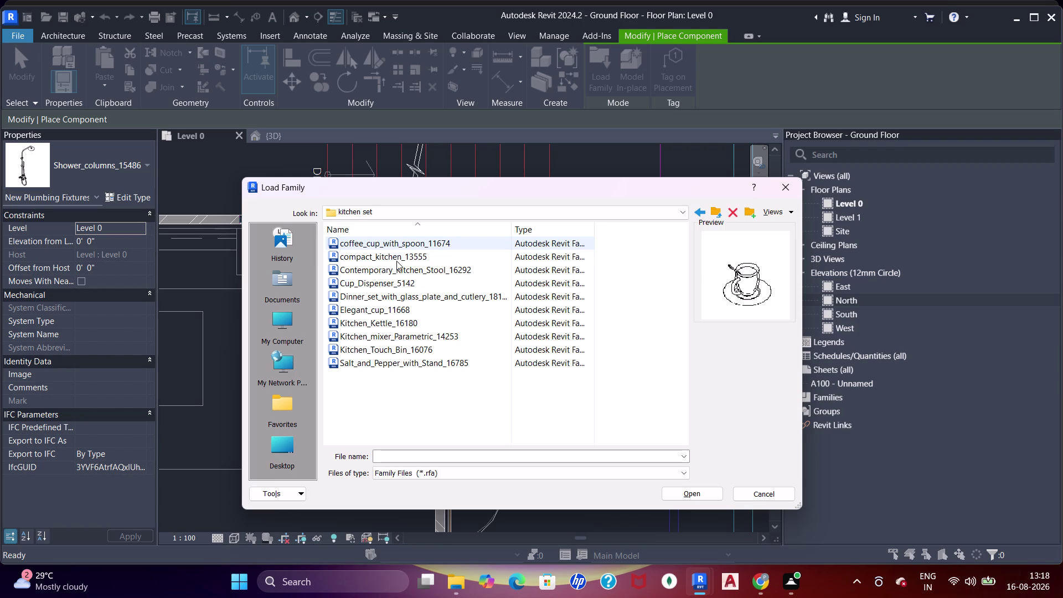
click(397, 261)
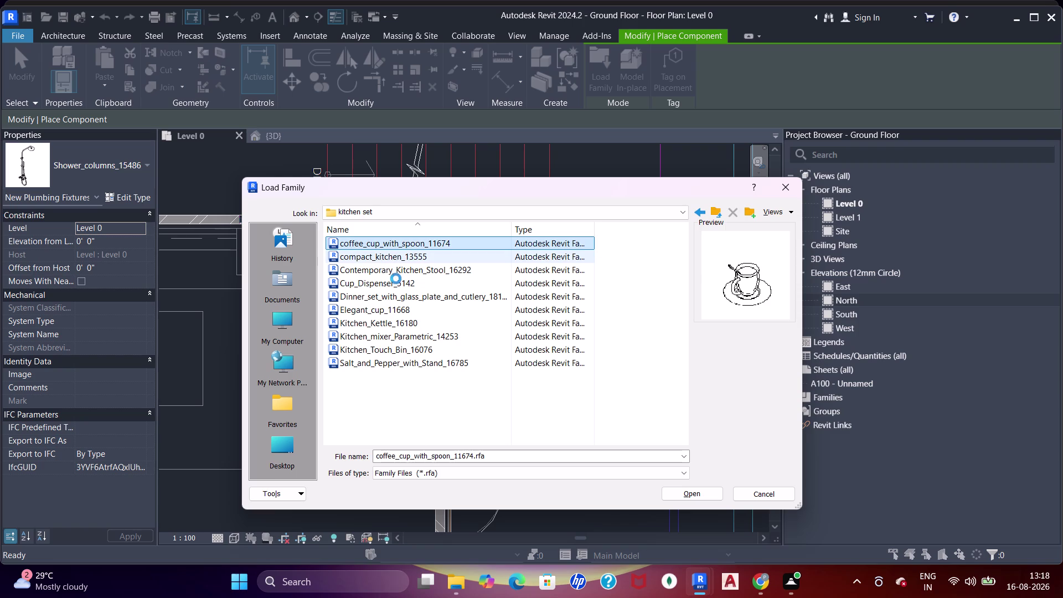
click(395, 280)
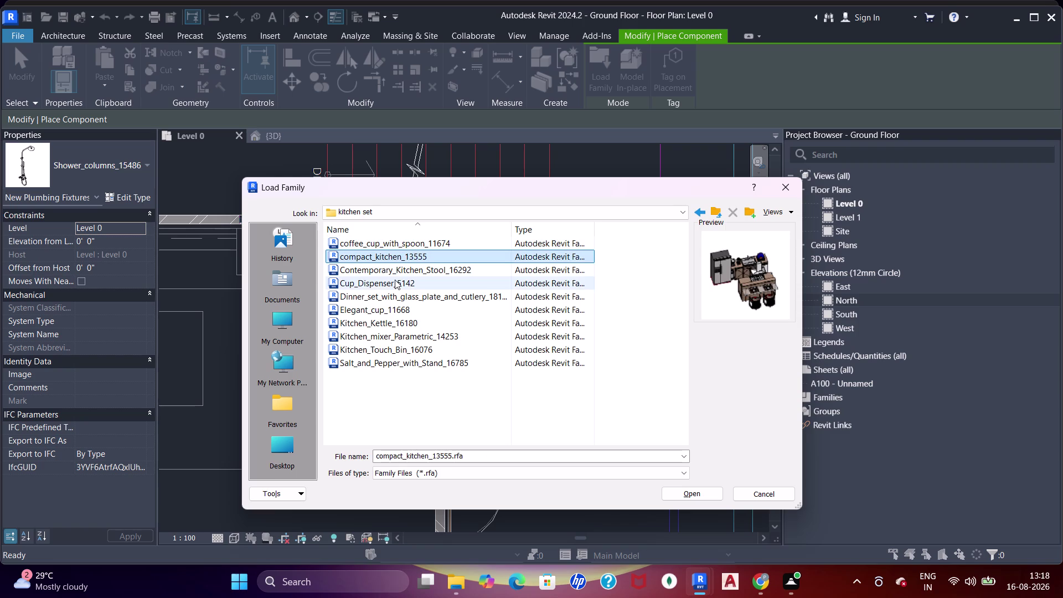
click(394, 297)
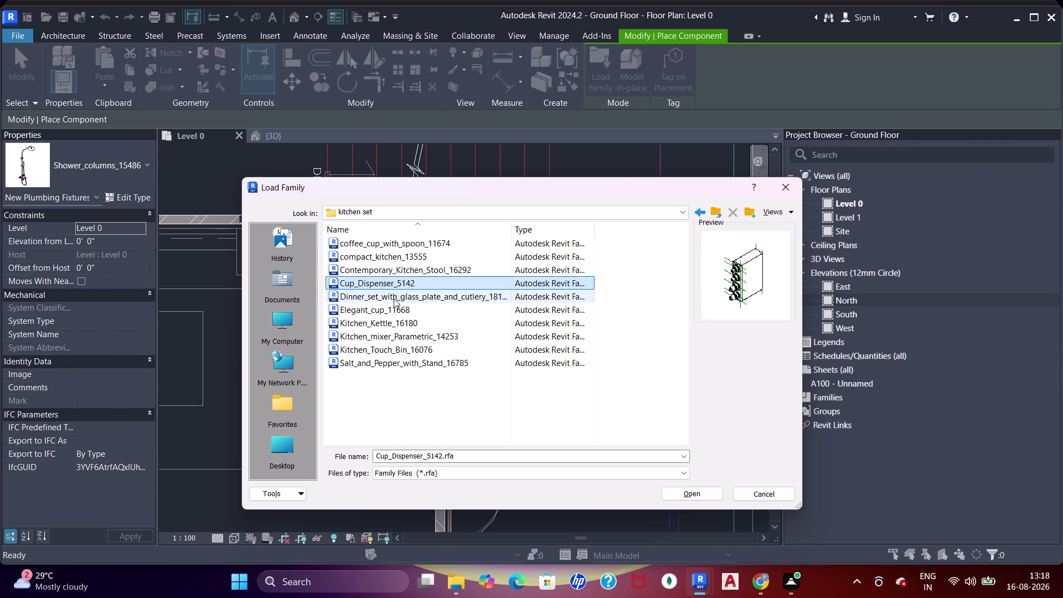
click(397, 271)
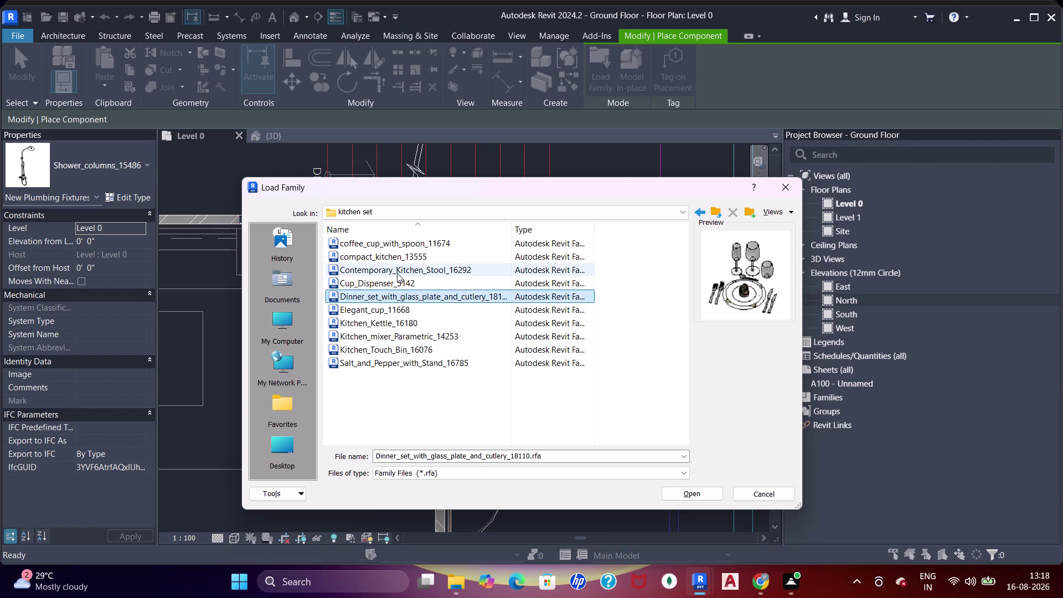
click(394, 313)
click(388, 327)
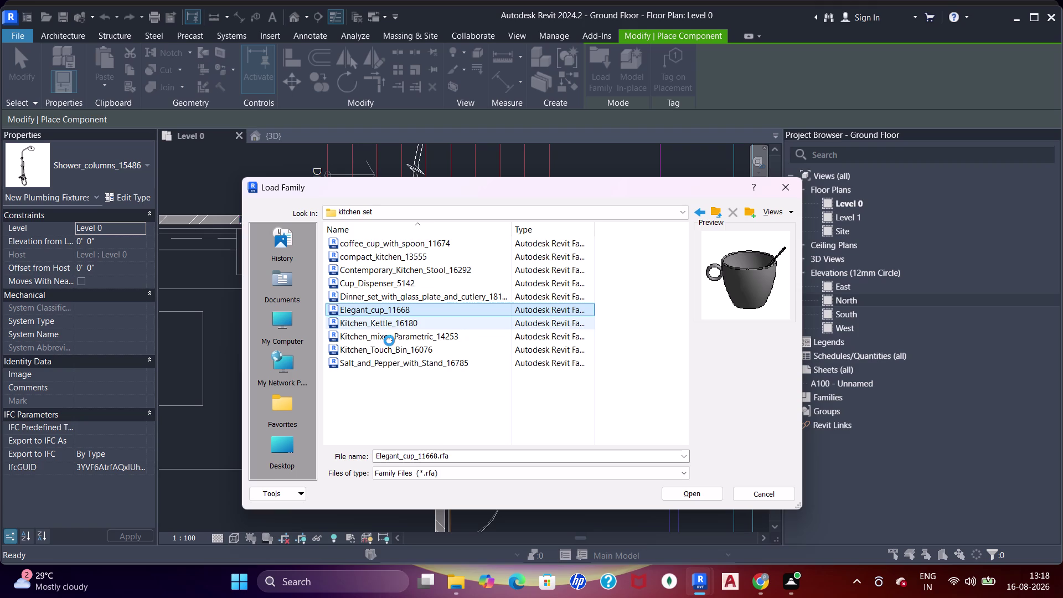
click(389, 341)
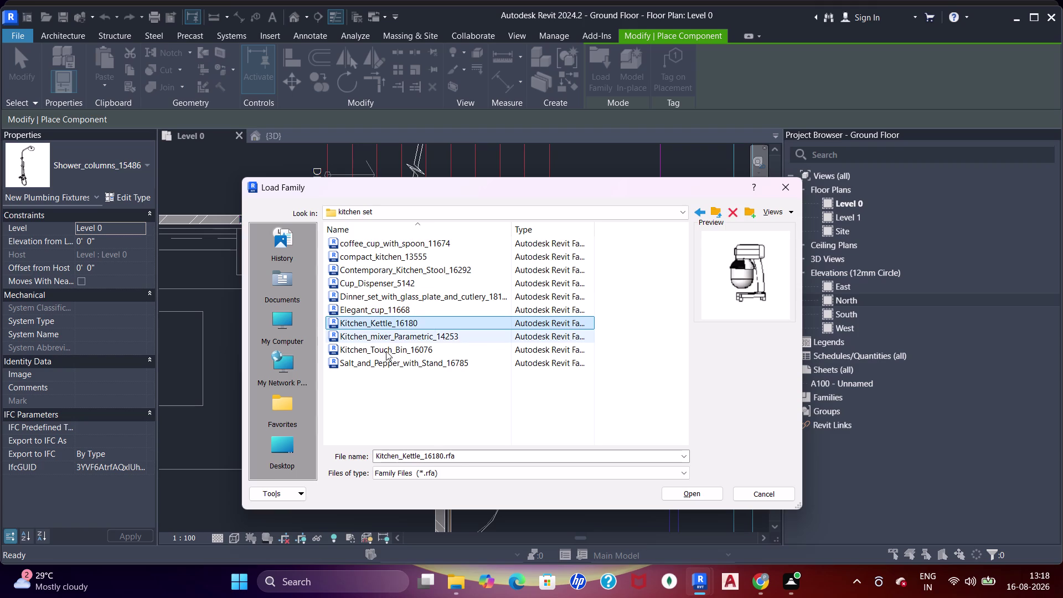
click(386, 351)
click(388, 364)
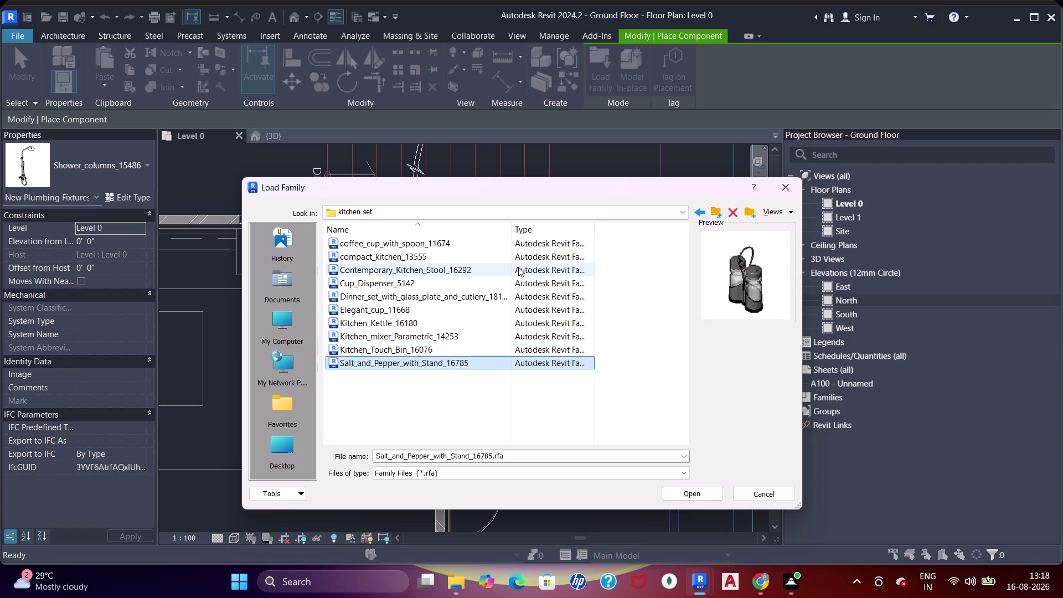
click(653, 219)
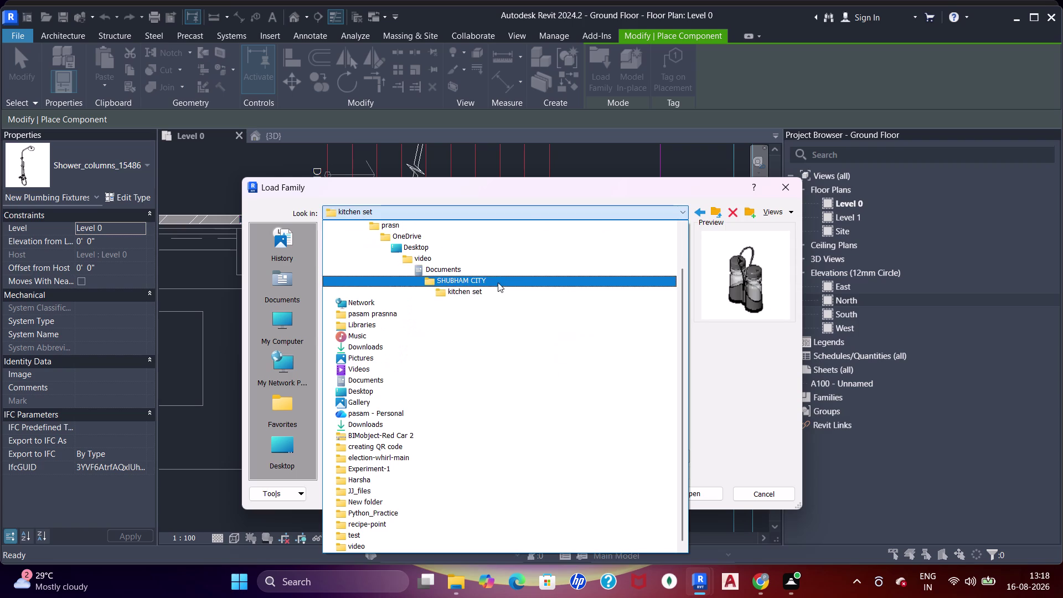
Open the kitchen sink folder and preview Concrete_Box_Sink_17465, Handwashing_Sink_2130 and other sinks.
click(496, 280)
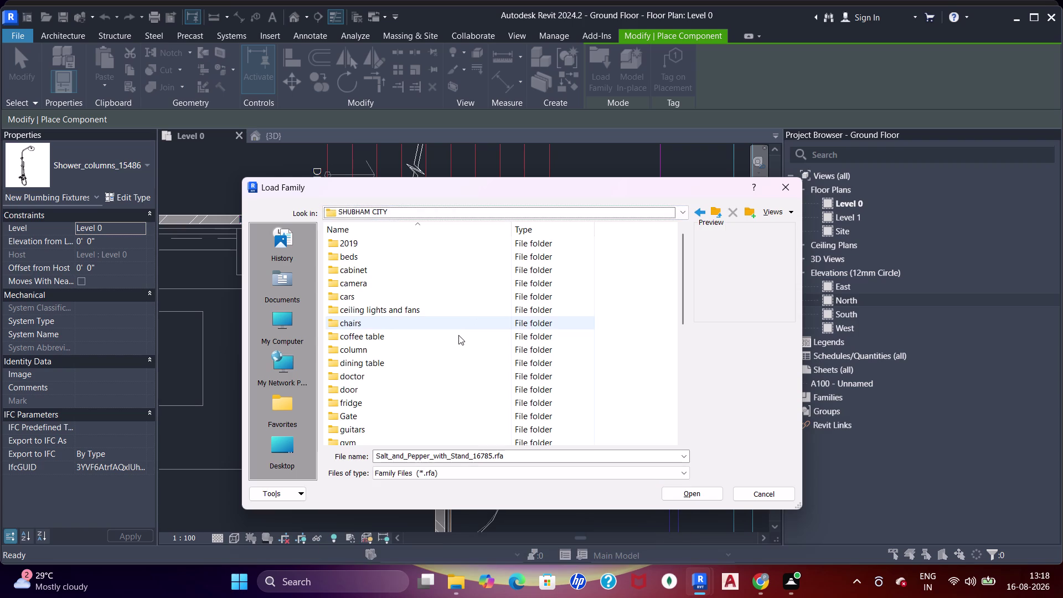
scroll(down, 3)
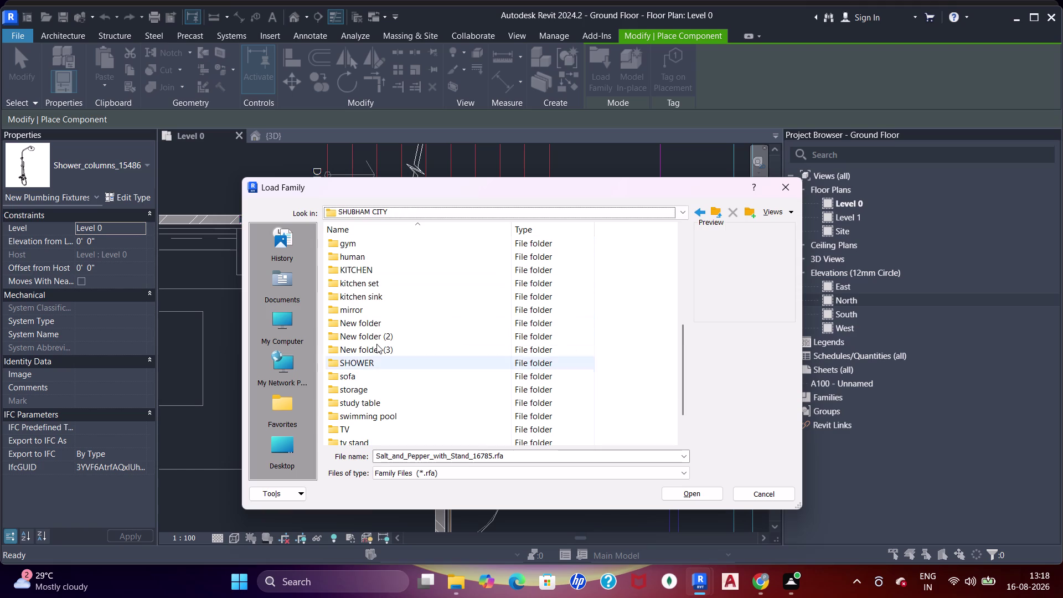
double_click(376, 300)
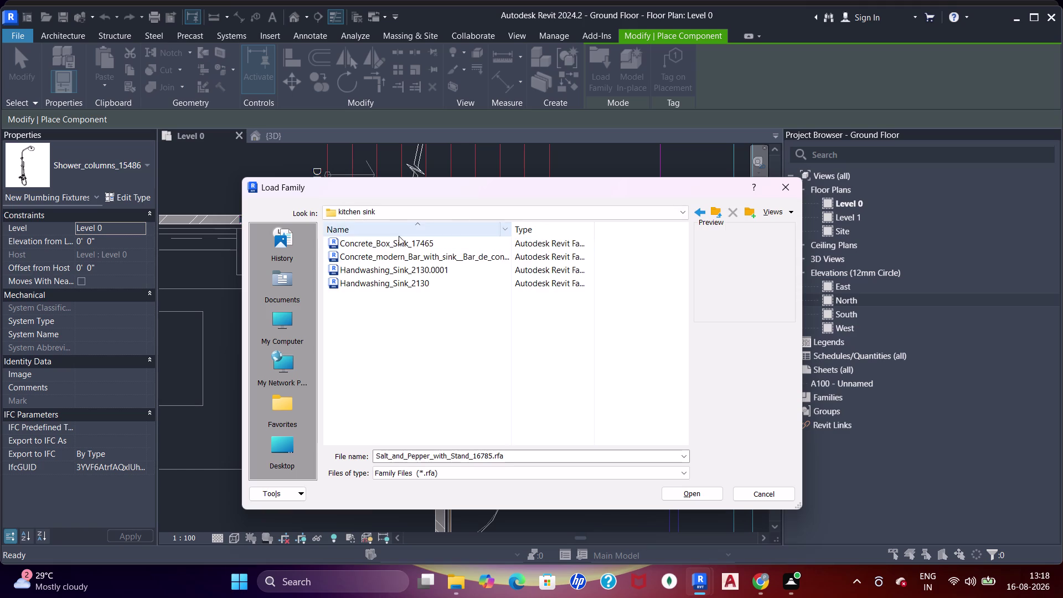
click(392, 249)
click(408, 257)
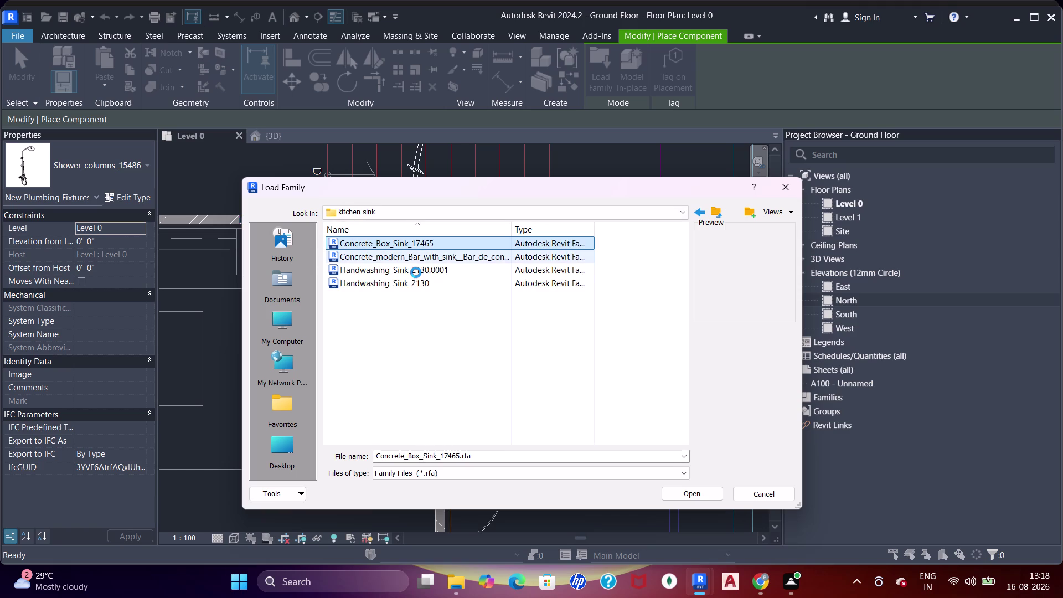
click(415, 270)
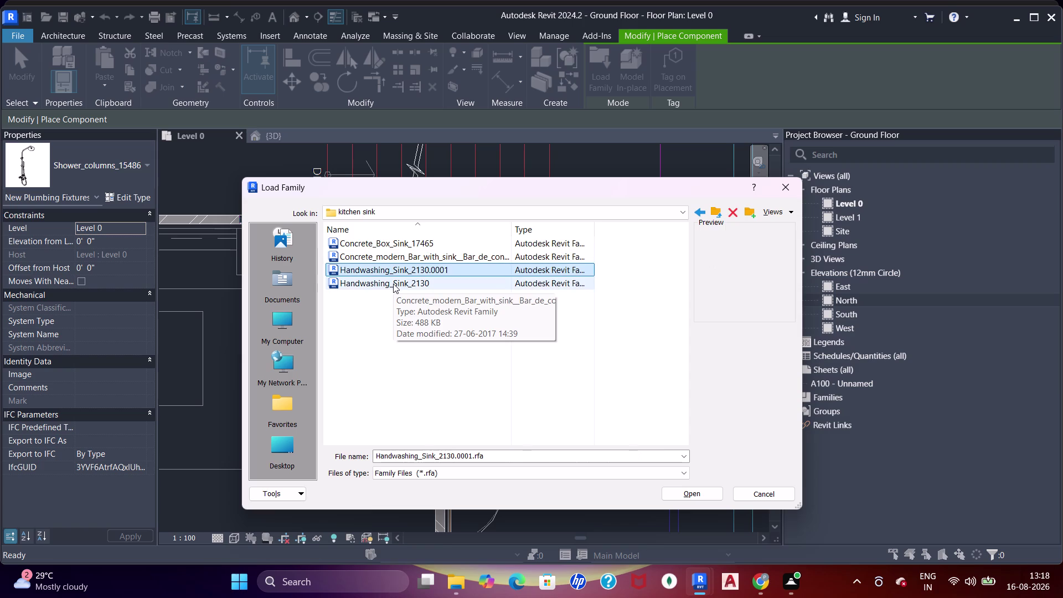
click(393, 284)
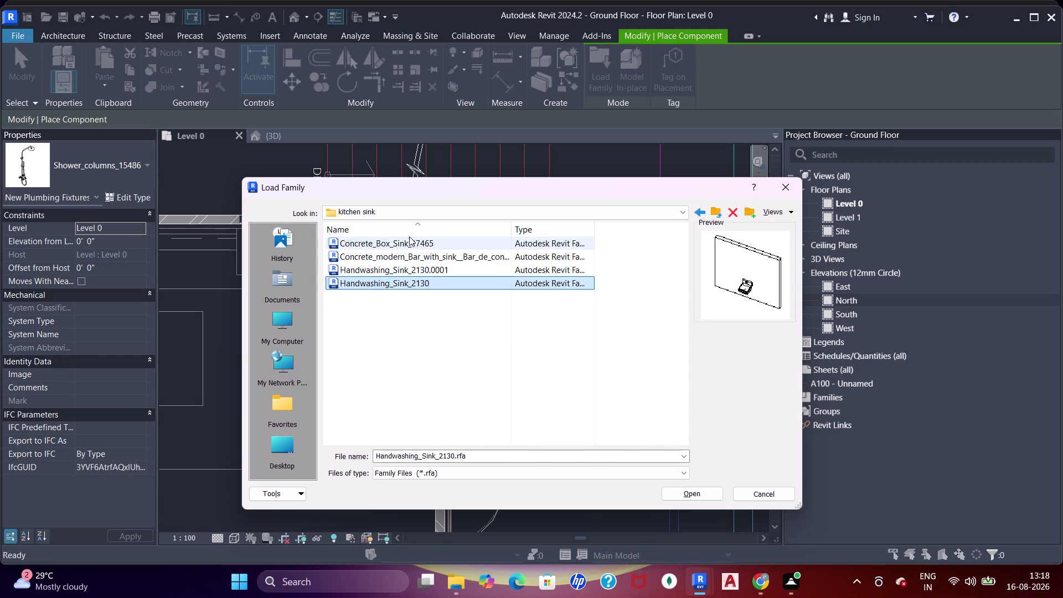
click(407, 240)
click(602, 217)
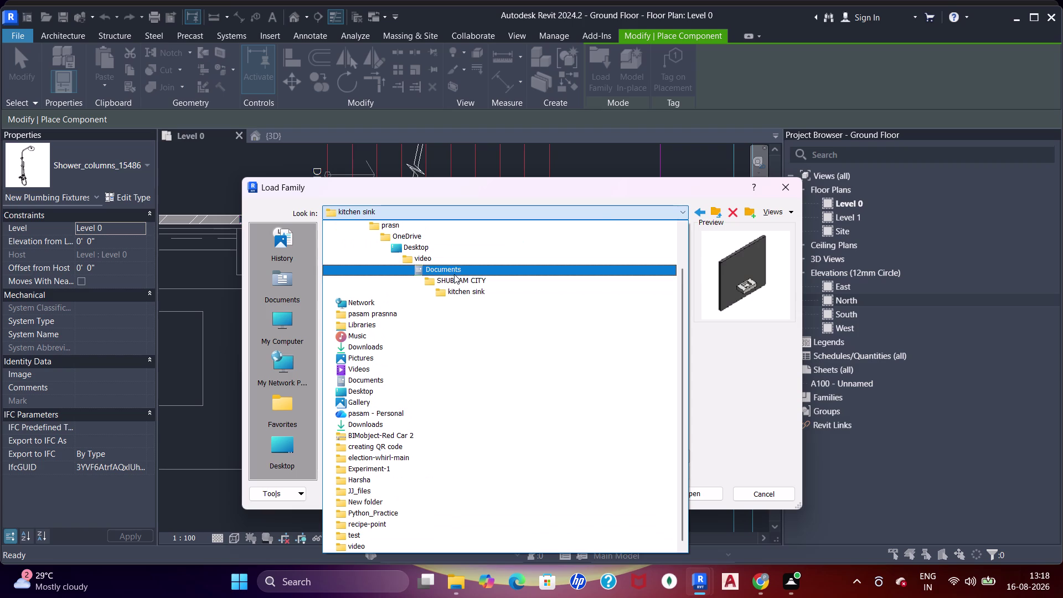
Return to SHUBHAM CITY, open the dining table folder and preview Dining_table_14755.
click(454, 277)
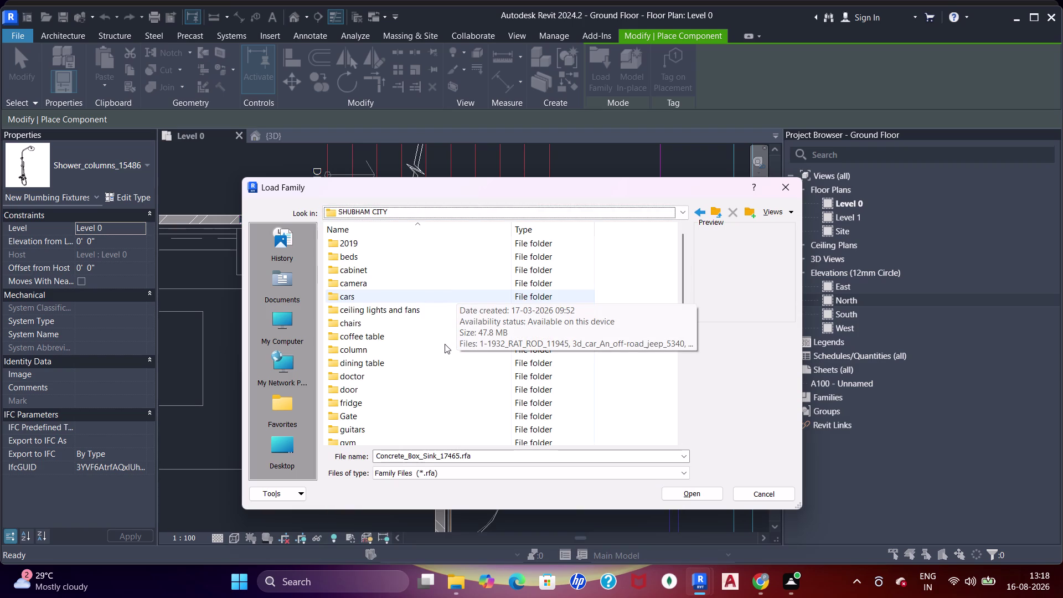
scroll(down, 3)
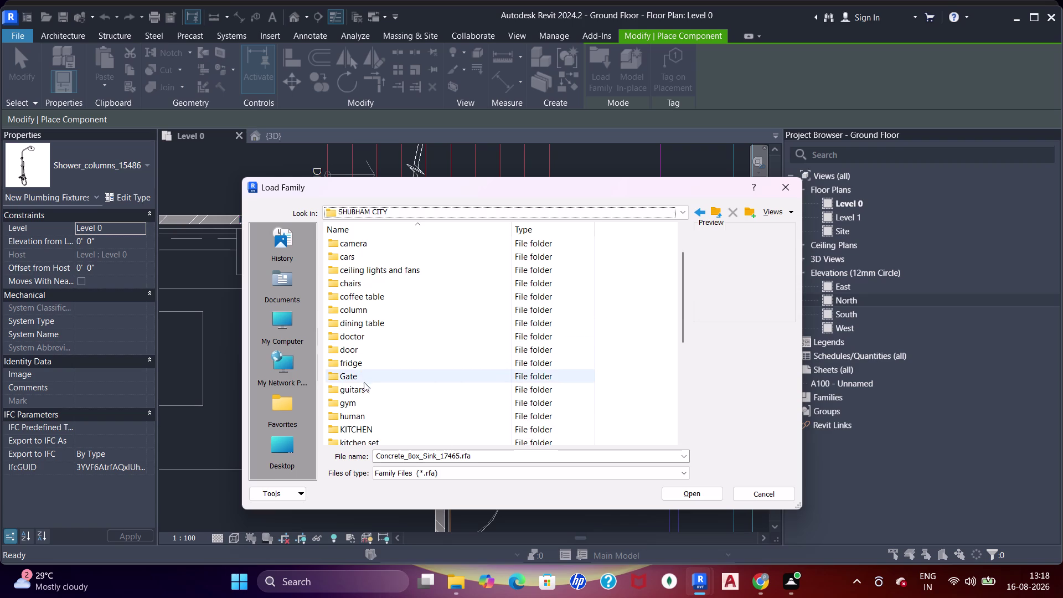
double_click(361, 319)
click(394, 243)
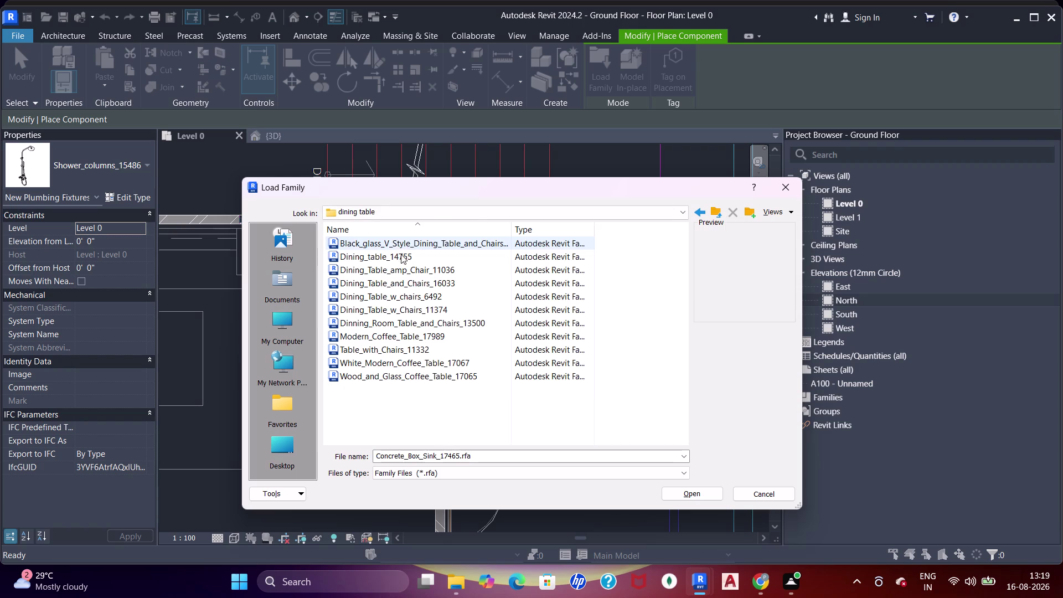
click(410, 257)
click(411, 269)
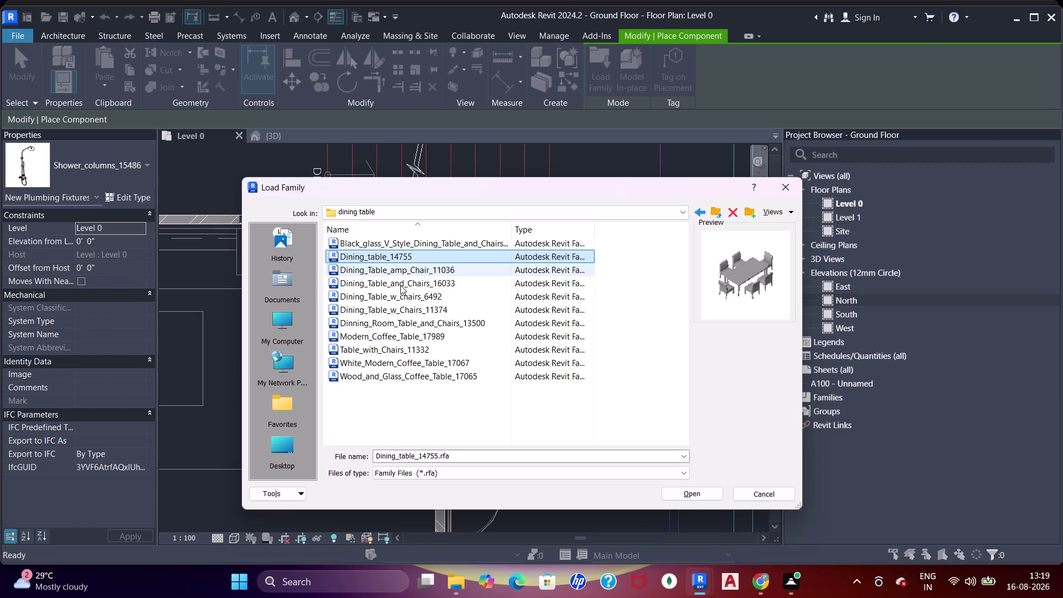
Preview Dining_Table_amp_Chair_11036, Dining_Table_w_Chairs_11374, Modern_Coffee_Table_17989 and Table_with_Chairs_11332.
click(400, 285)
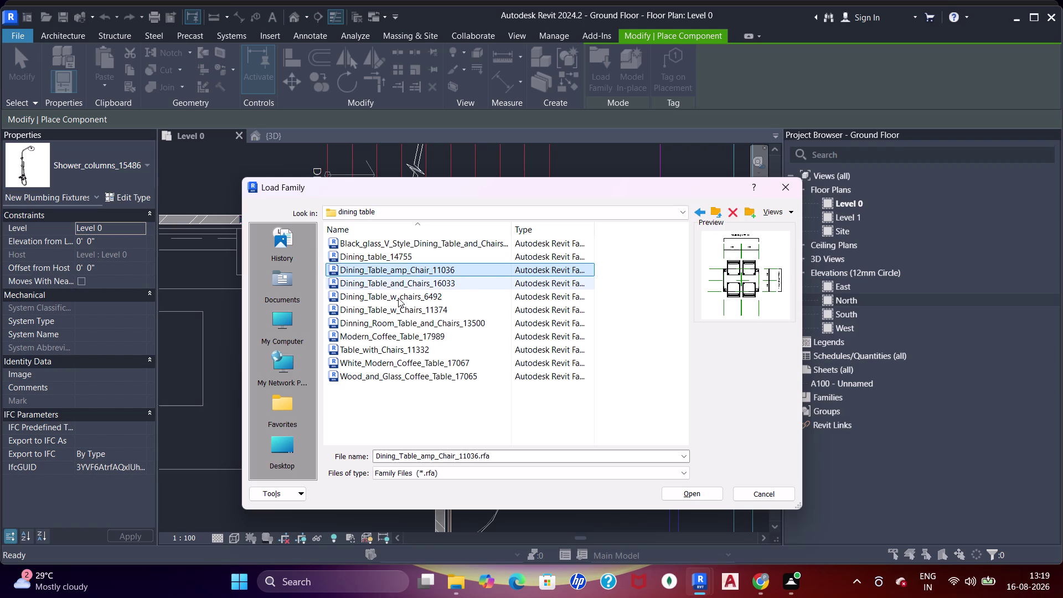
click(398, 298)
click(400, 309)
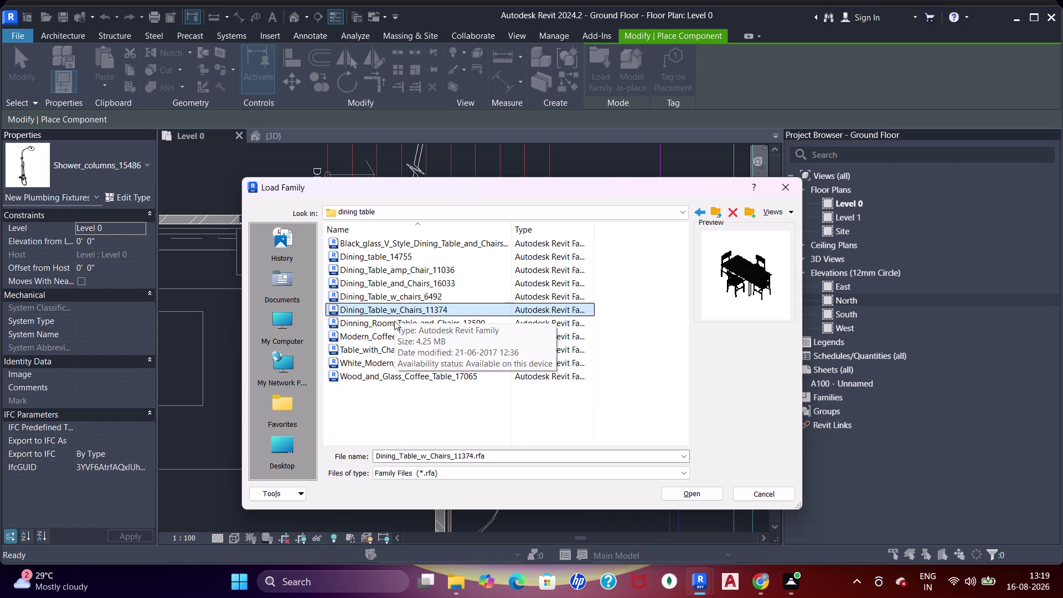
click(394, 325)
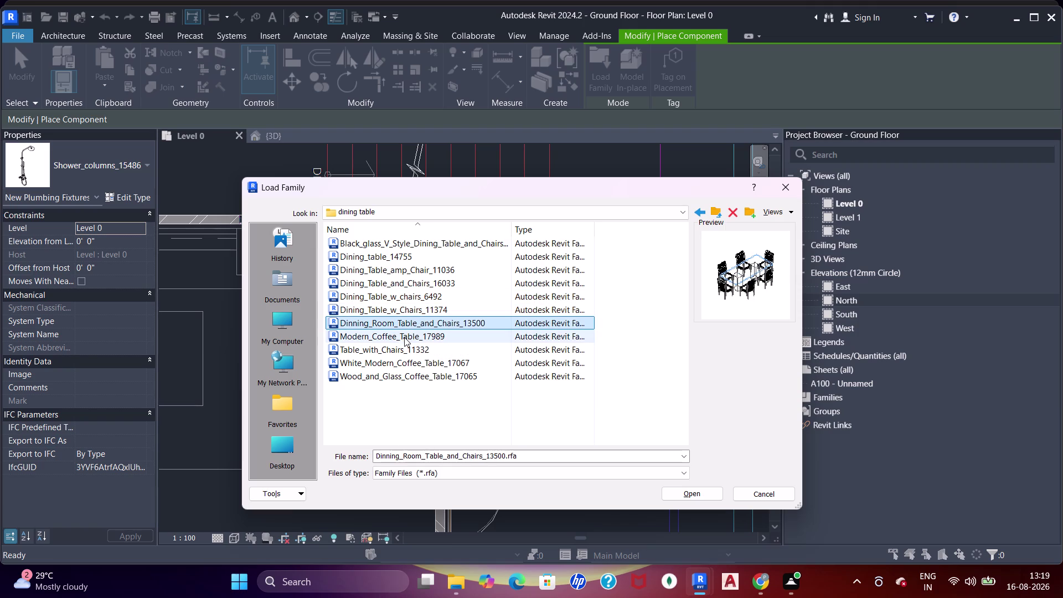
click(402, 338)
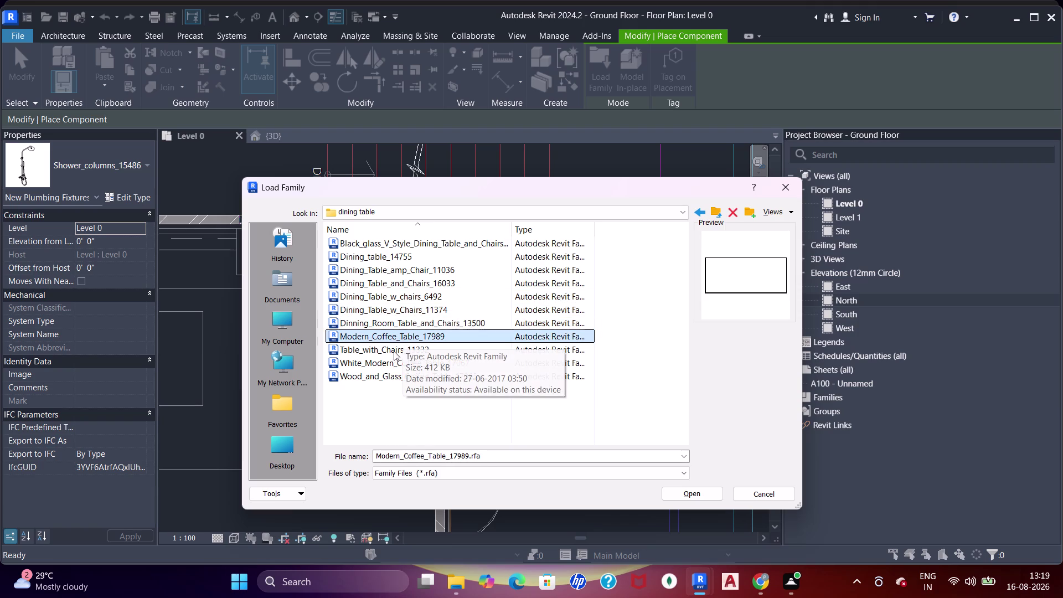
click(391, 351)
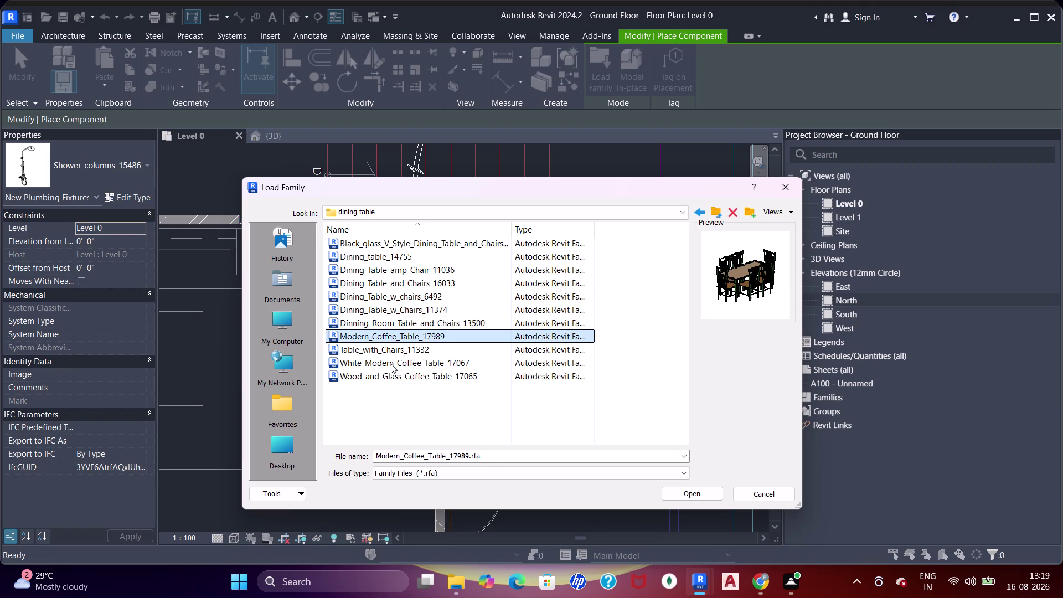
Load the Table_with_Chairs_11332 family and position it in the kitchen.
double_click(389, 352)
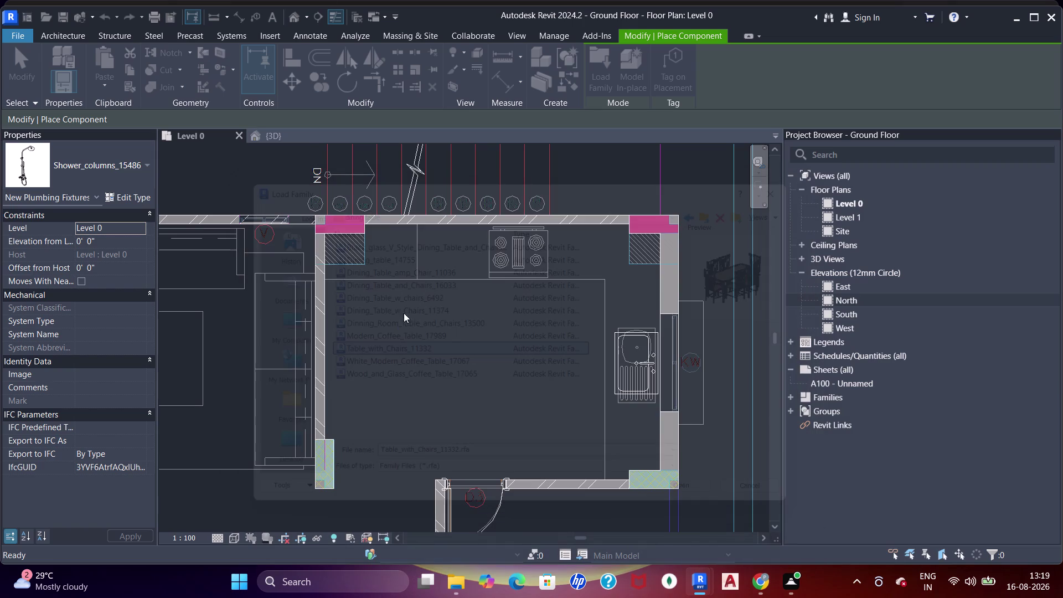
scroll(down, 3)
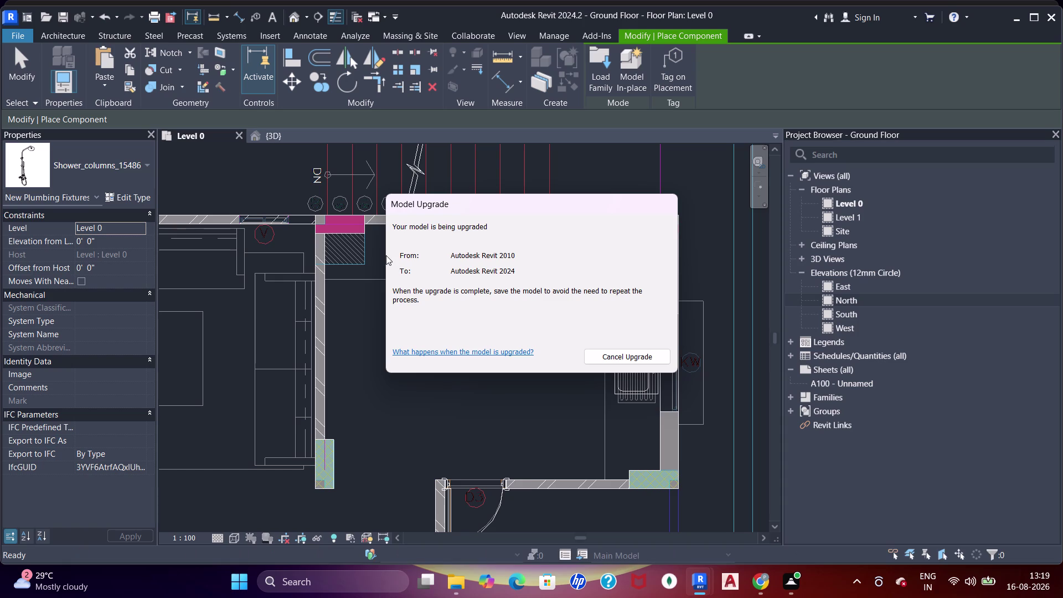
scroll(down, 3)
scroll(down, 3)
scroll(down, 3)
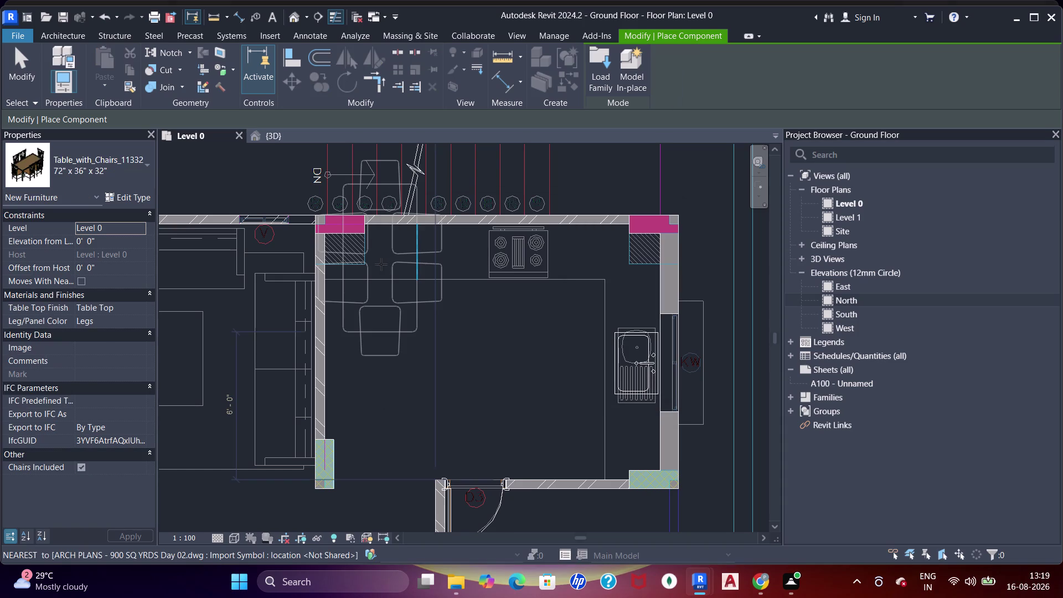
Rotate the Table_with_Chairs set and place it in the first apartment's dining area.
middle_drag(385, 279, 455, 306)
scroll(down, 3)
middle_drag(438, 290, 499, 303)
scroll(up, 3)
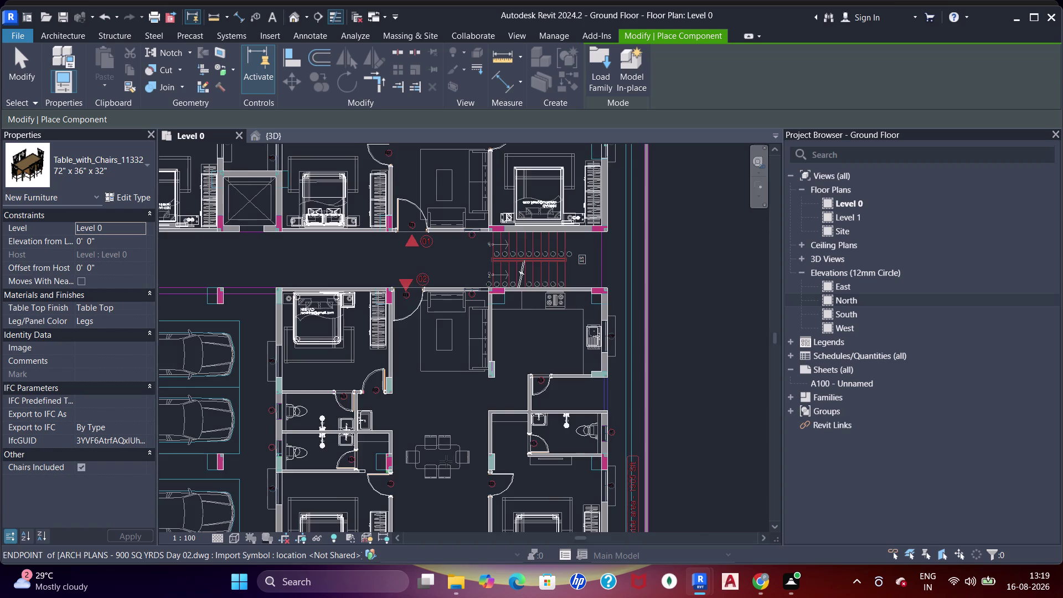
scroll(up, 3)
middle_drag(455, 460, 437, 350)
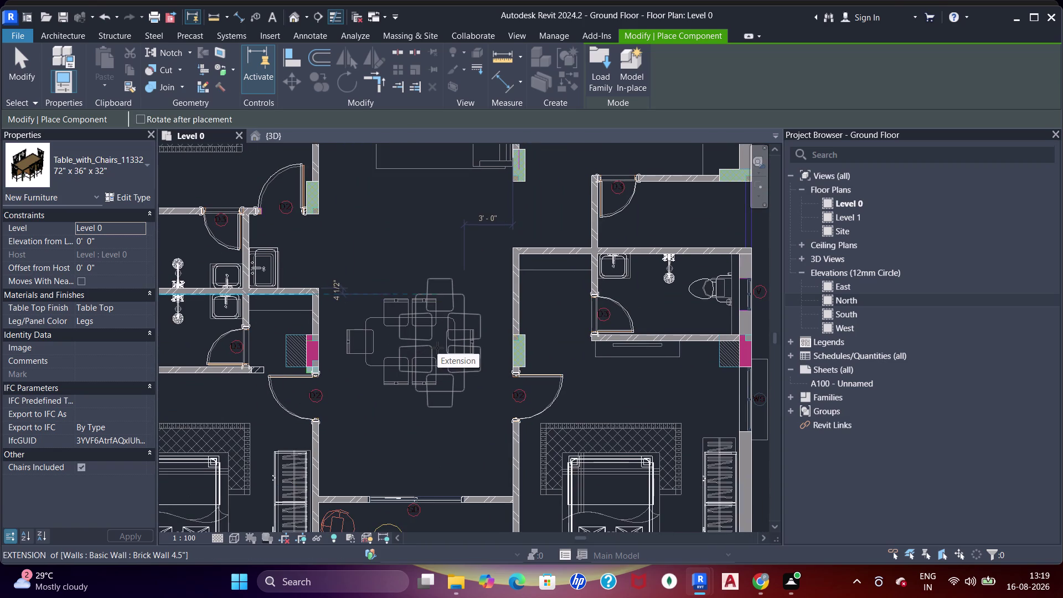
key(space)
key(space)
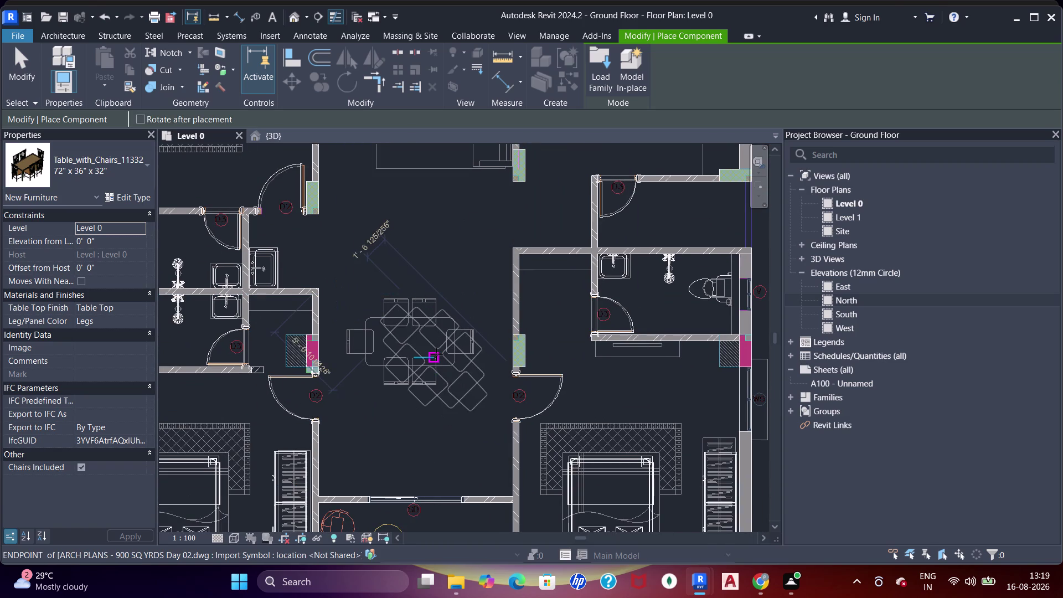
click(414, 341)
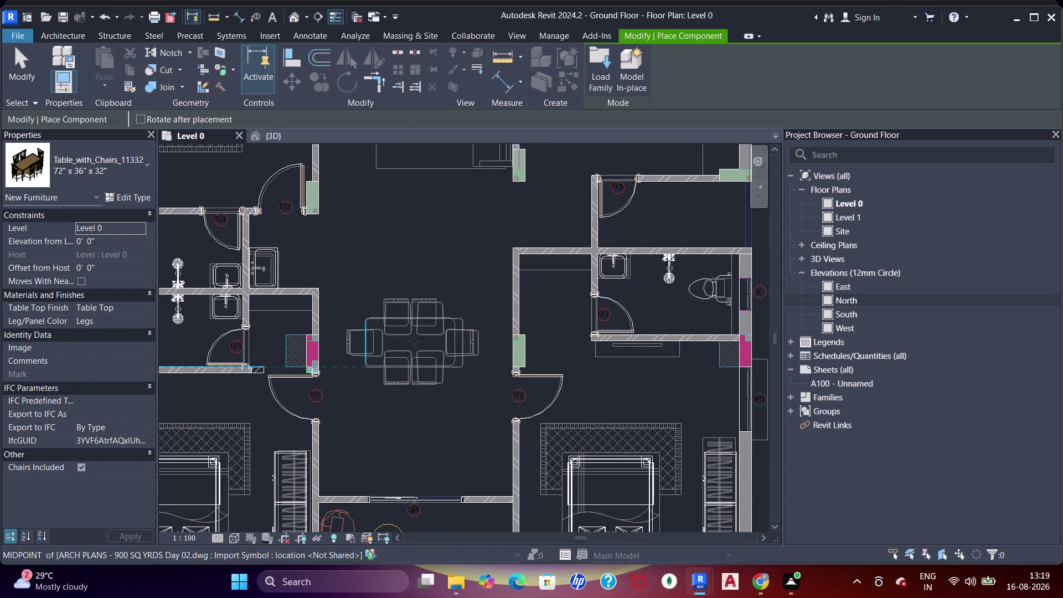
Place a second table set in the next apartment's dining area.
scroll(down, 3)
middle_drag(417, 277, 447, 314)
middle_drag(415, 270, 474, 350)
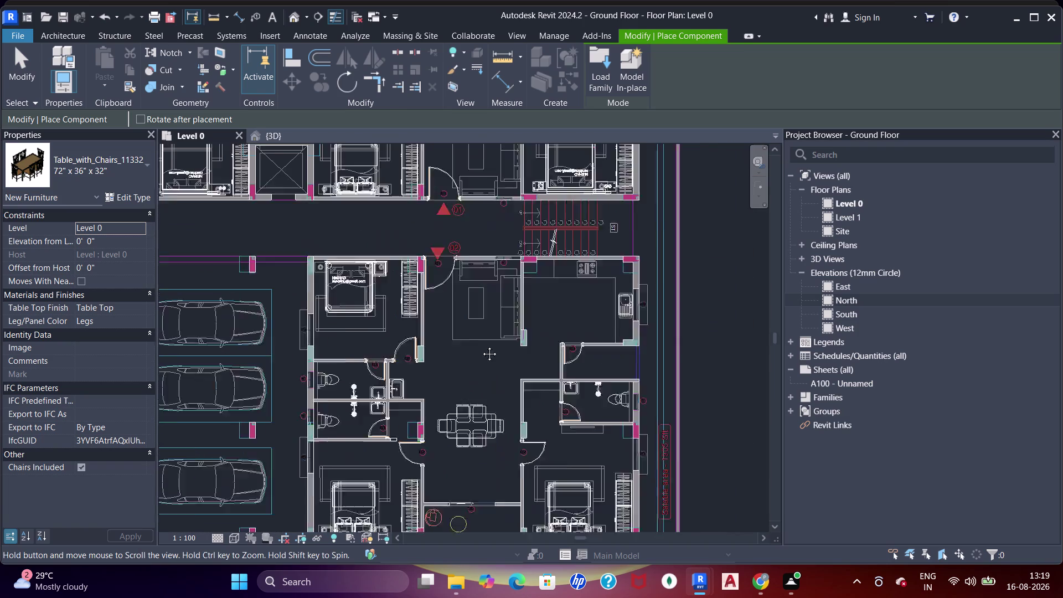
middle_drag(473, 350, 488, 340)
middle_drag(437, 266, 426, 412)
scroll(up, 3)
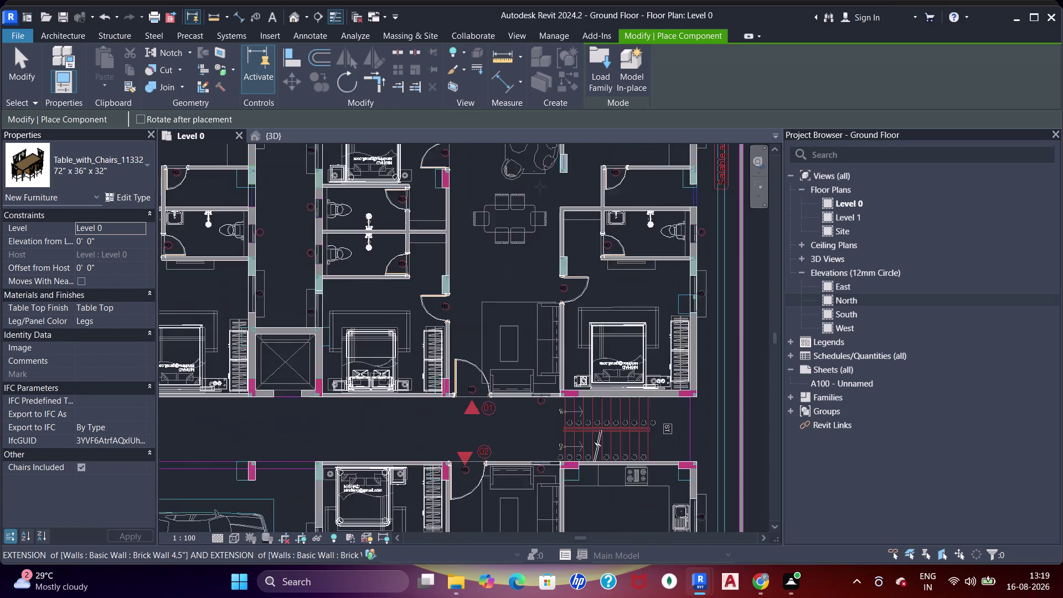
middle_drag(533, 188, 507, 250)
scroll(up, 3)
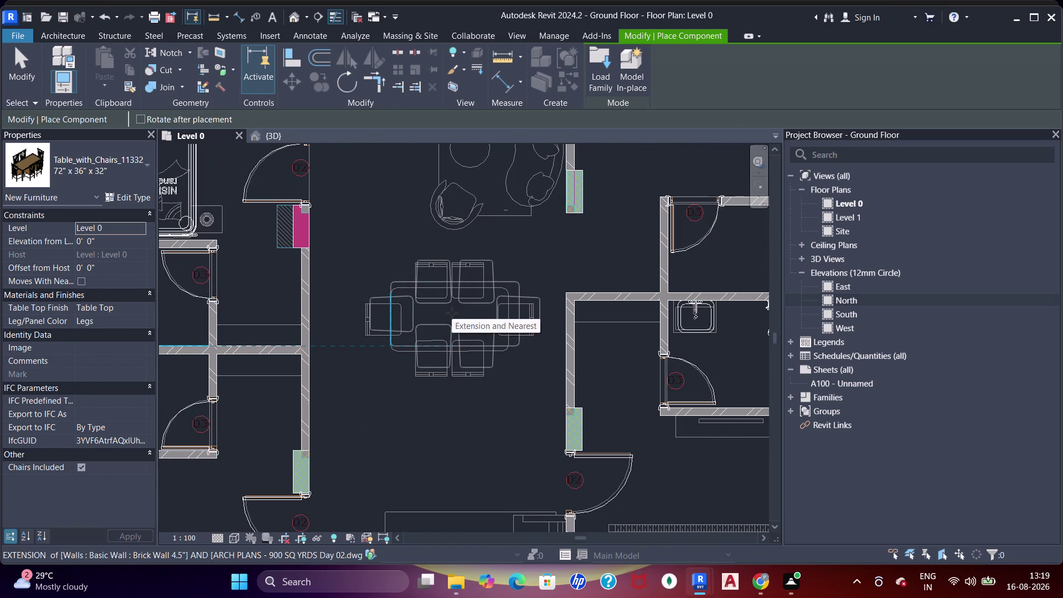
click(450, 319)
Place a third table set in the left apartment's dining area and end placement.
scroll(down, 3)
middle_drag(440, 282, 504, 340)
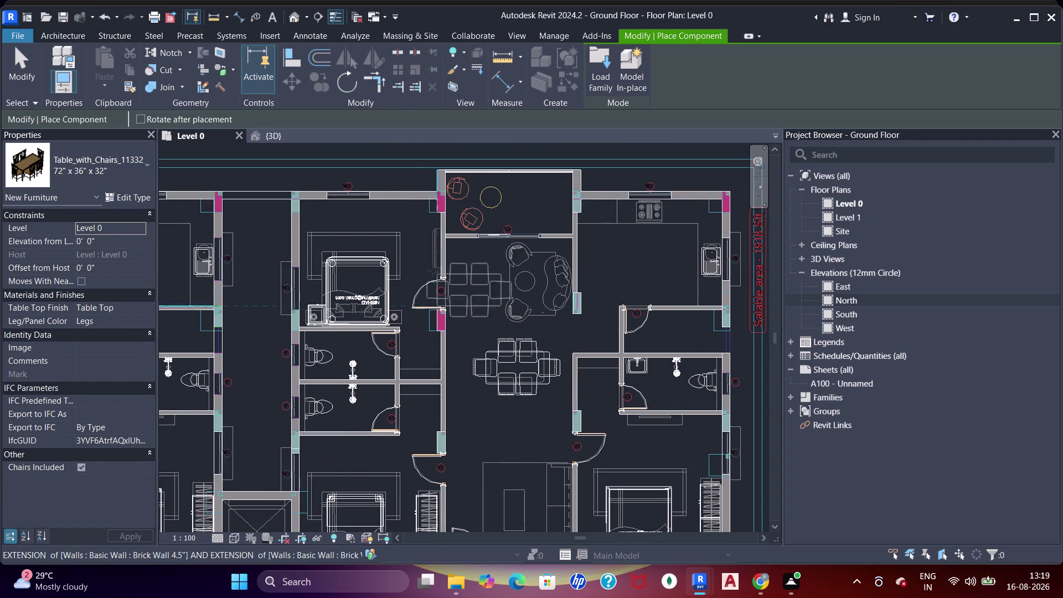
middle_drag(433, 271, 503, 250)
middle_drag(369, 293, 562, 243)
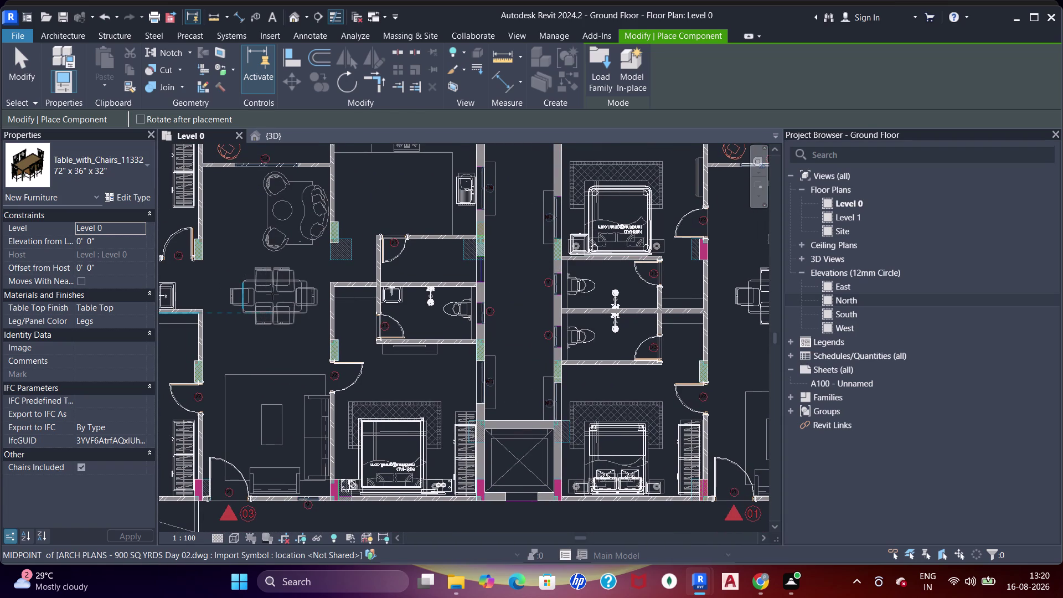
click(271, 293)
scroll(down, 3)
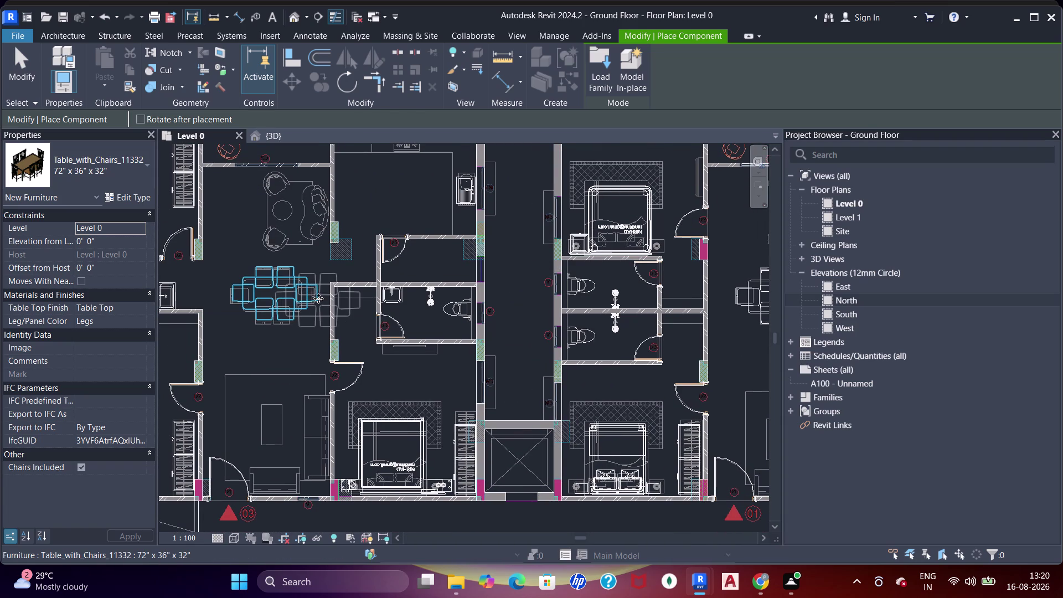
middle_drag(319, 299, 448, 293)
middle_drag(378, 304, 387, 316)
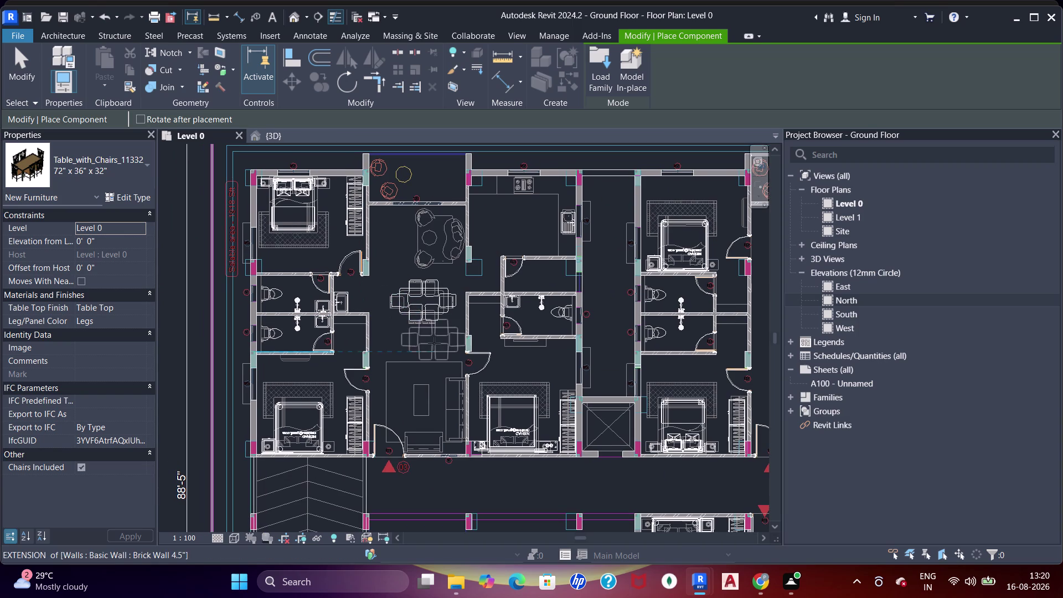
key(Escape)
key(Escape)
Pan and zoom around the ground floor plan to review the placed tables.
middle_drag(580, 372, 493, 248)
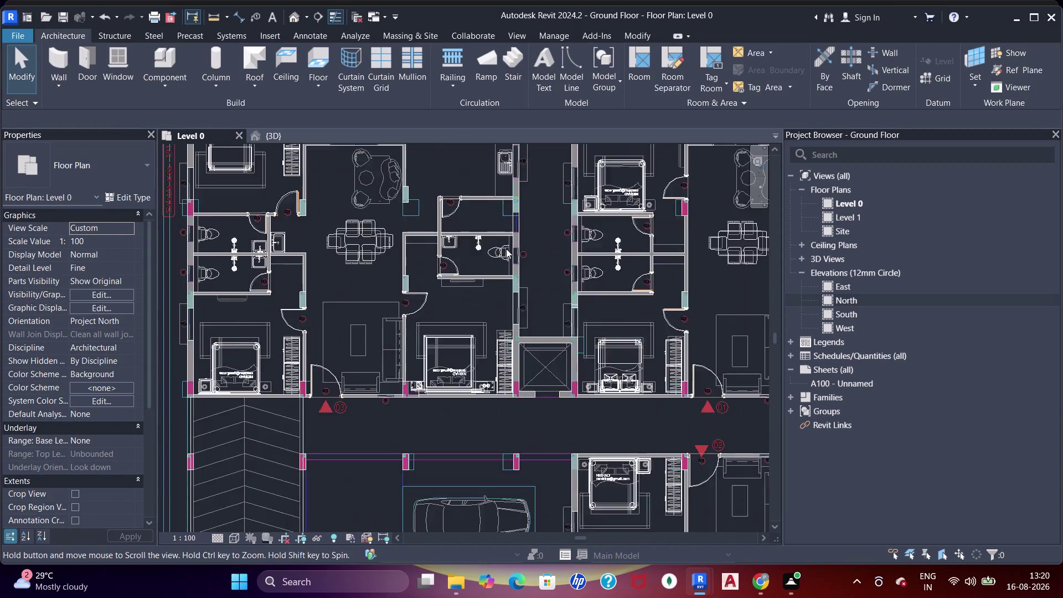
scroll(down, 3)
middle_drag(528, 294, 448, 348)
scroll(up, 3)
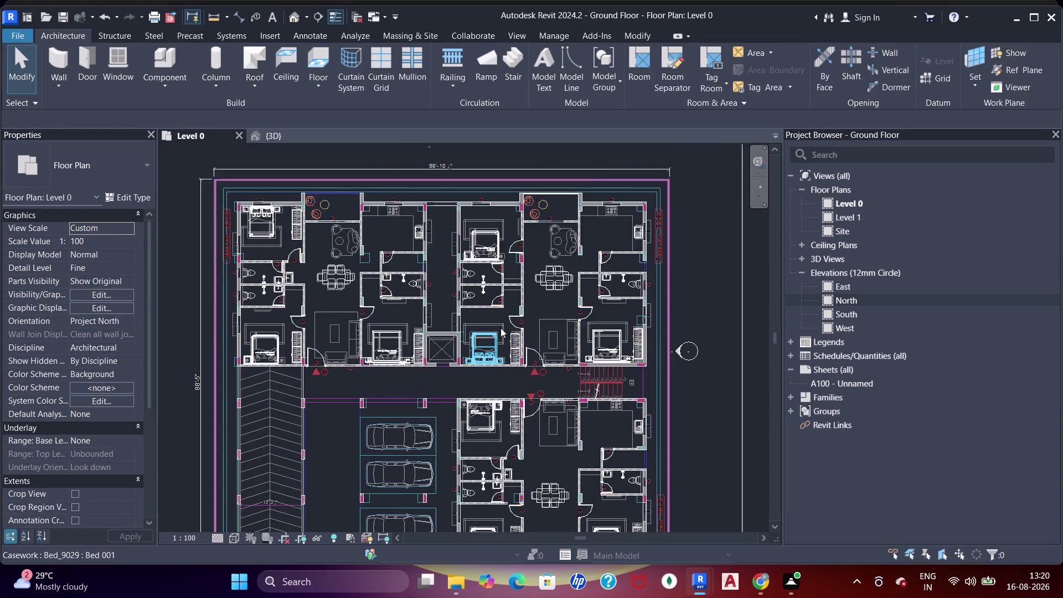
scroll(up, 3)
middle_drag(521, 302, 460, 355)
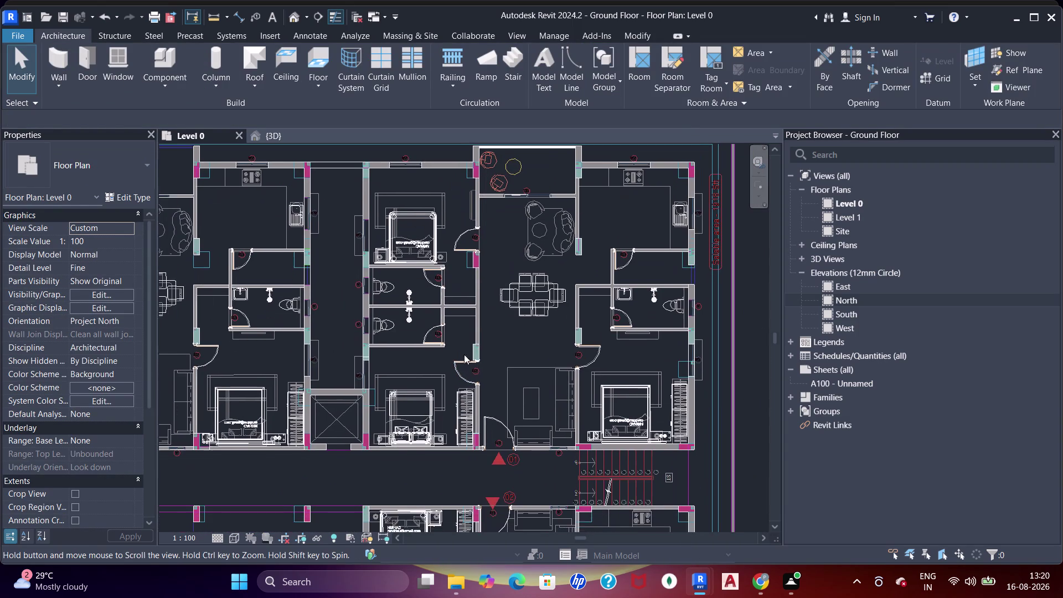
middle_drag(461, 355, 461, 354)
scroll(up, 3)
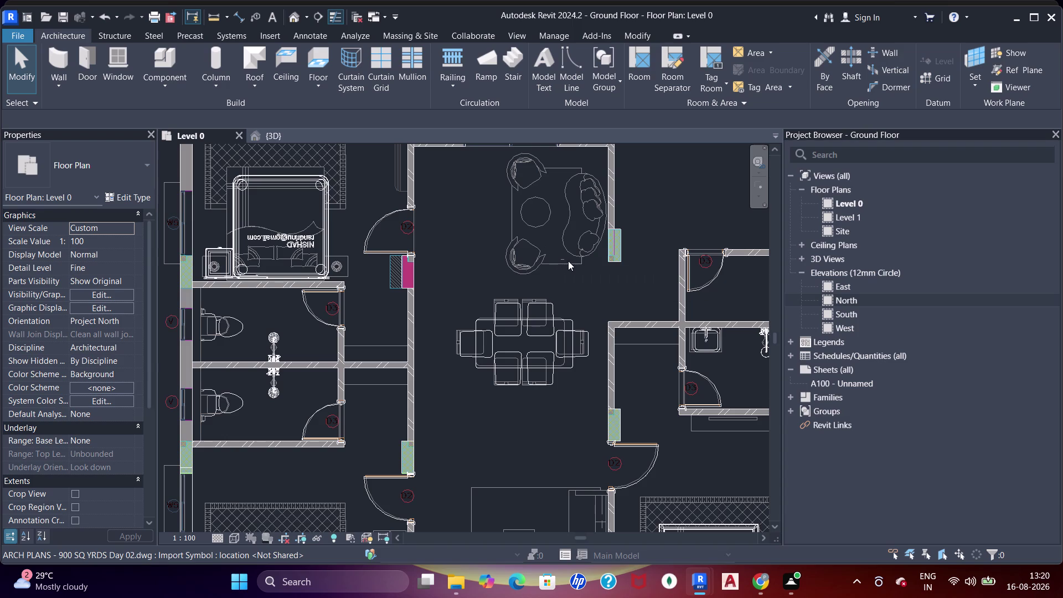
scroll(down, 3)
middle_drag(555, 261, 530, 218)
middle_drag(589, 296, 578, 182)
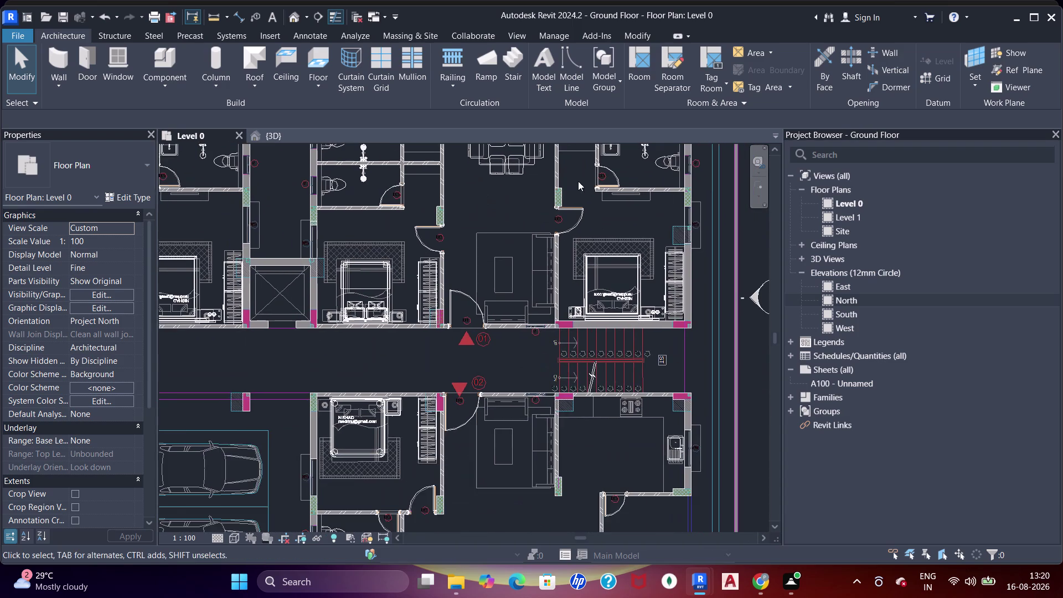
scroll(up, 3)
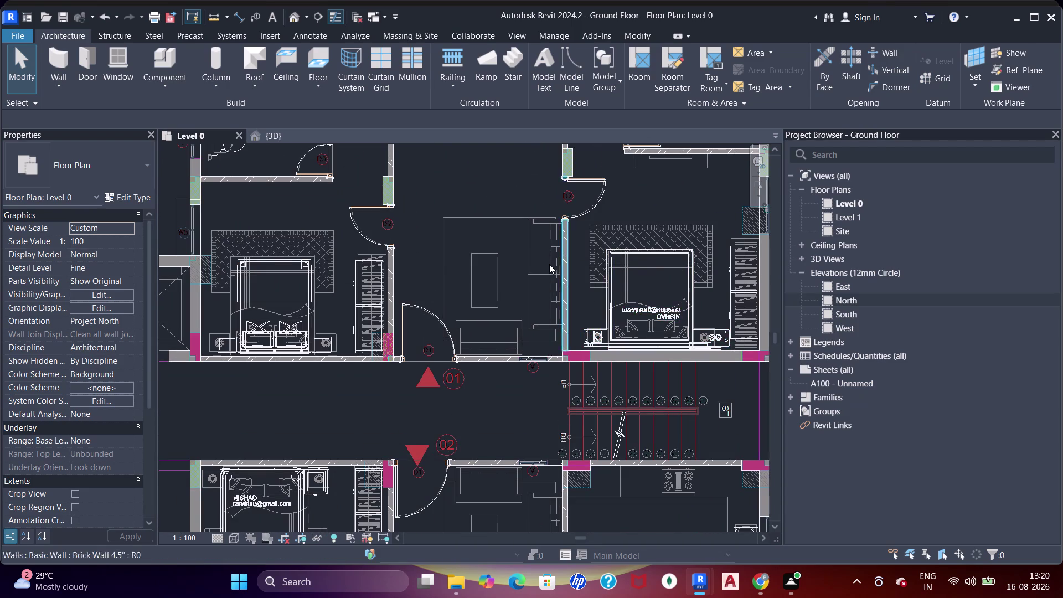
scroll(down, 3)
middle_drag(555, 278, 528, 165)
scroll(down, 3)
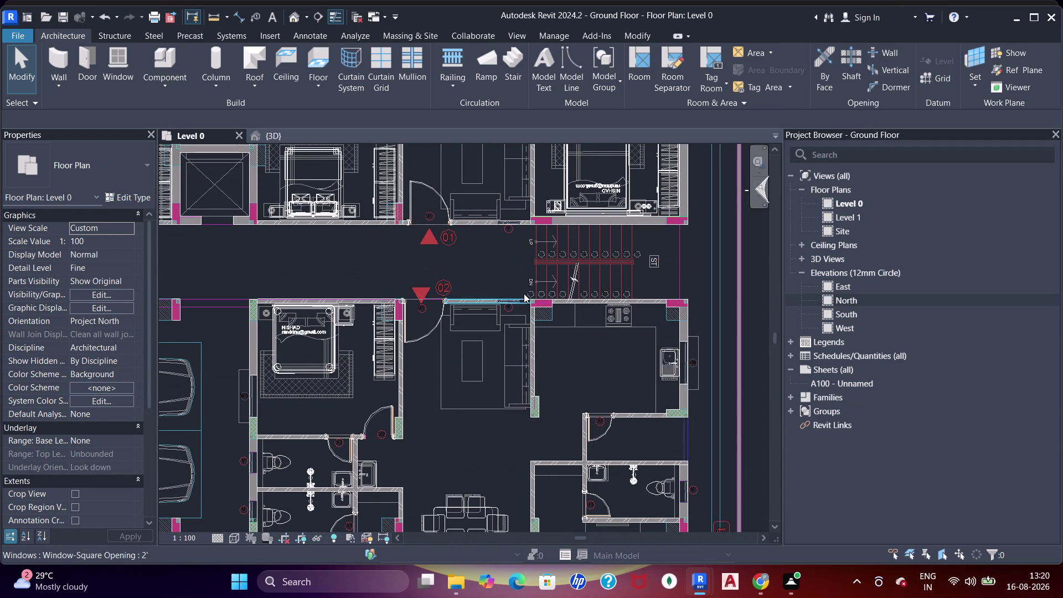
scroll(down, 3)
middle_drag(475, 244, 526, 302)
middle_click(525, 302)
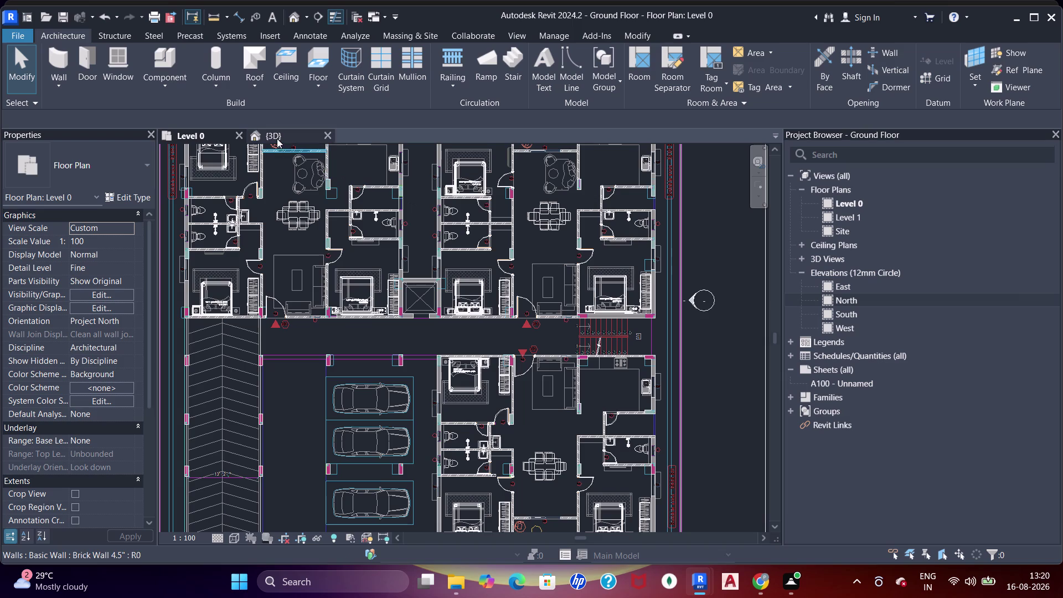
Switch to the {3D} view and orbit to inspect the apartments from above.
click(277, 138)
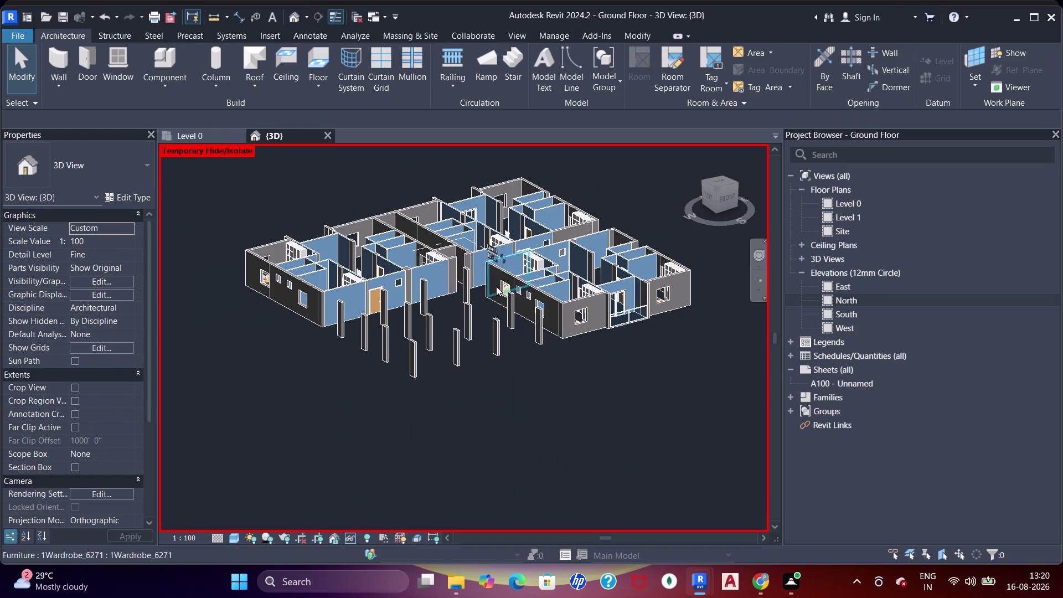
scroll(down, 3)
middle_drag(473, 307, 504, 411)
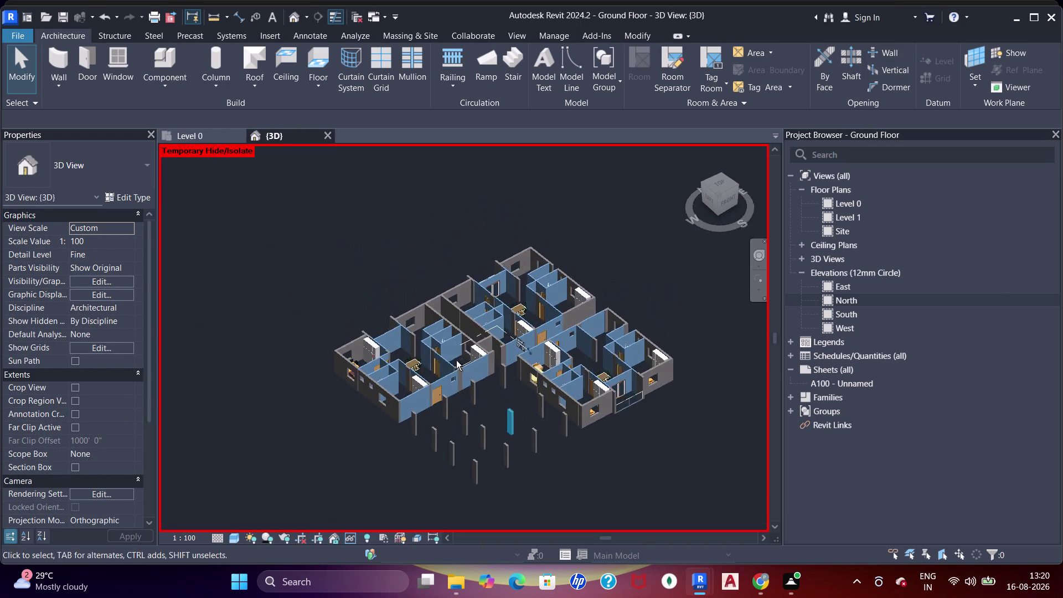
middle_drag(461, 374, 528, 411)
middle_drag(535, 377, 456, 405)
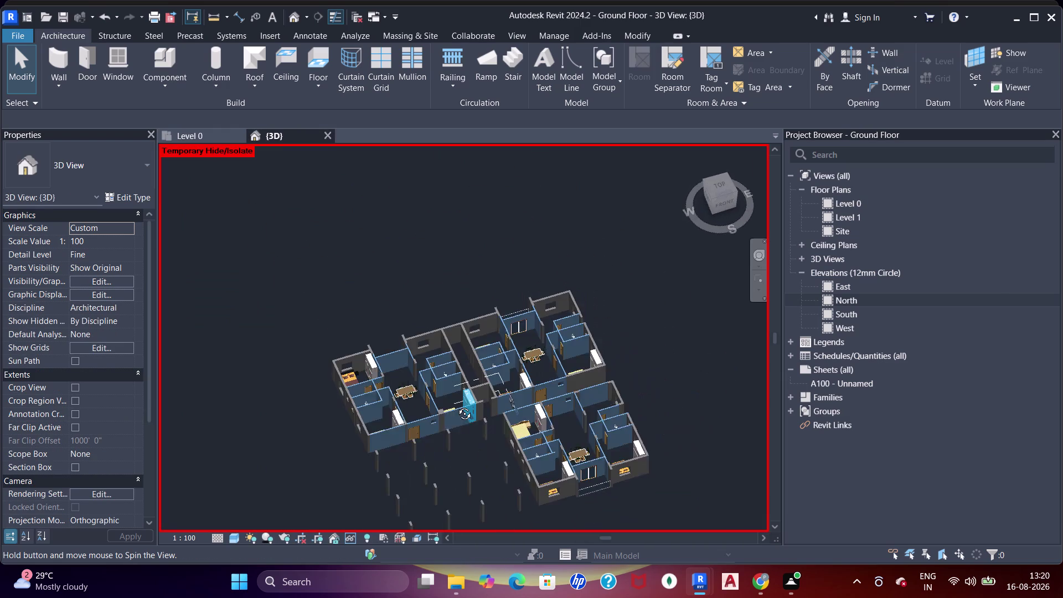
middle_drag(456, 406, 488, 420)
scroll(up, 3)
middle_drag(508, 403, 460, 353)
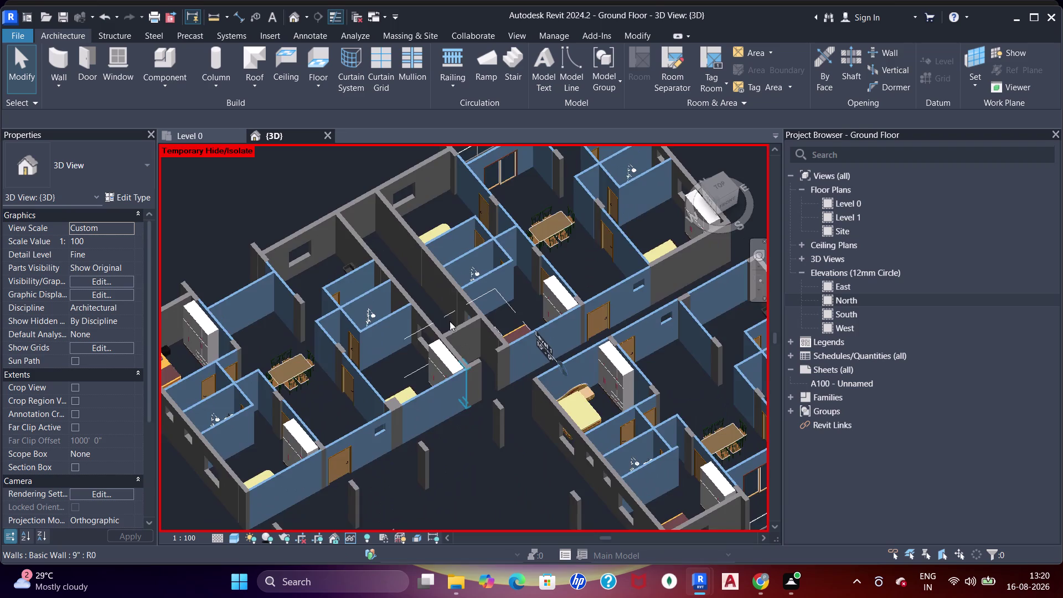
scroll(down, 3)
middle_drag(458, 333, 479, 305)
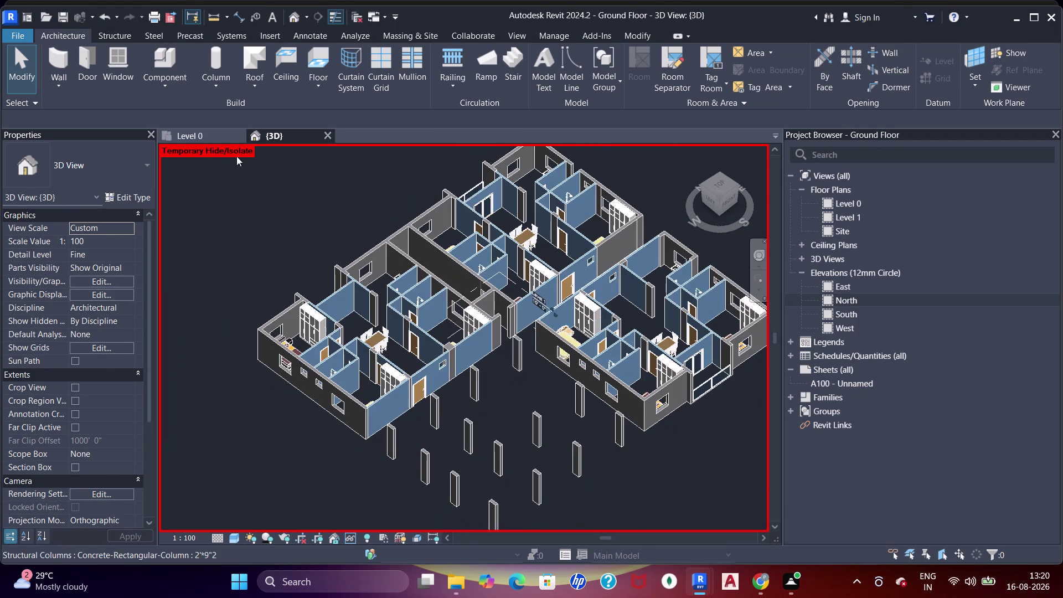
Return to the Level 0 plan and frame the apartment layout.
click(183, 134)
scroll(down, 3)
middle_drag(316, 260, 327, 285)
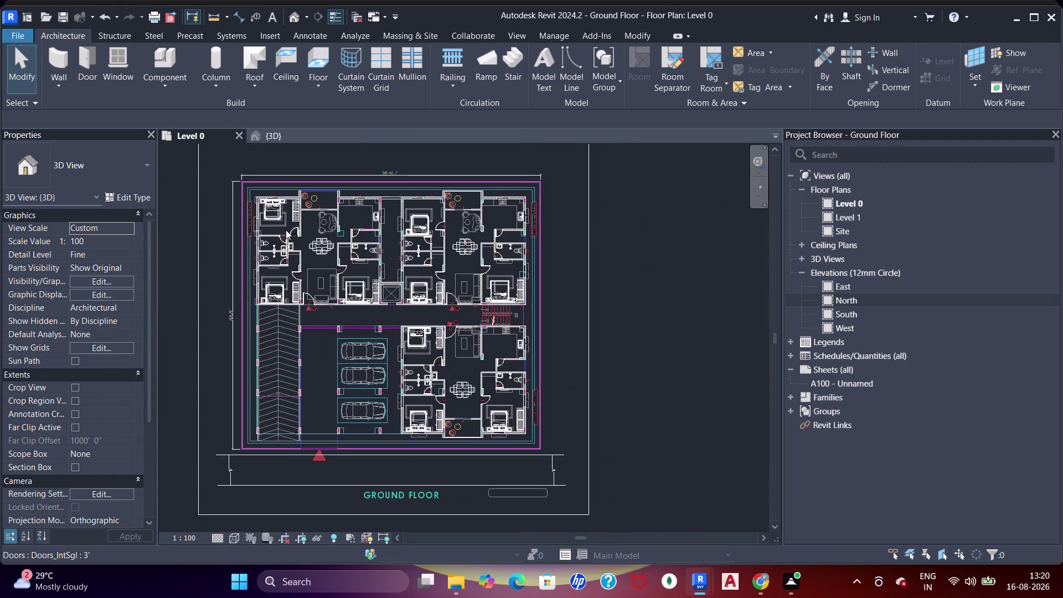
scroll(up, 3)
key(Escape)
key(Escape)
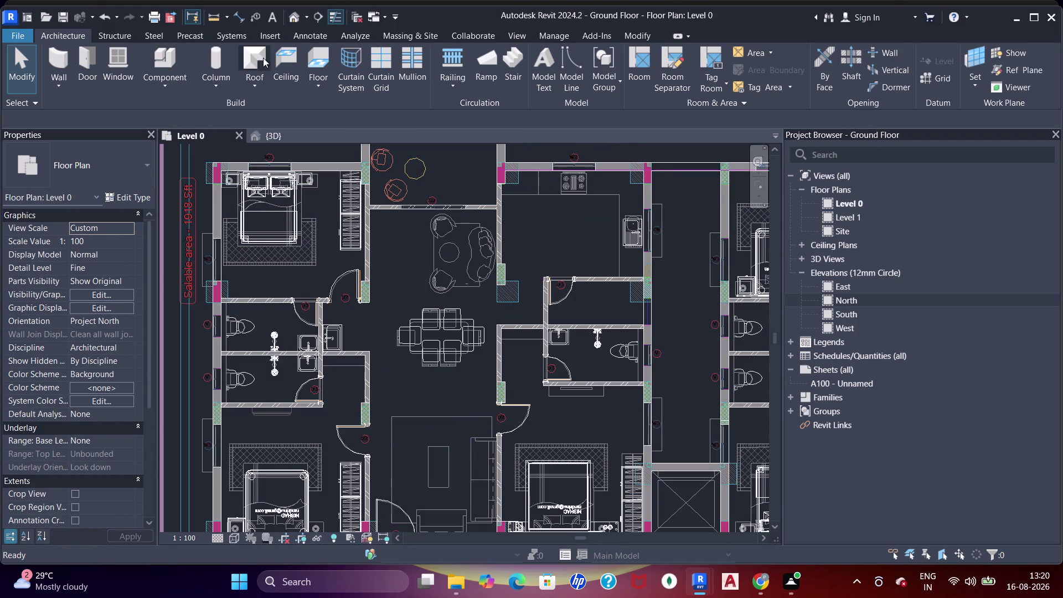
Start a new floor using the Floor-Upper_160mmConc type.
click(316, 66)
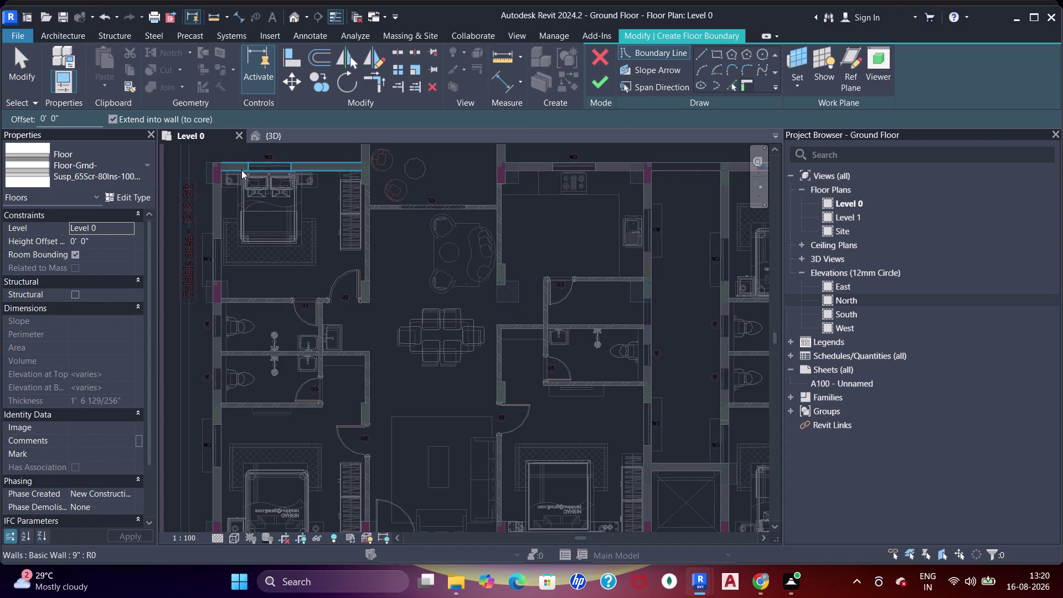
click(100, 169)
scroll(up, 3)
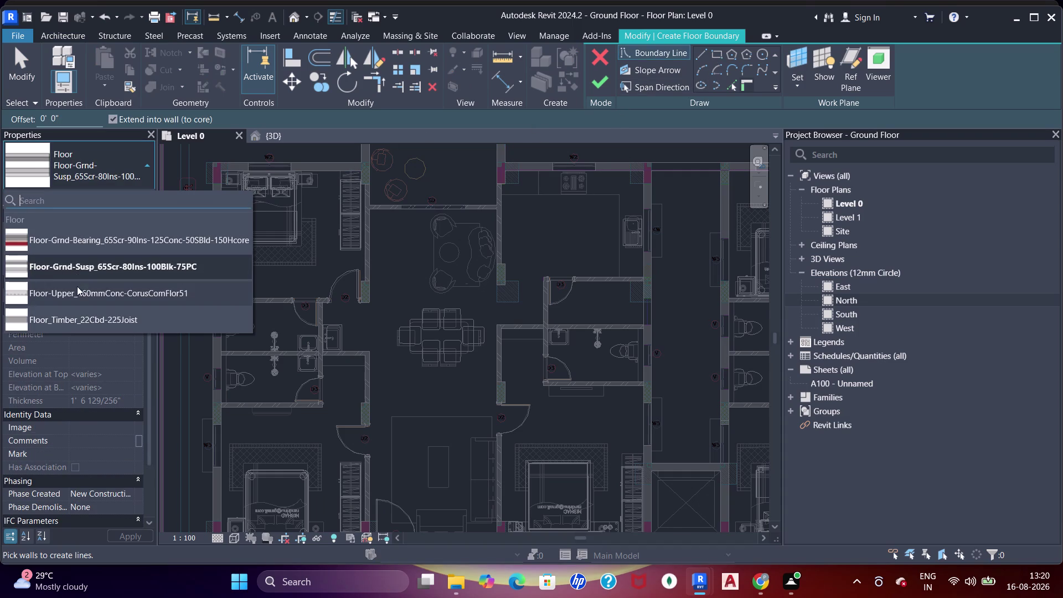
click(77, 287)
Delete the Structural Deck layer from the floor type's structure.
click(113, 195)
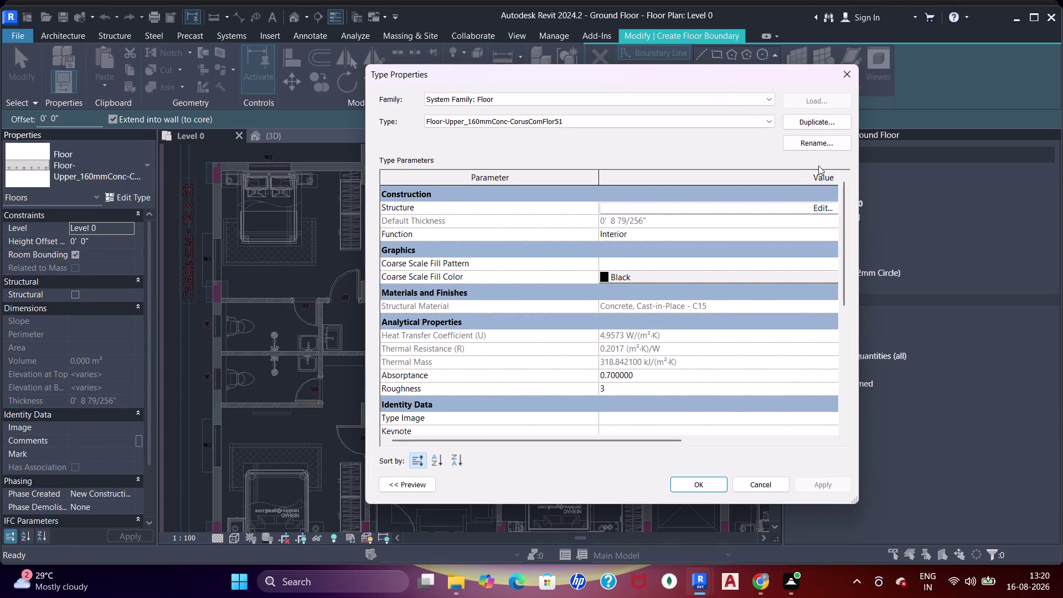
click(812, 205)
click(536, 222)
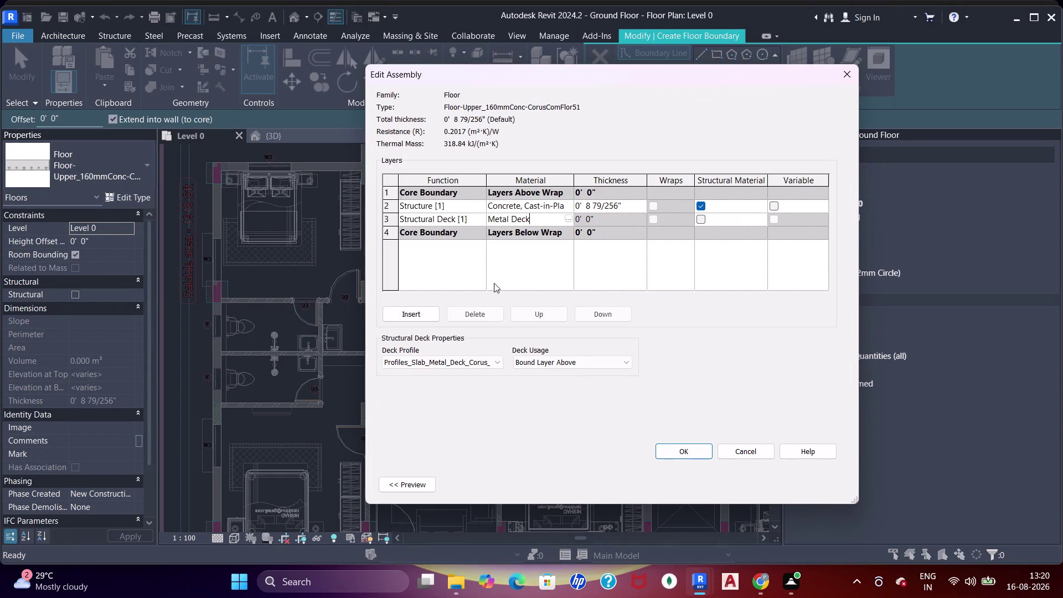
click(477, 316)
drag(479, 315, 486, 312)
click(568, 210)
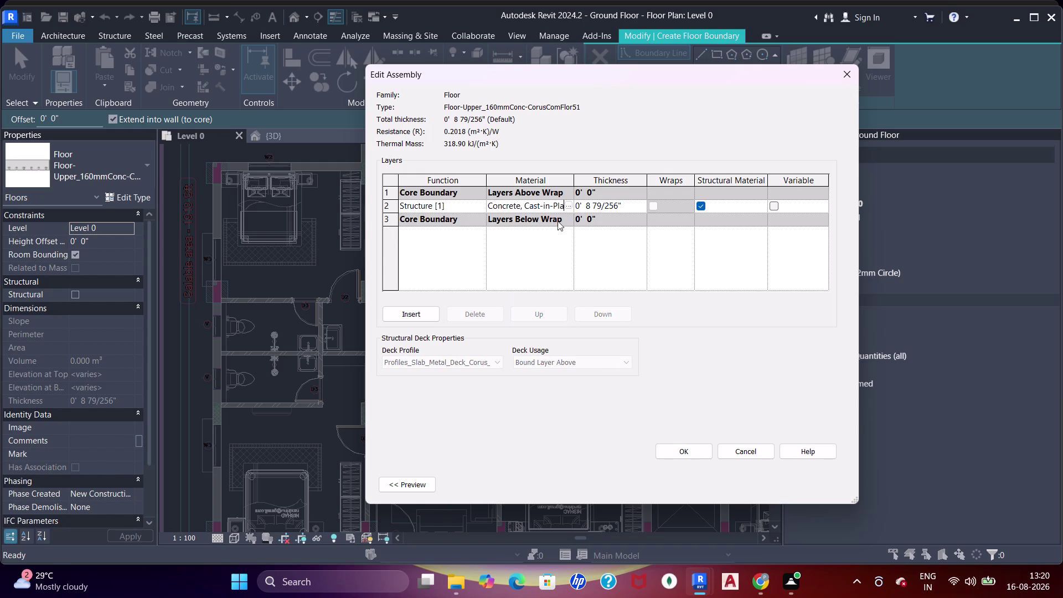
Make the remaining structure layer Concrete, 2" thick, and apply the type changes.
click(568, 204)
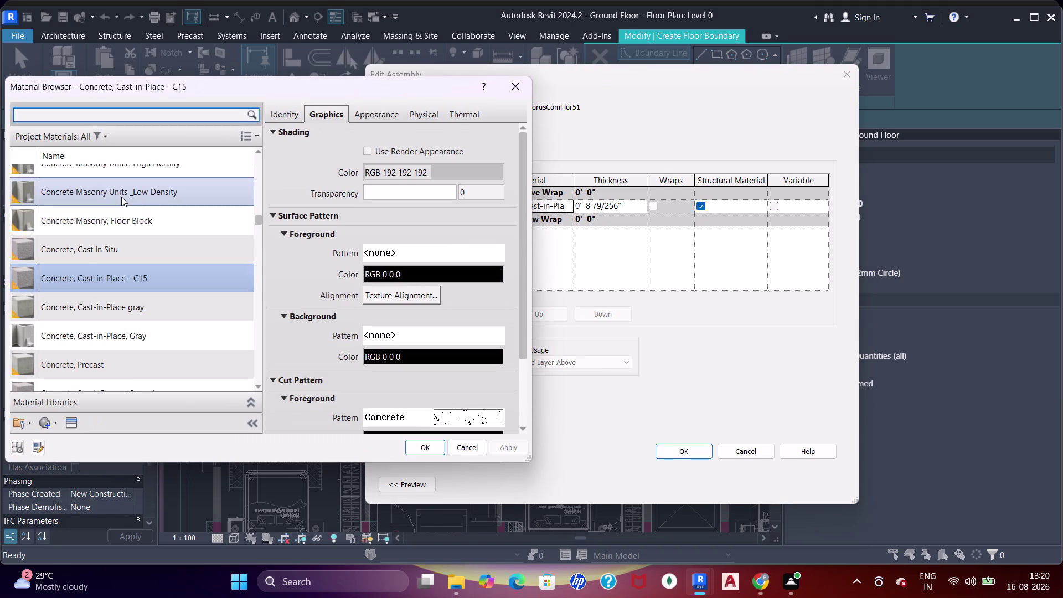
scroll(up, 3)
click(104, 195)
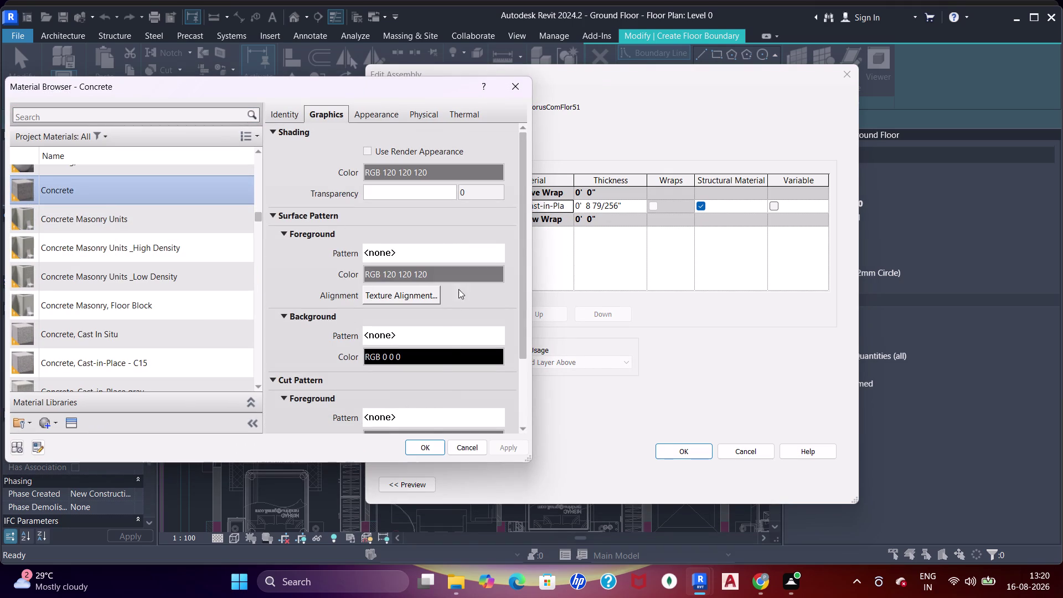
click(422, 449)
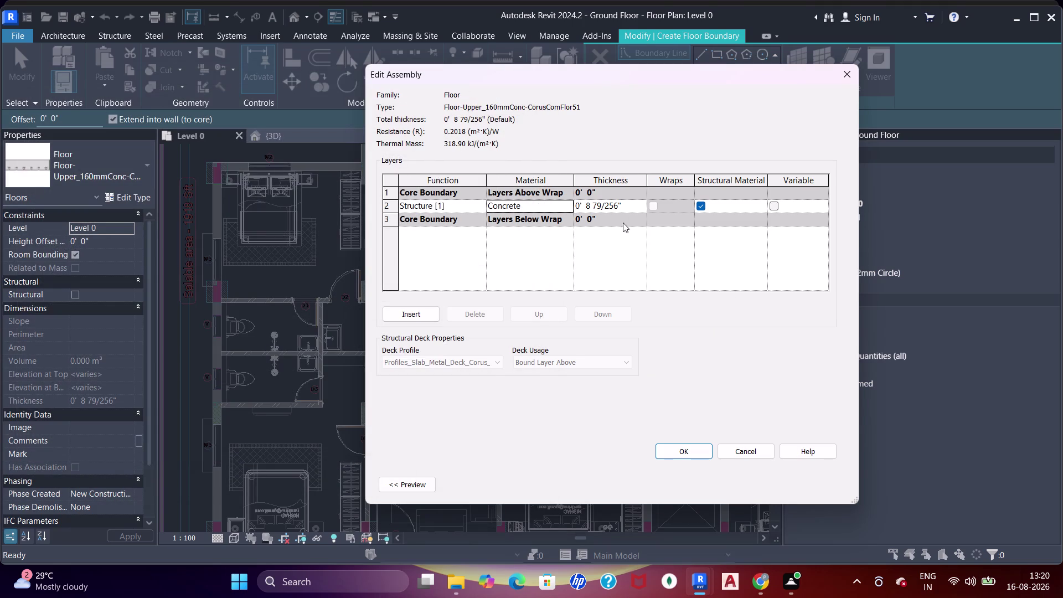
click(631, 207)
text(2)
text(")
key(Return)
click(690, 449)
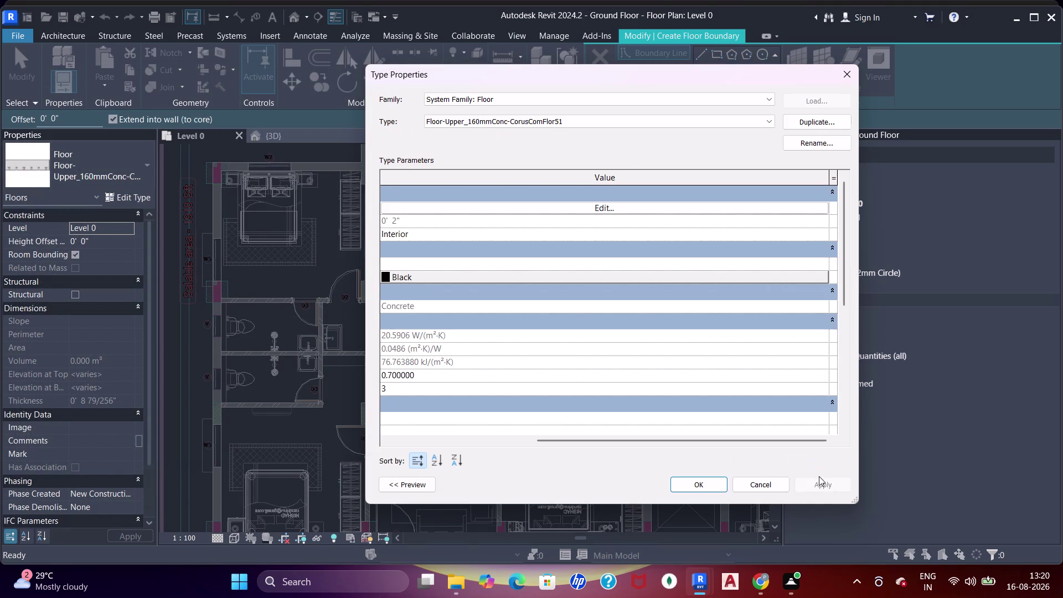
click(819, 478)
click(701, 484)
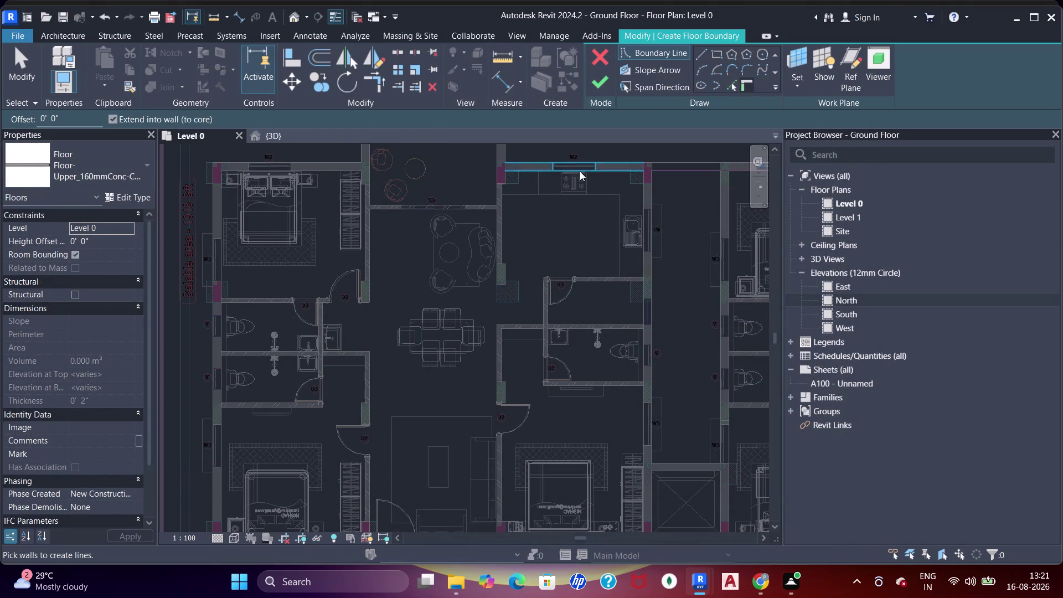
Pick the top-left bedroom walls as boundary lines, moving toward doors D2 and D3.
click(717, 55)
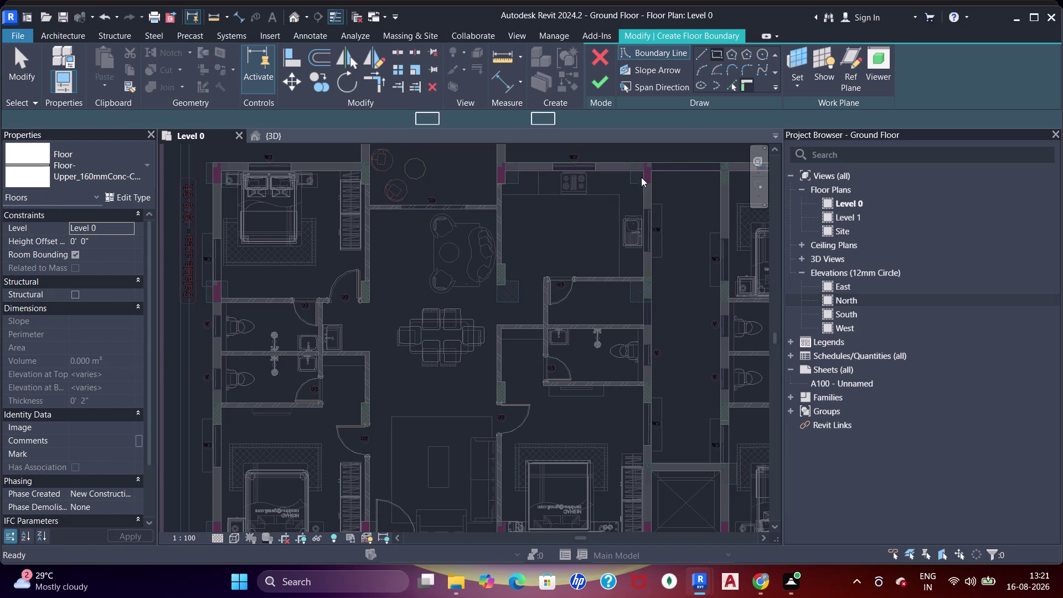
middle_drag(451, 235, 517, 264)
scroll(up, 3)
middle_drag(322, 240, 473, 310)
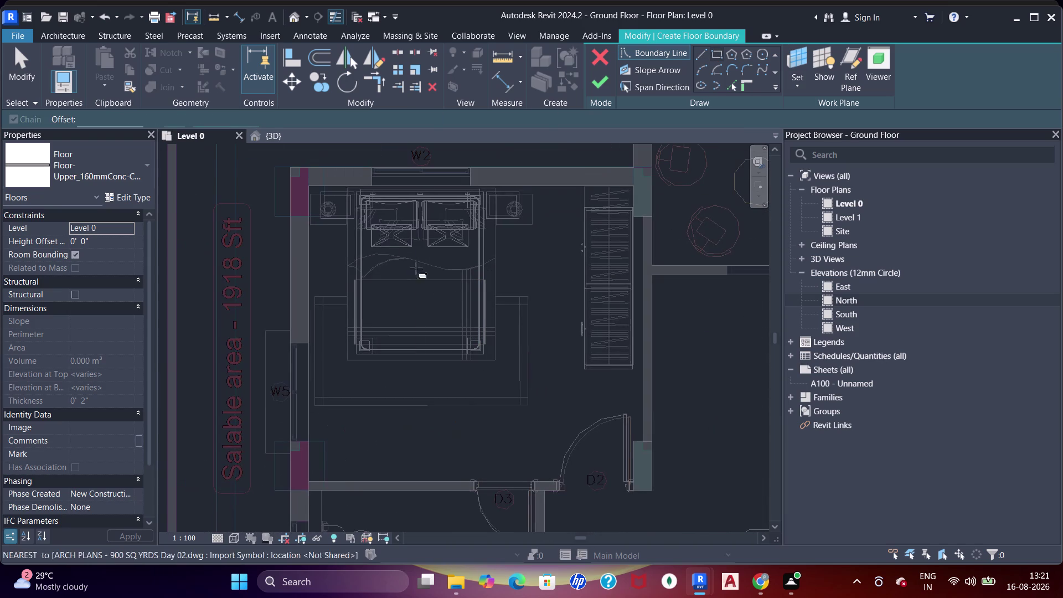
click(314, 186)
middle_drag(536, 320, 511, 279)
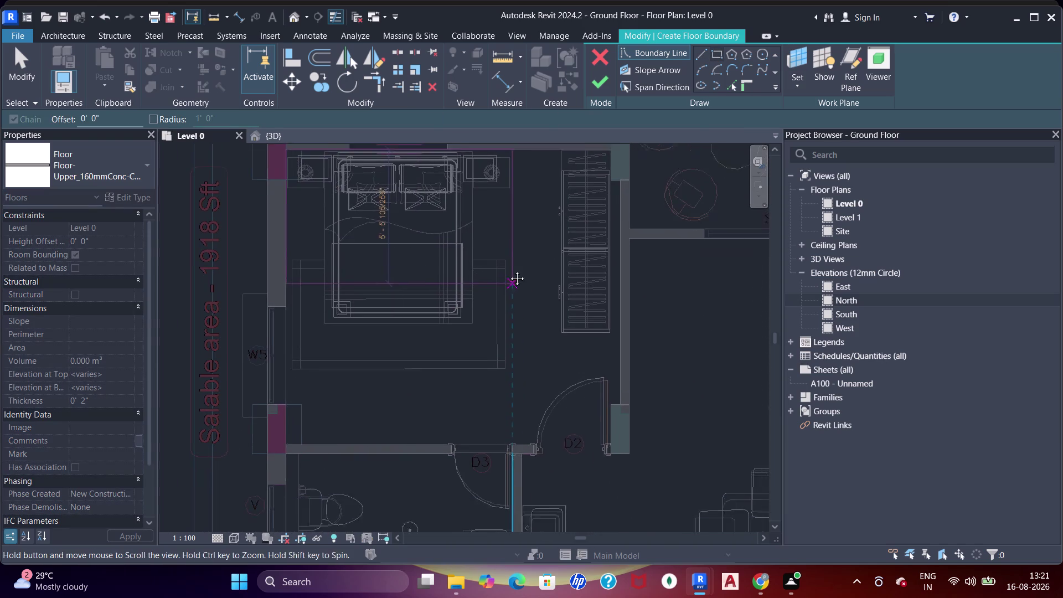
middle_drag(510, 280, 503, 245)
scroll(up, 3)
scroll(up, 3)
middle_drag(580, 366, 570, 245)
scroll(up, 3)
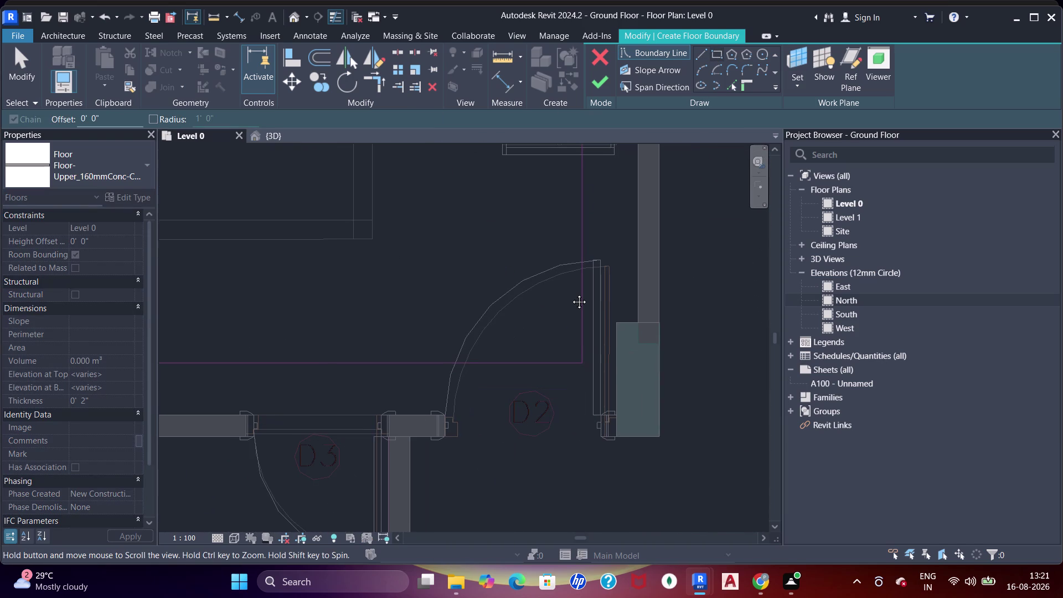
scroll(up, 3)
click(601, 327)
scroll(down, 3)
middle_drag(520, 277, 547, 314)
scroll(down, 3)
middle_drag(547, 283, 592, 300)
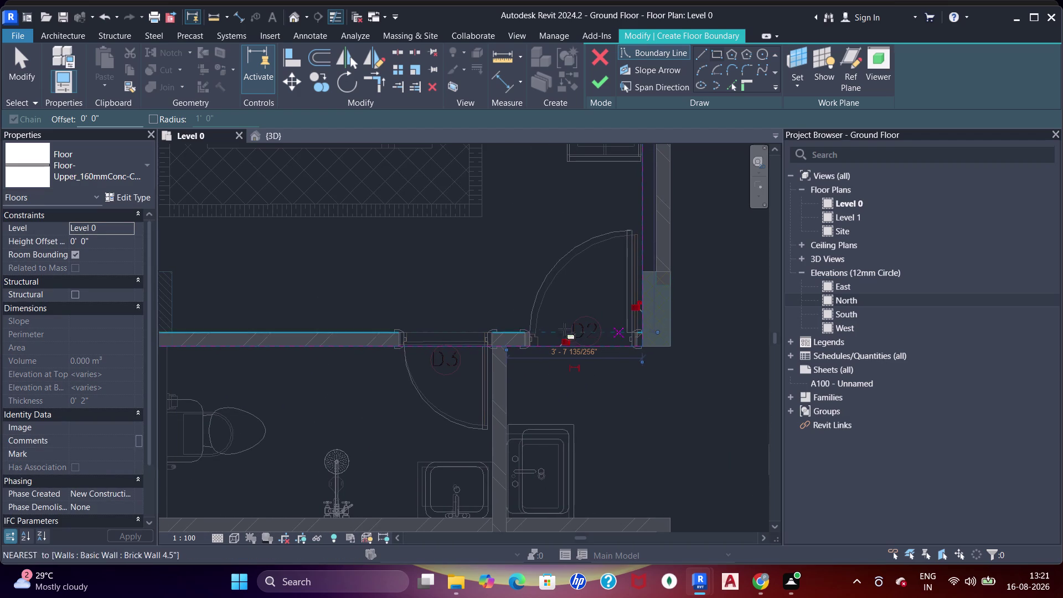
middle_drag(373, 322, 537, 325)
Align the boundary edge to the wall face beside doors D3 and D2 with AL.
key(Escape)
key(Escape)
scroll(up, 3)
key(a)
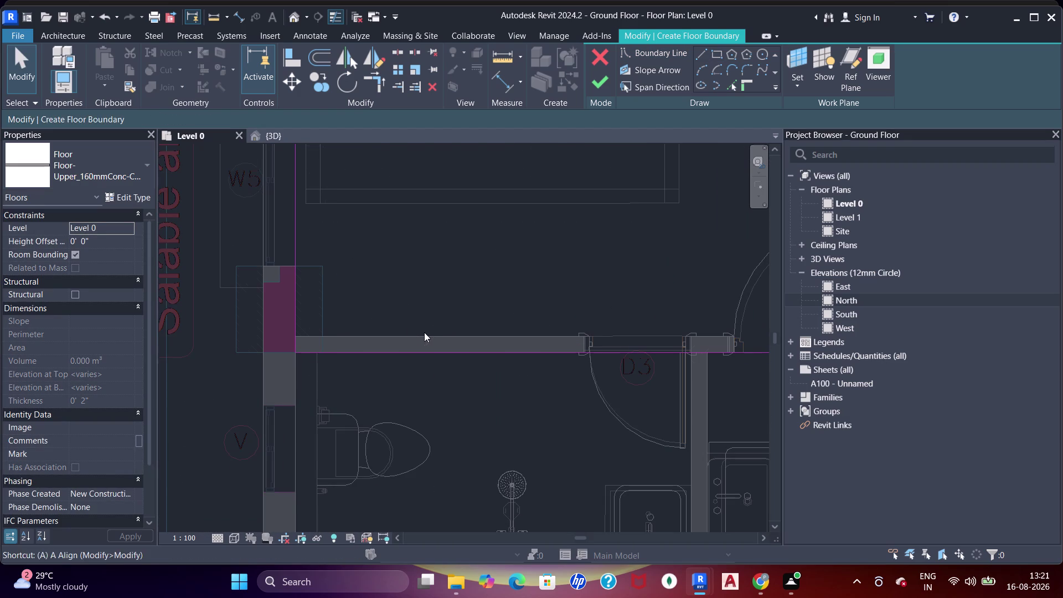
key(a)
key(a)
click(412, 335)
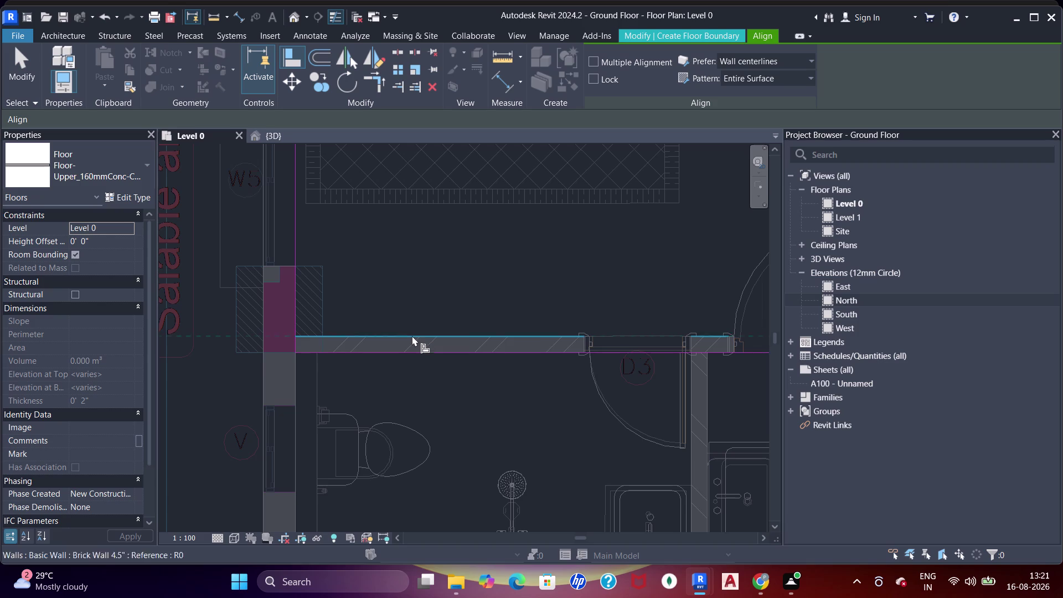
click(413, 353)
scroll(down, 3)
middle_drag(602, 335, 508, 336)
scroll(down, 3)
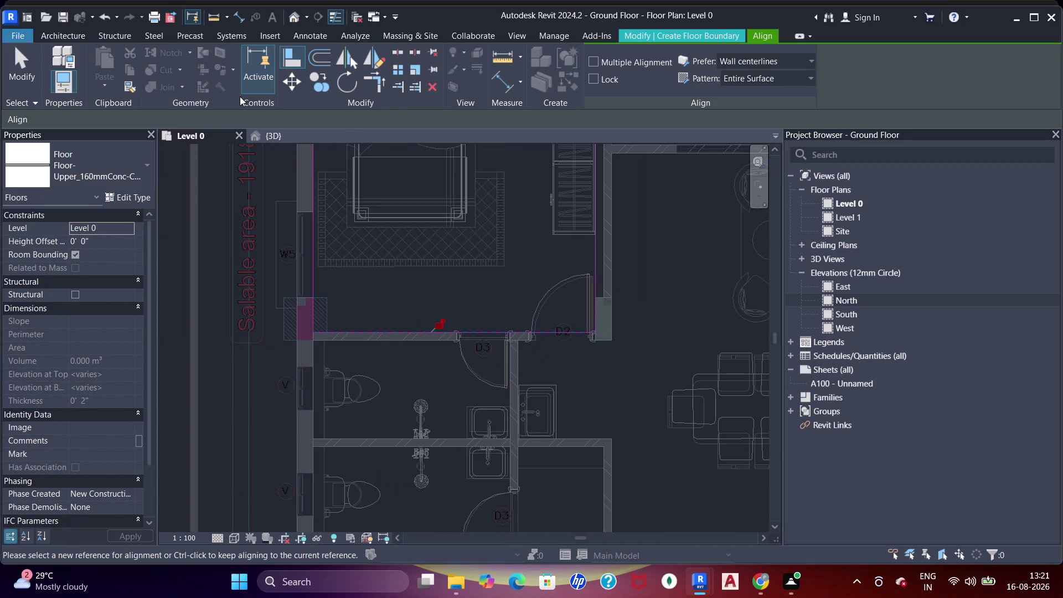
key(Escape)
middle_drag(565, 265, 502, 302)
key(Escape)
key(Escape)
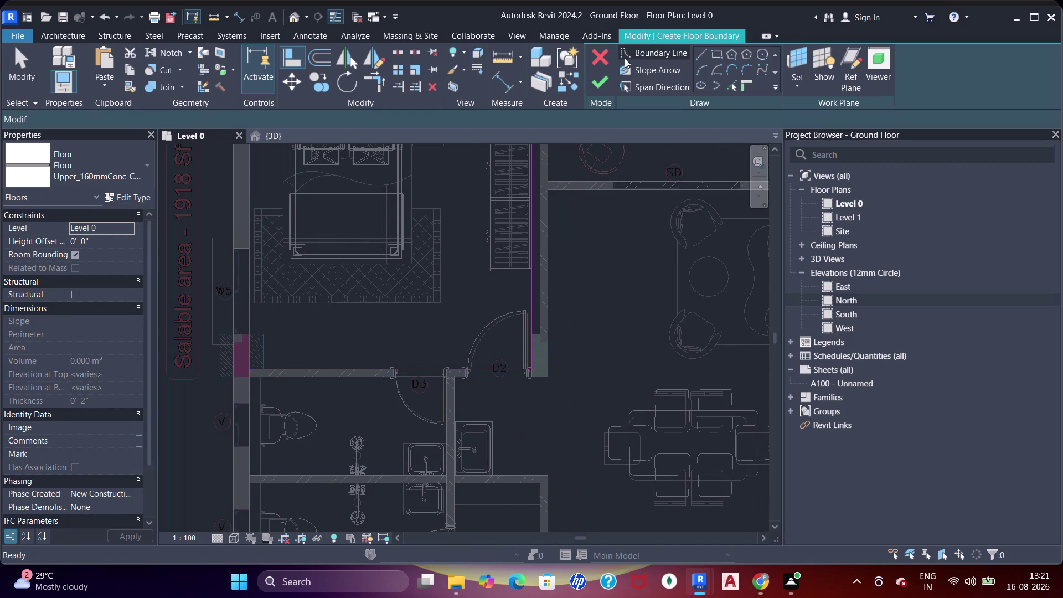
Add boundary line points along the living room's top wall and bottom wall.
click(720, 55)
middle_drag(685, 204, 546, 236)
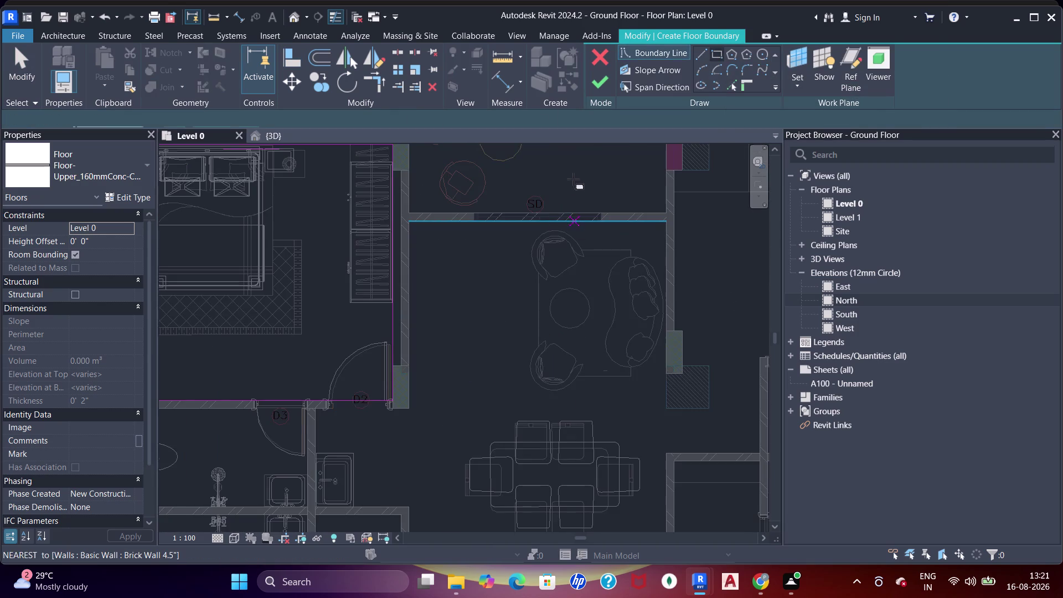
middle_drag(578, 186, 572, 301)
middle_drag(497, 332, 494, 202)
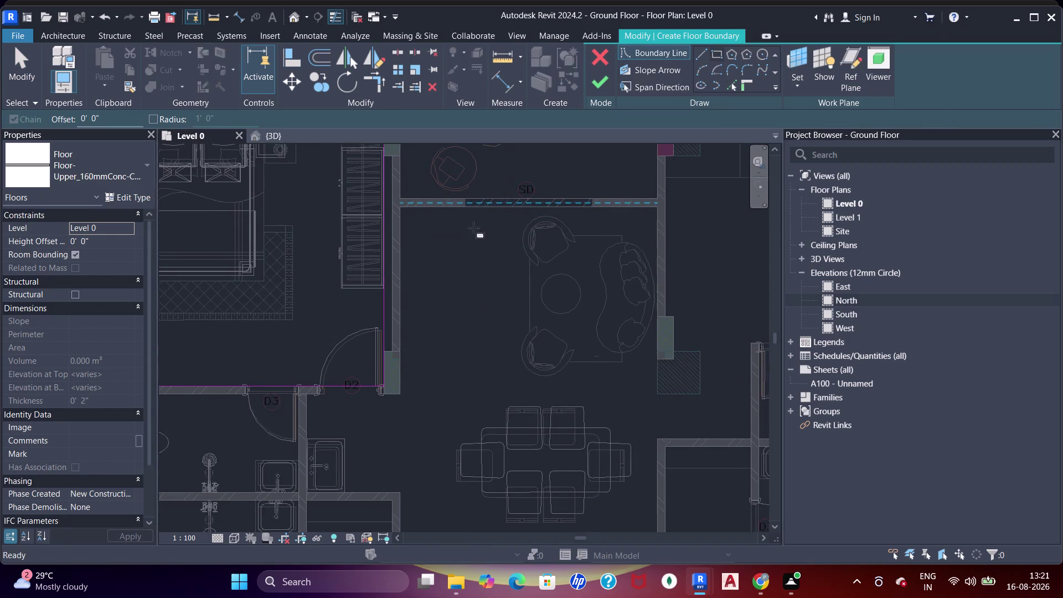
scroll(up, 3)
click(385, 186)
middle_drag(593, 442, 519, 278)
scroll(down, 3)
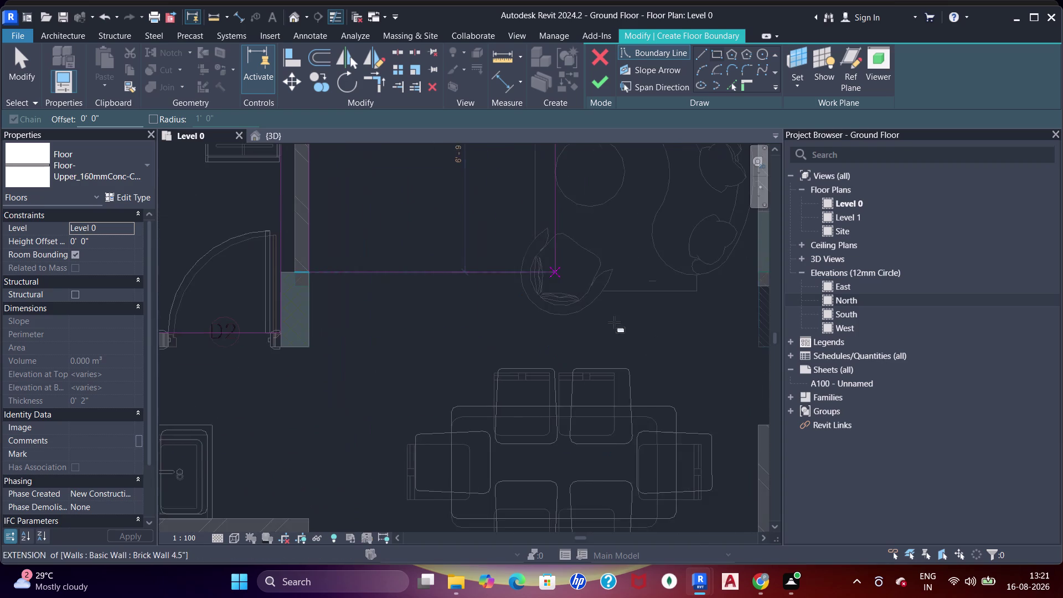
middle_drag(614, 323, 575, 231)
middle_drag(617, 368, 623, 208)
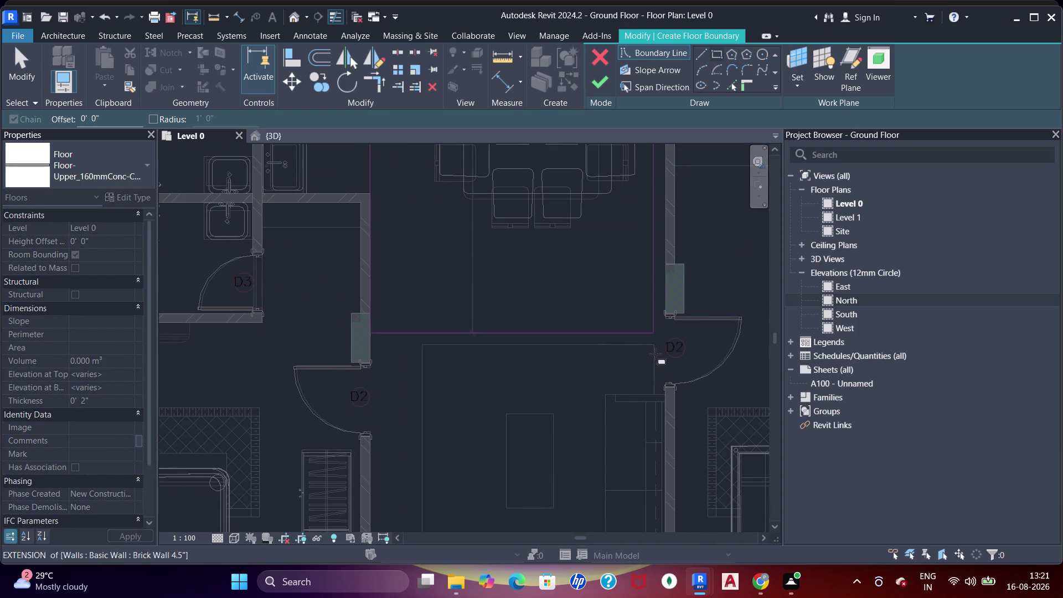
middle_drag(648, 391, 632, 177)
scroll(up, 3)
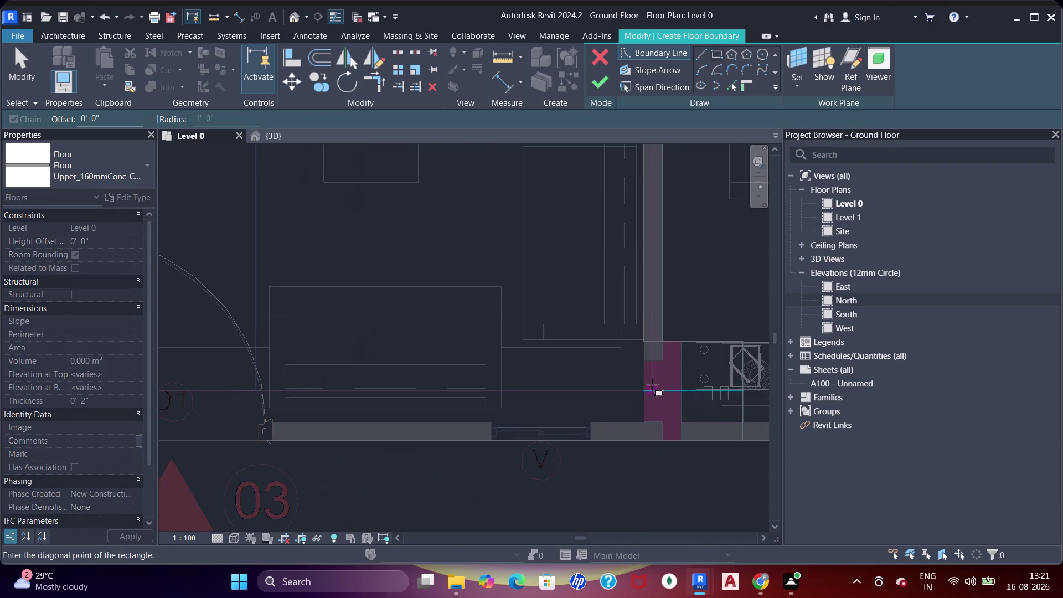
click(645, 419)
scroll(down, 3)
Draw a boundary line from the bathroom wall to the edge of door D3.
middle_drag(524, 302, 577, 383)
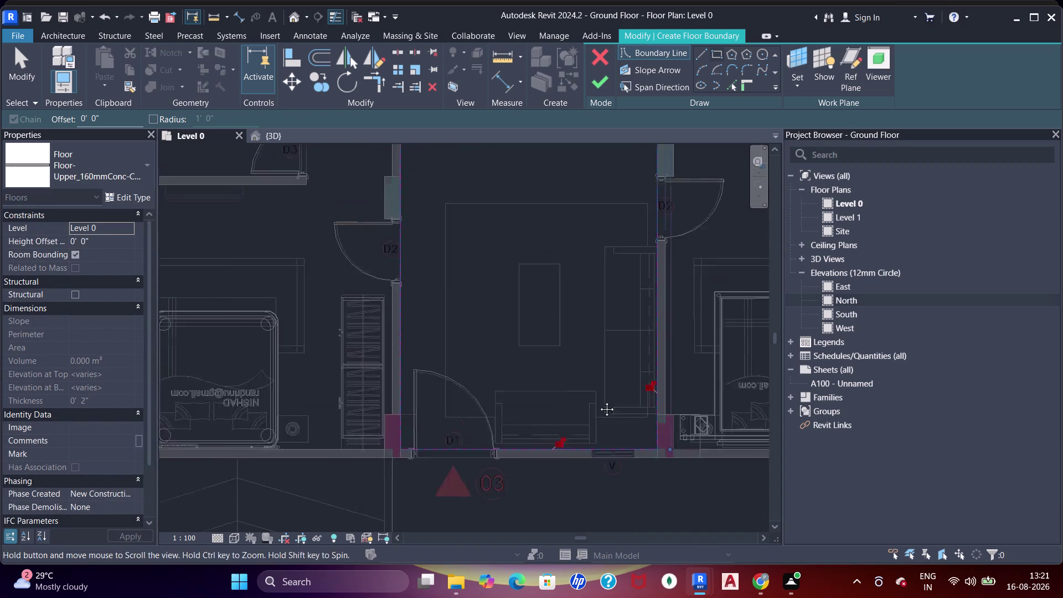
middle_drag(577, 382, 630, 423)
middle_drag(512, 326, 635, 436)
scroll(up, 3)
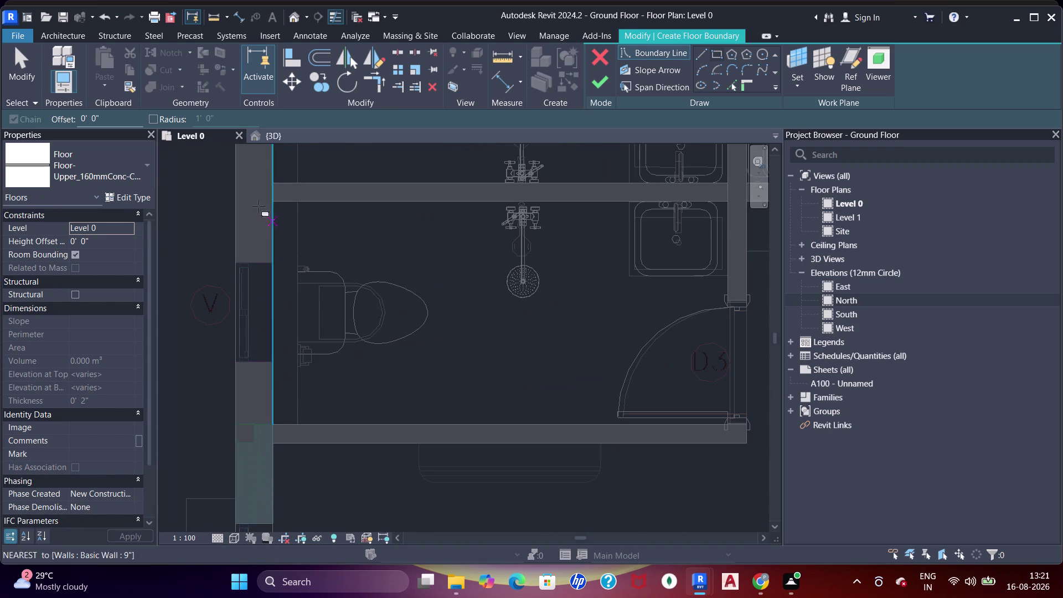
click(273, 203)
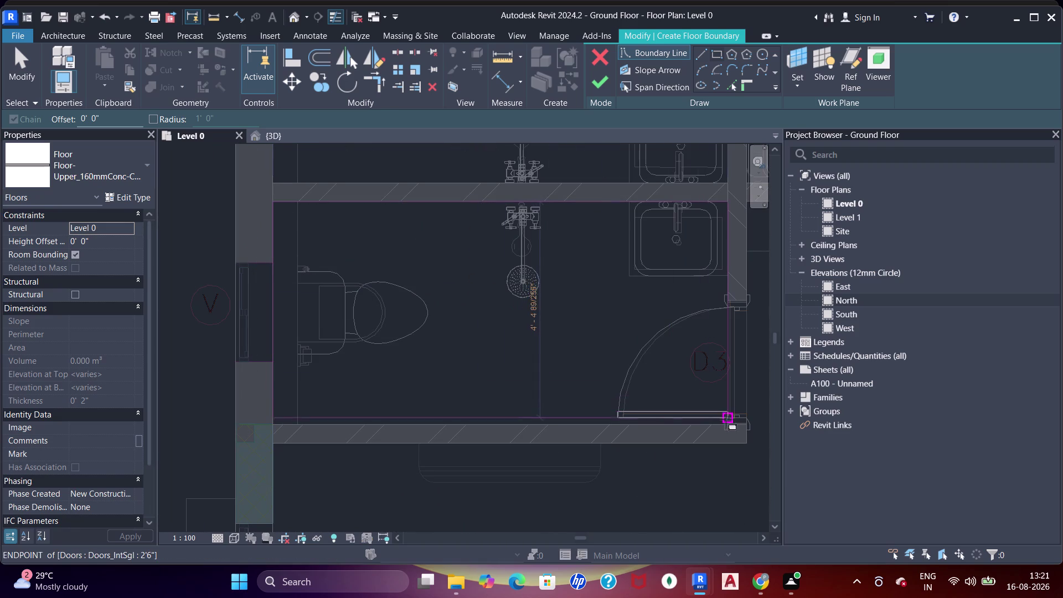
scroll(up, 3)
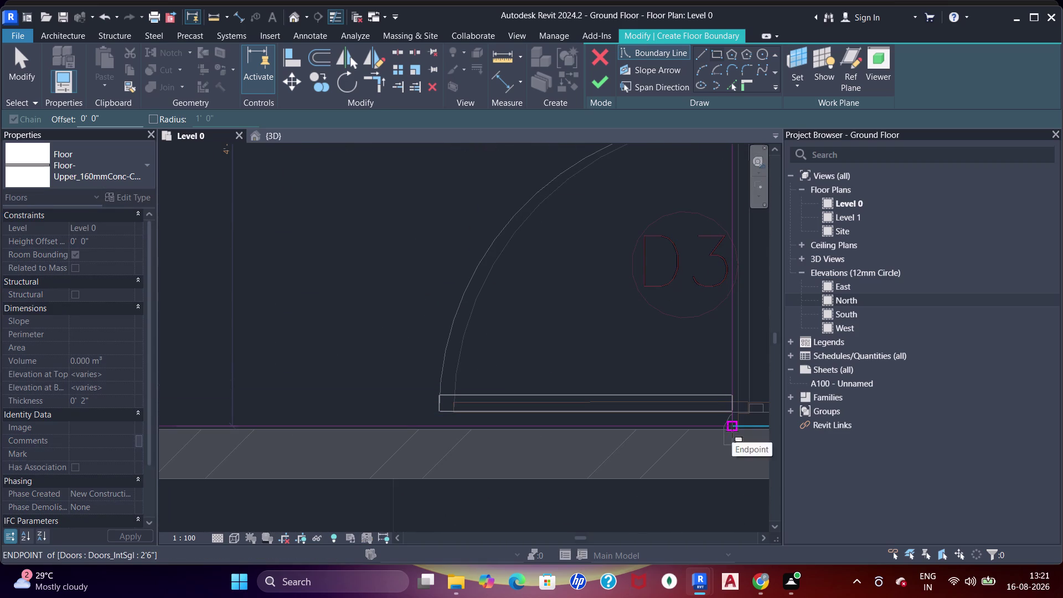
click(732, 434)
scroll(down, 3)
middle_drag(531, 279, 604, 440)
Trace the boundary line along the bathroom wall to its corner.
scroll(up, 3)
scroll(down, 3)
middle_drag(439, 260, 503, 385)
middle_drag(408, 220, 390, 317)
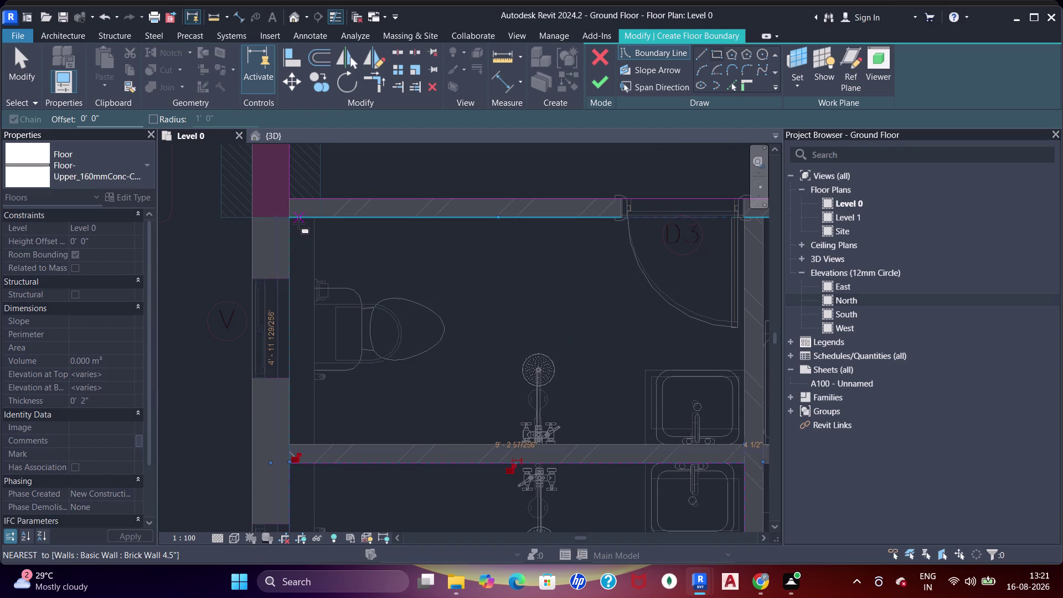
click(294, 223)
middle_drag(624, 388, 512, 296)
scroll(up, 3)
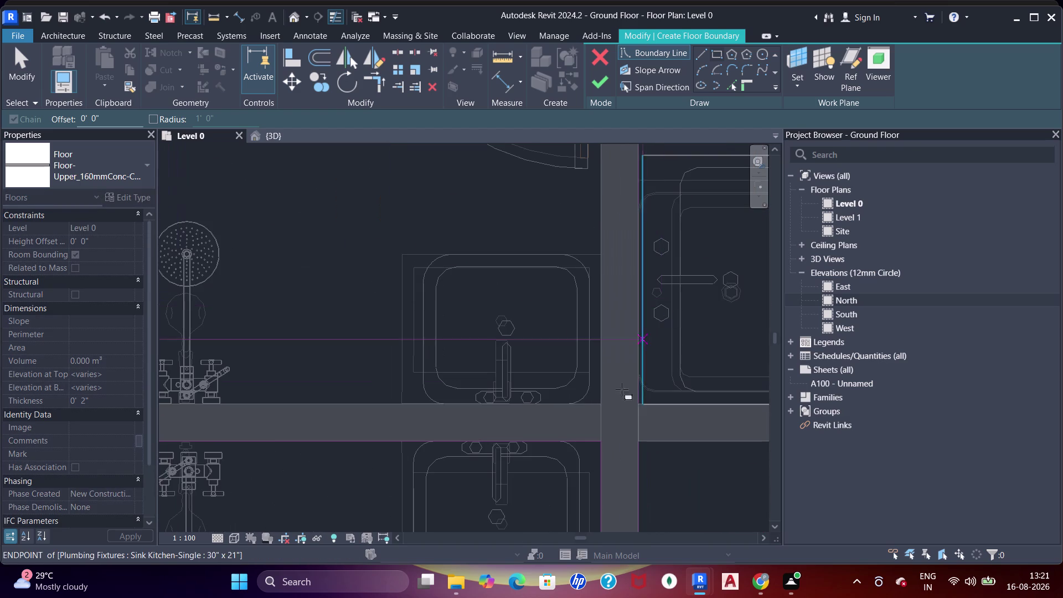
click(607, 404)
scroll(down, 3)
middle_drag(573, 355, 563, 285)
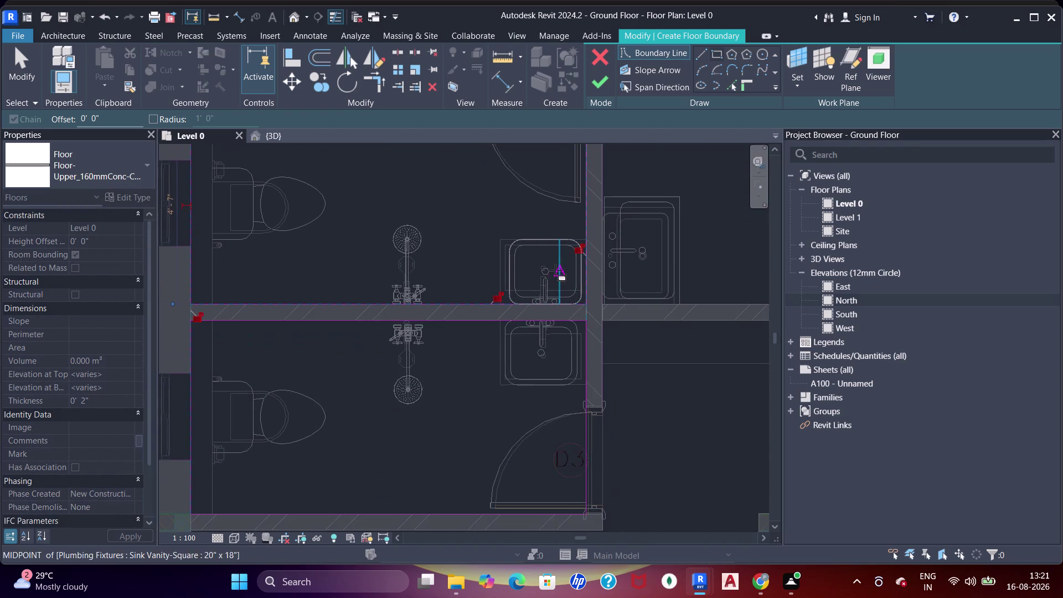
Continue the boundary to the wall intersection and down the bedroom wall beside door D2.
scroll(down, 3)
middle_drag(550, 312, 552, 261)
scroll(down, 3)
middle_drag(561, 328, 552, 245)
scroll(up, 3)
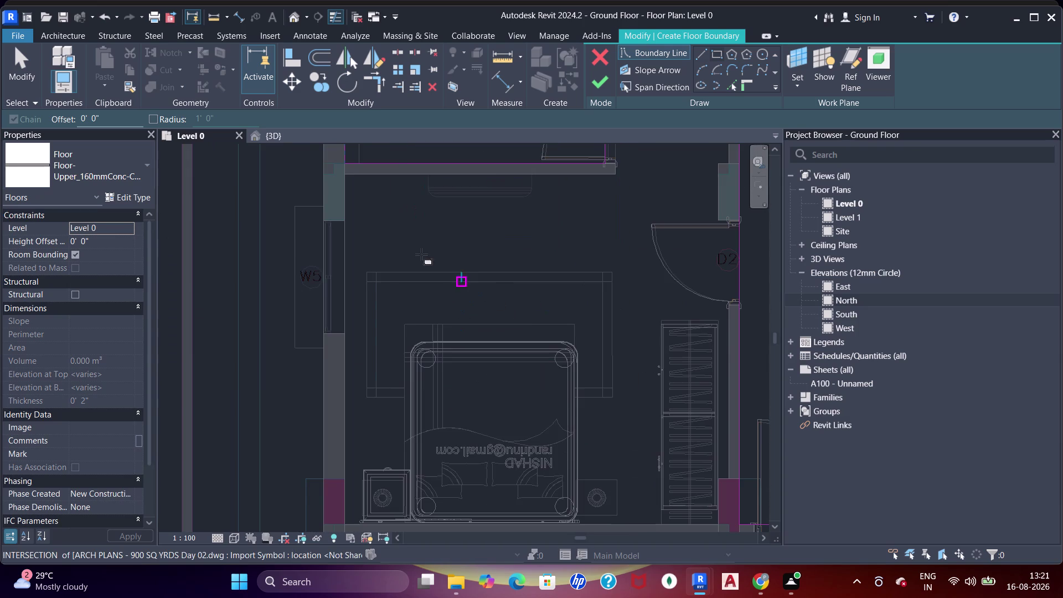
click(350, 179)
middle_drag(692, 418, 599, 321)
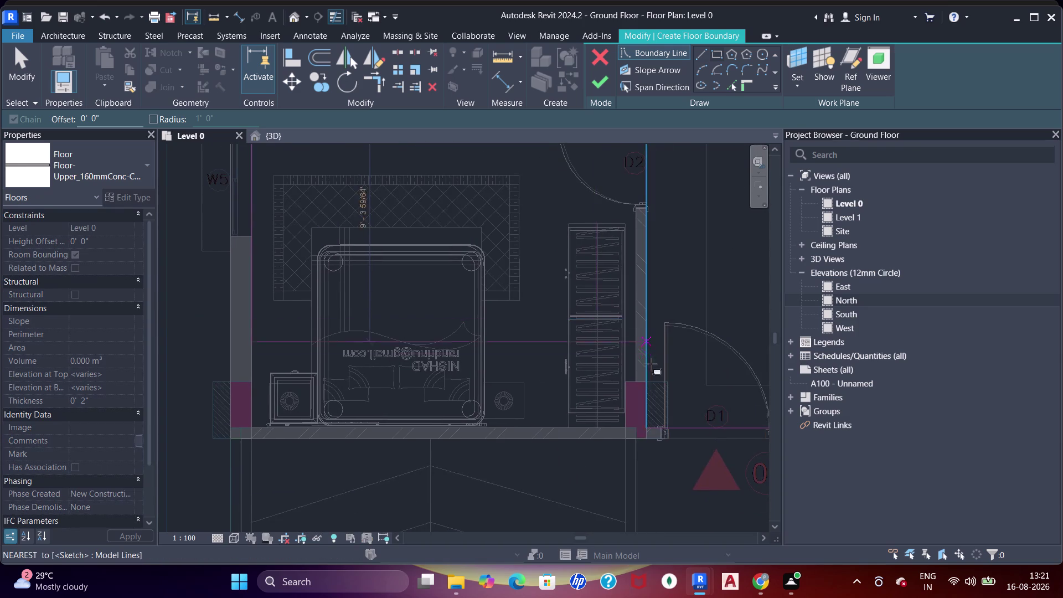
scroll(up, 3)
click(592, 451)
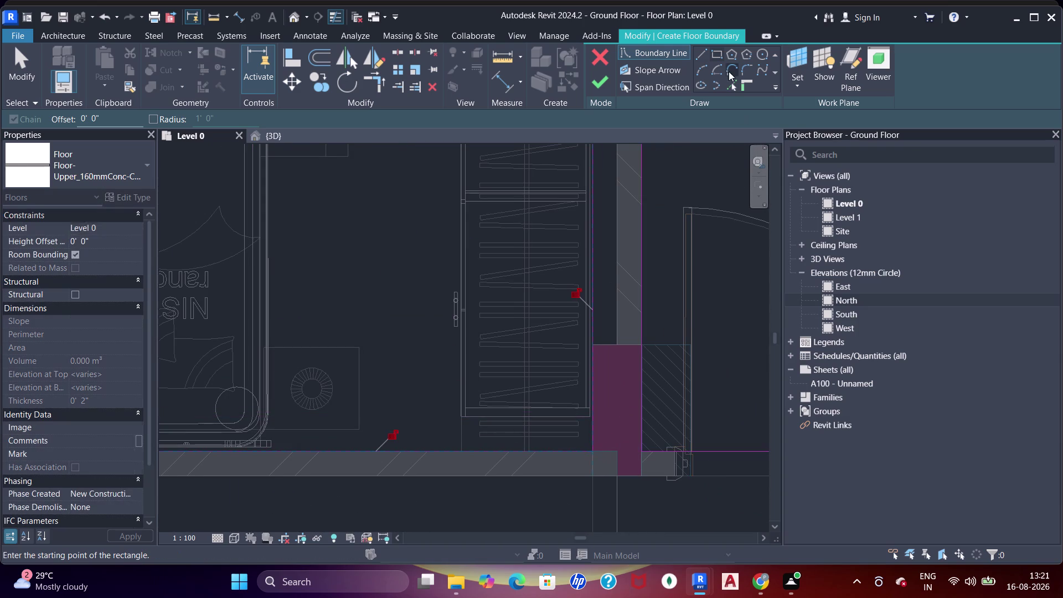
Switch to Pick Lines and pick the column edge as a boundary line.
drag(728, 82, 729, 90)
click(610, 344)
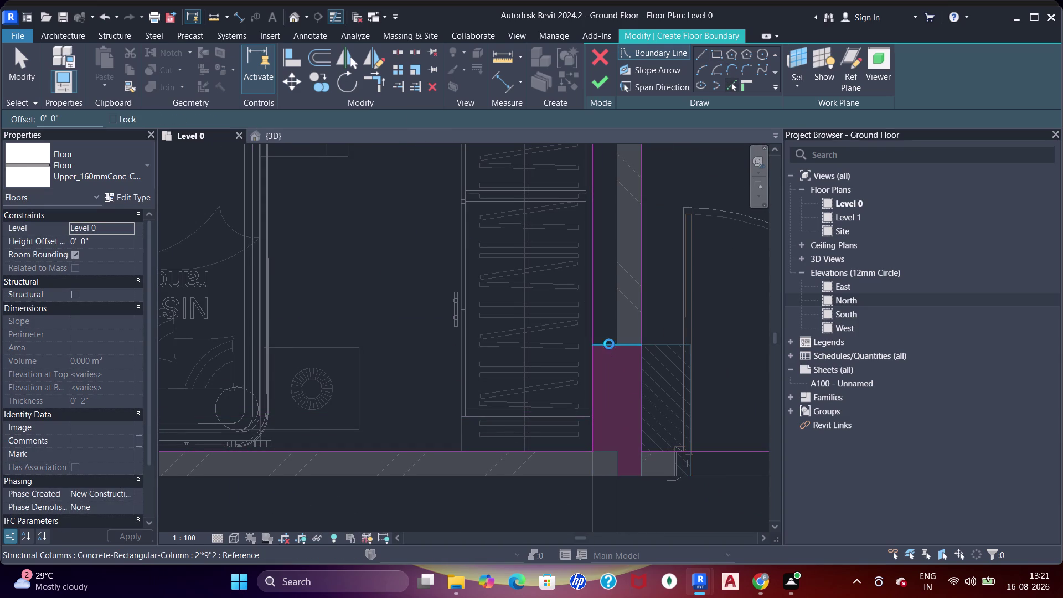
click(618, 323)
middle_drag(609, 210, 591, 419)
middle_drag(596, 296, 591, 394)
scroll(up, 3)
scroll(down, 3)
middle_drag(605, 272, 604, 285)
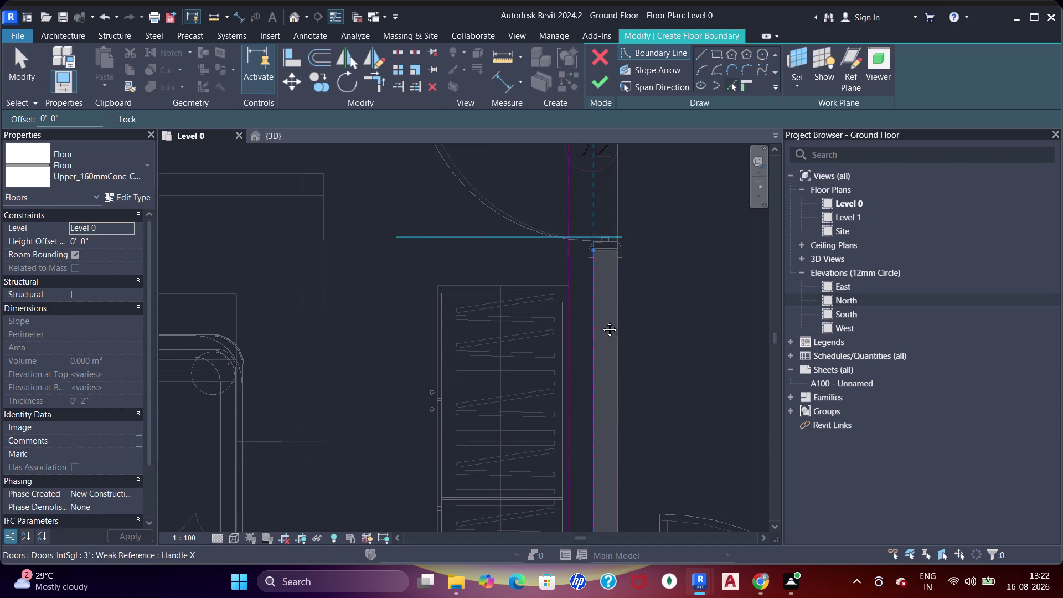
middle_drag(603, 285, 599, 405)
scroll(down, 3)
middle_drag(630, 268, 633, 307)
Pick the wall edge beside door D2 as boundary and select the column-top lines.
key(Escape)
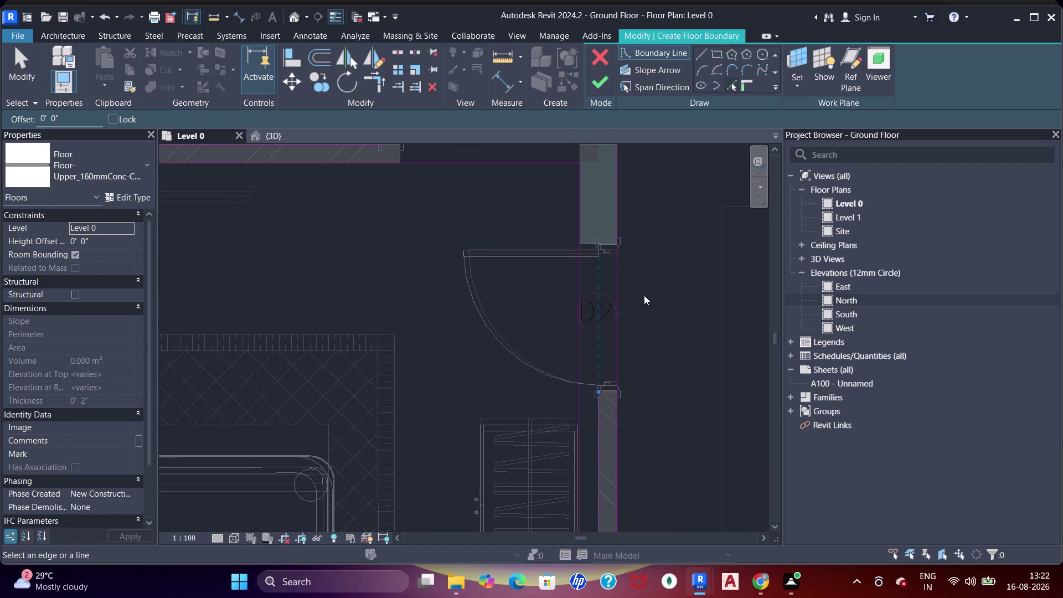
key(Escape)
key(r)
key(e)
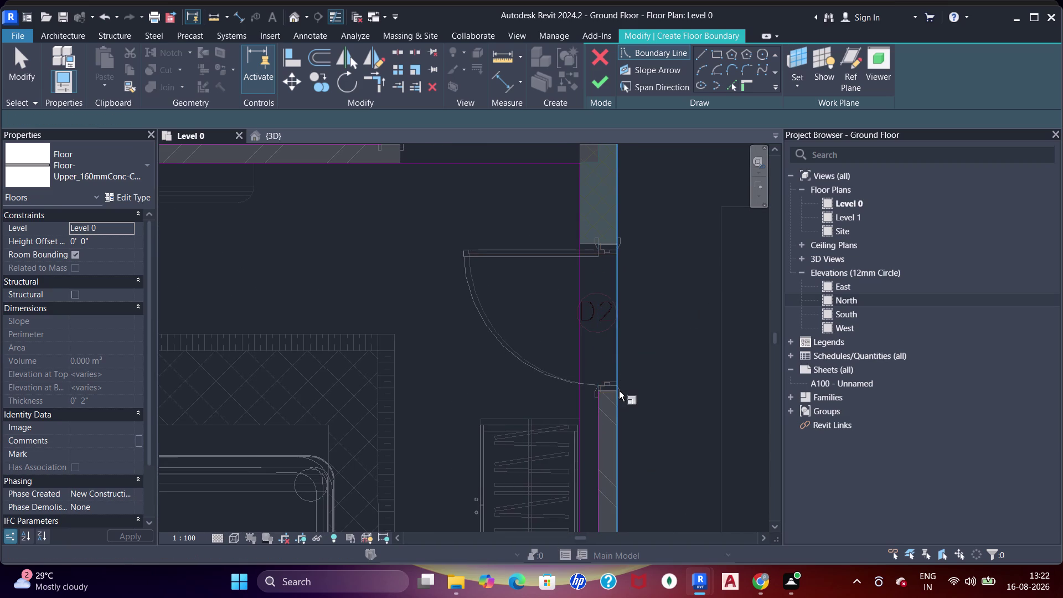
scroll(down, 3)
middle_drag(619, 404, 620, 206)
scroll(up, 3)
click(579, 338)
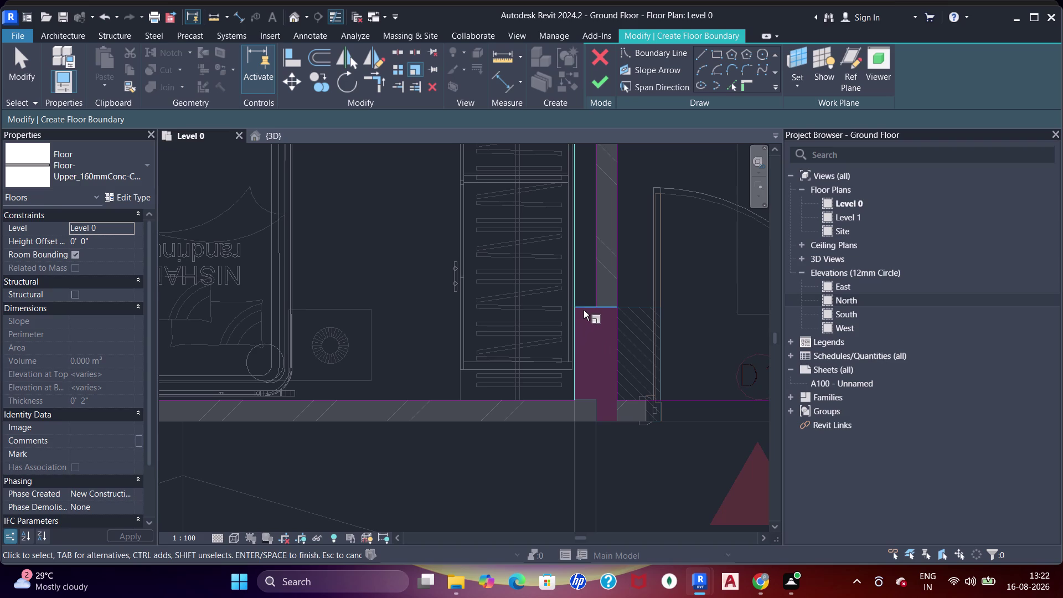
click(584, 309)
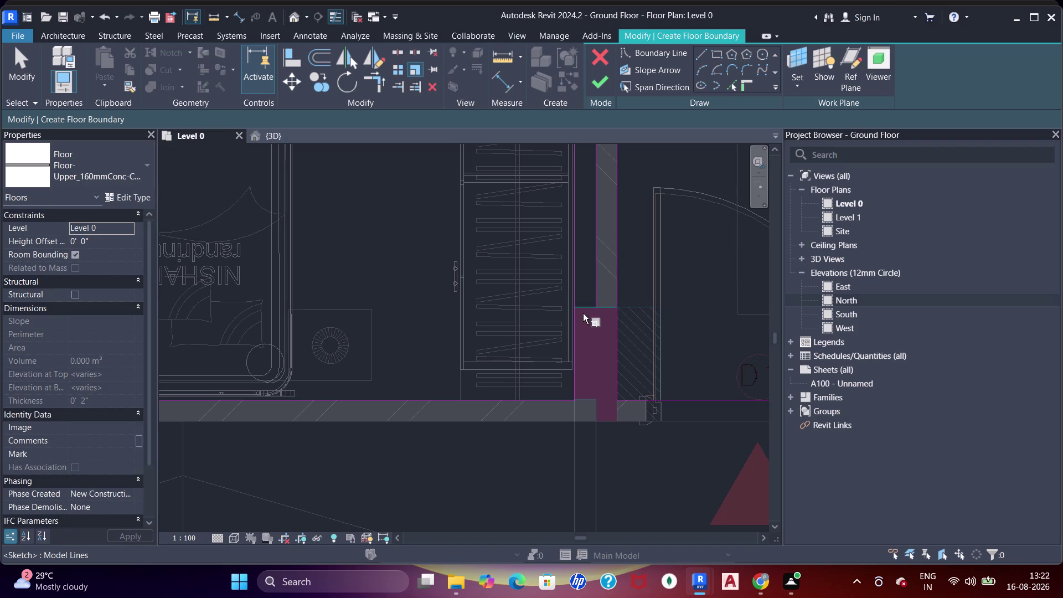
click(583, 314)
click(572, 333)
Start Trim/Extend (TR) and select the lines across the column top.
key(Escape)
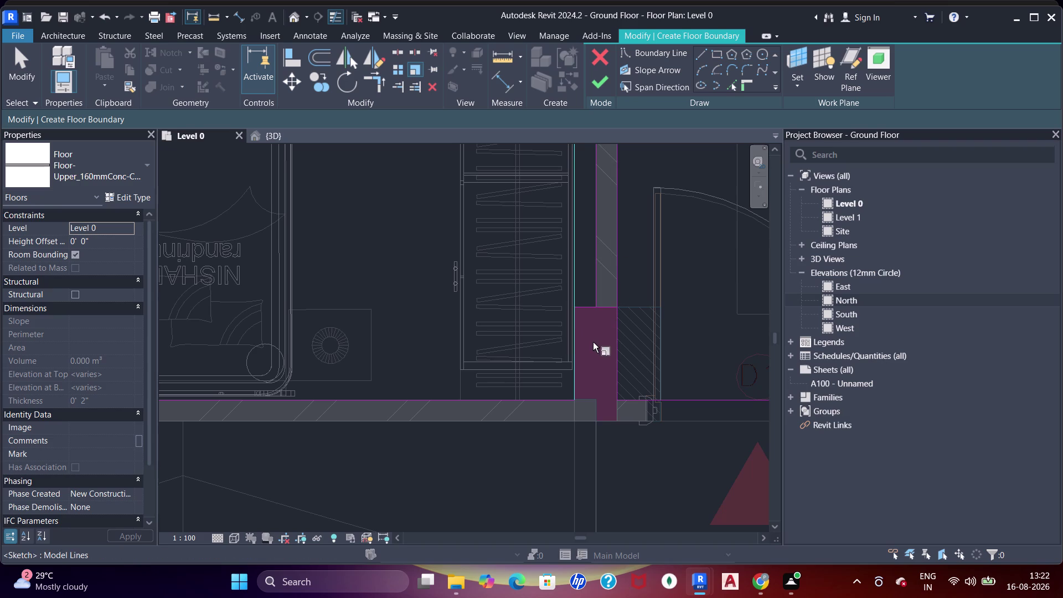
key(Escape)
key(Escape)
key(t)
key(r)
click(582, 307)
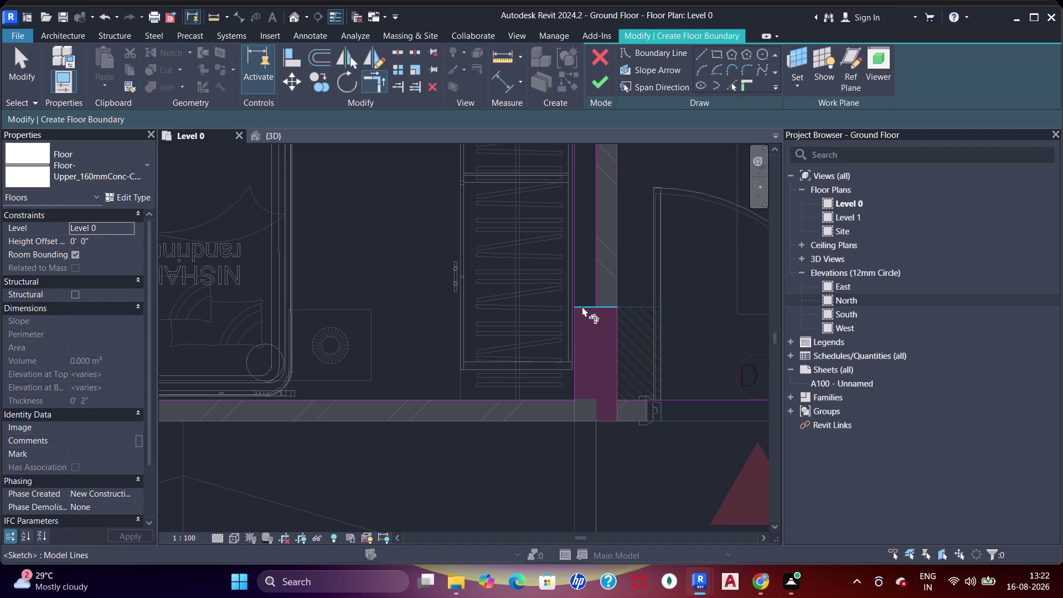
click(575, 324)
click(598, 292)
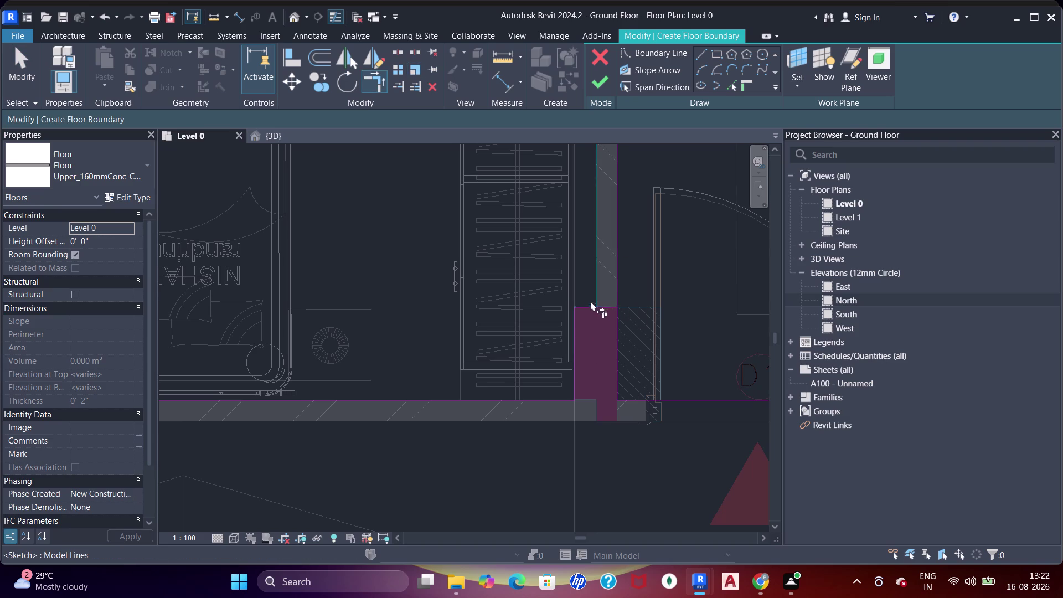
click(584, 307)
scroll(down, 3)
middle_drag(593, 249, 617, 432)
scroll(up, 3)
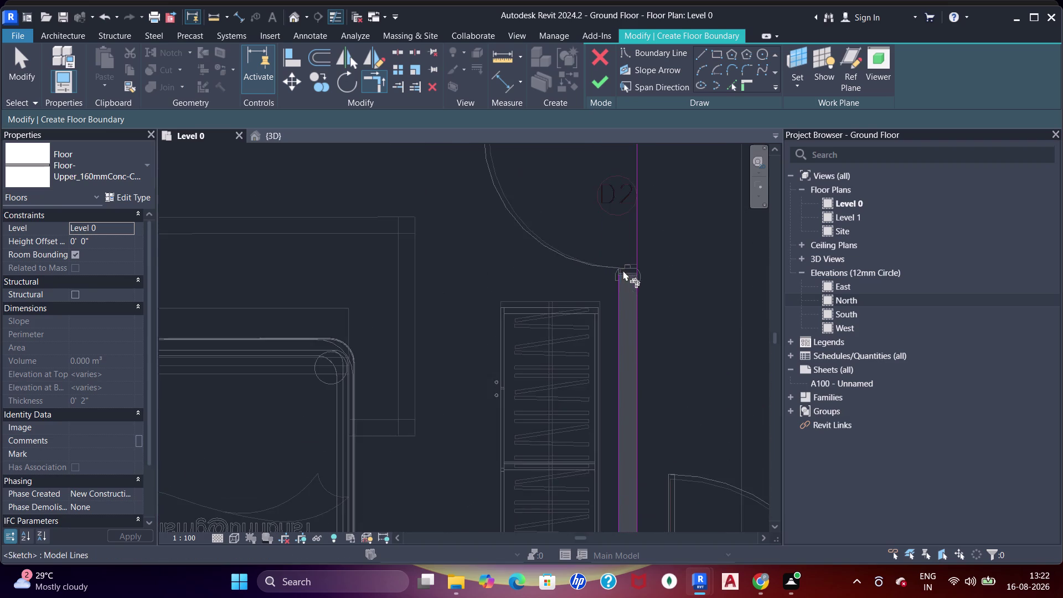
middle_drag(623, 289, 631, 385)
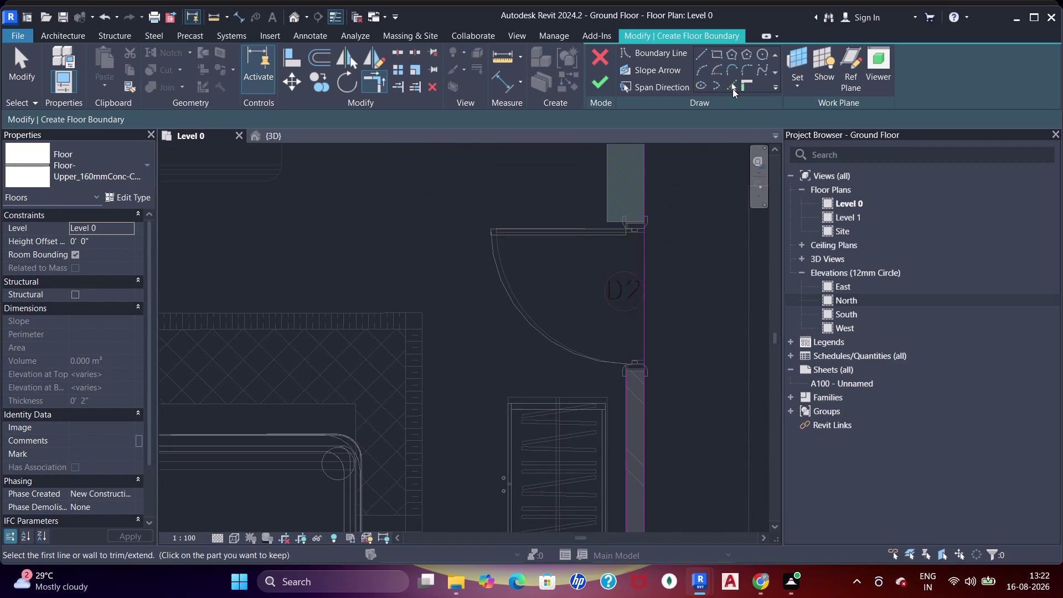
Use Pick Lines to add the column's bottom edge as a boundary line.
click(732, 88)
middle_drag(581, 285, 596, 360)
click(628, 261)
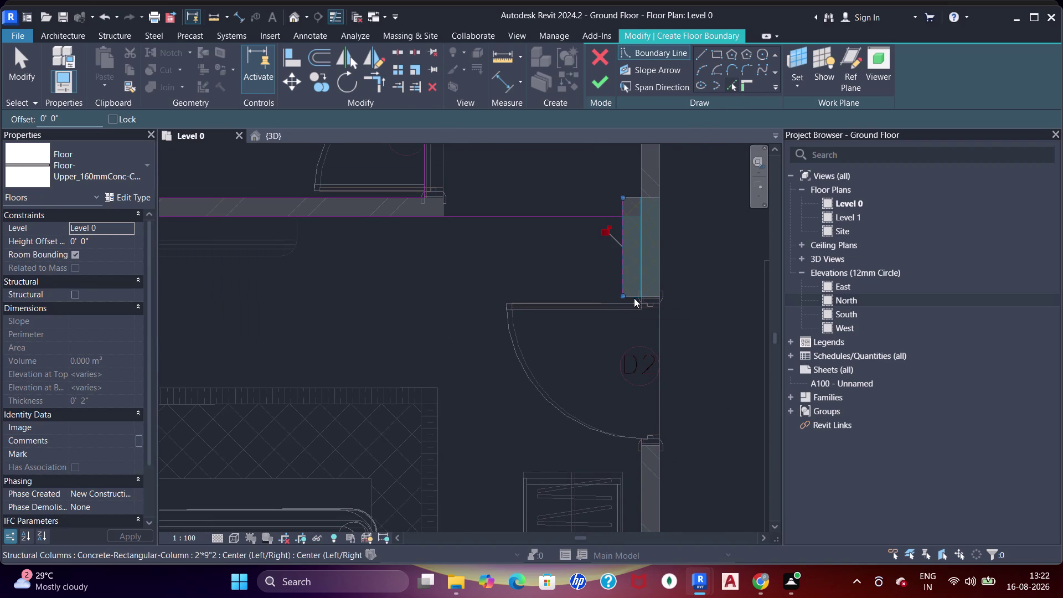
scroll(up, 3)
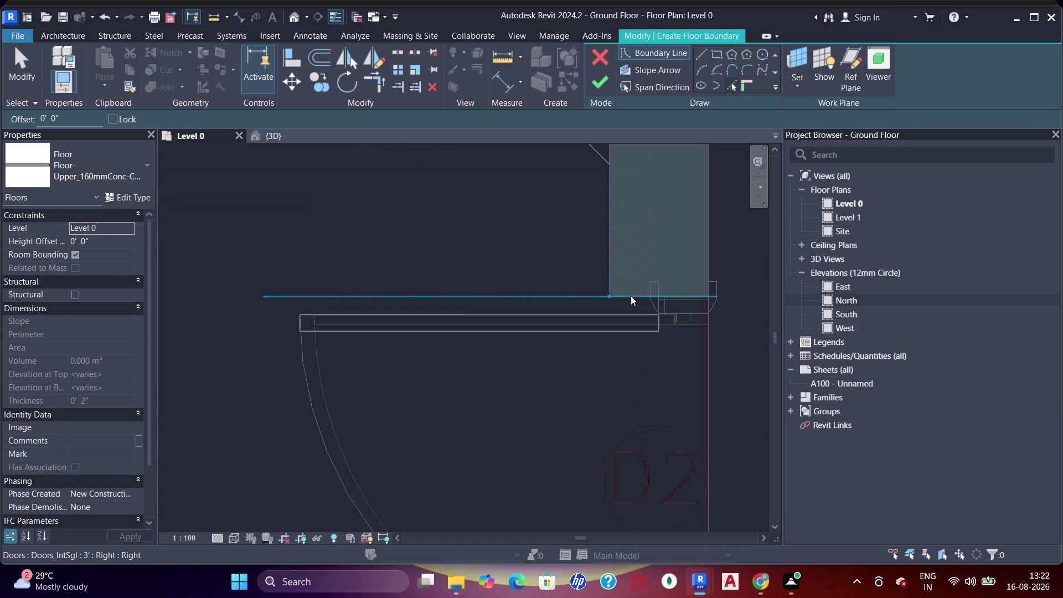
click(629, 298)
key(Escape)
key(Escape)
Run Trim/Extend (TR) repeatedly on the boundary line beside door D2.
key(r)
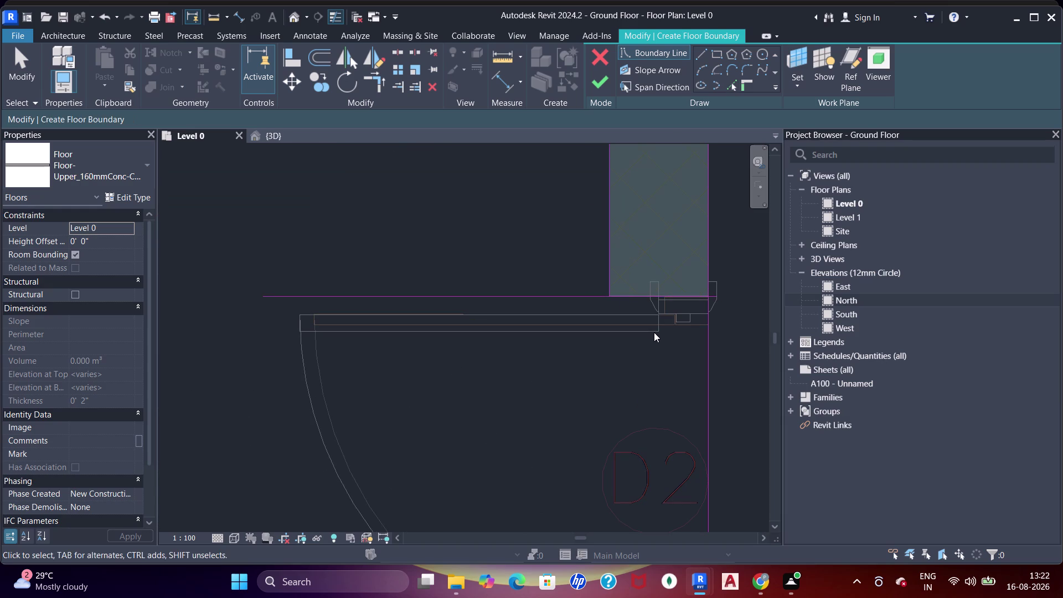
key(Escape)
scroll(down, 3)
middle_drag(632, 360, 641, 264)
key(Escape)
scroll(down, 3)
key(t)
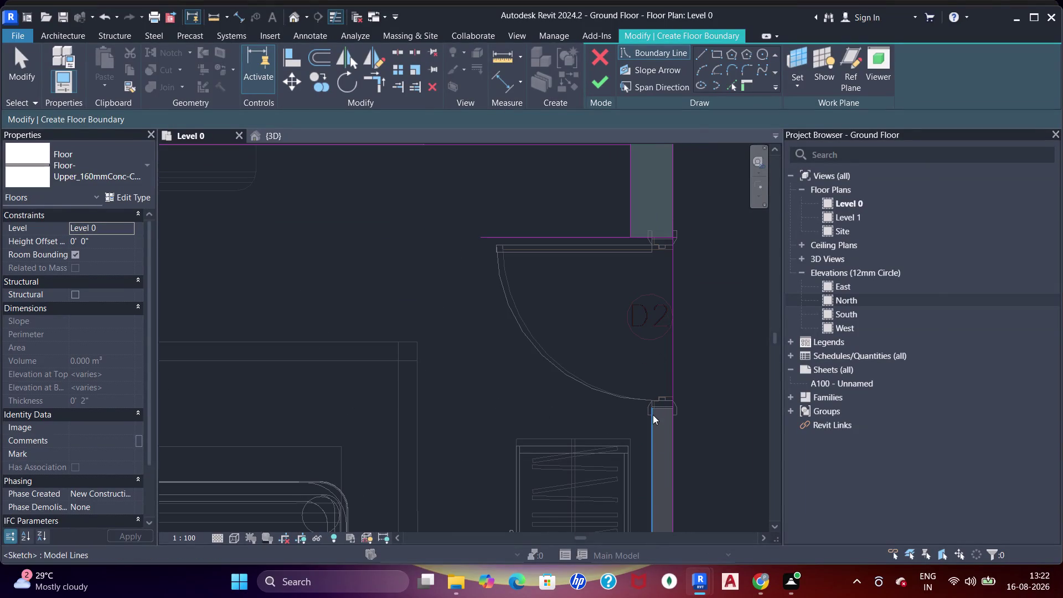
key(r)
click(653, 415)
key(Escape)
key(Escape)
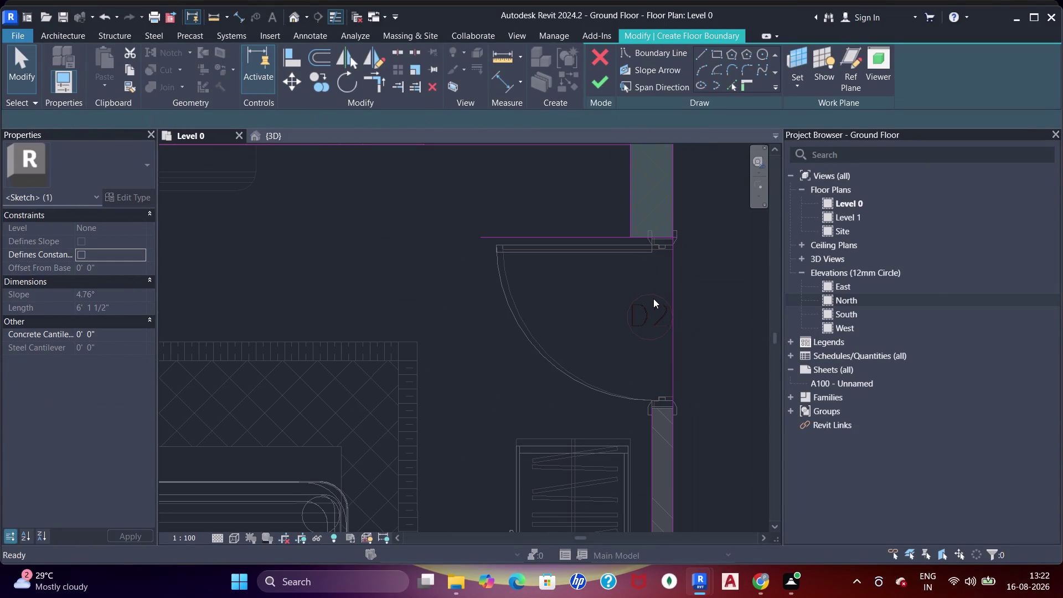
key(Escape)
key(t)
key(r)
click(653, 421)
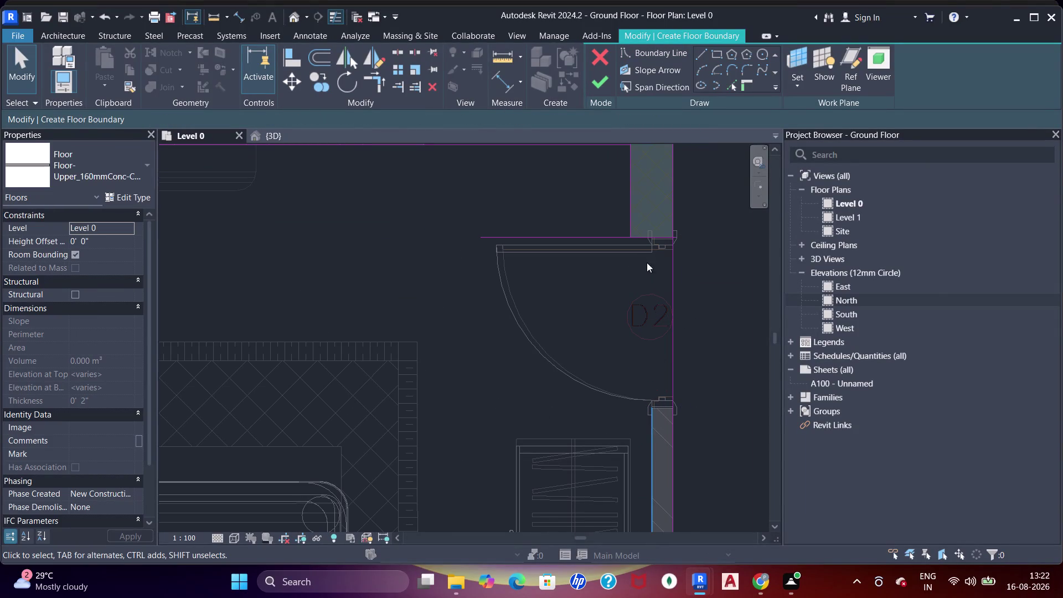
key(Escape)
key(t)
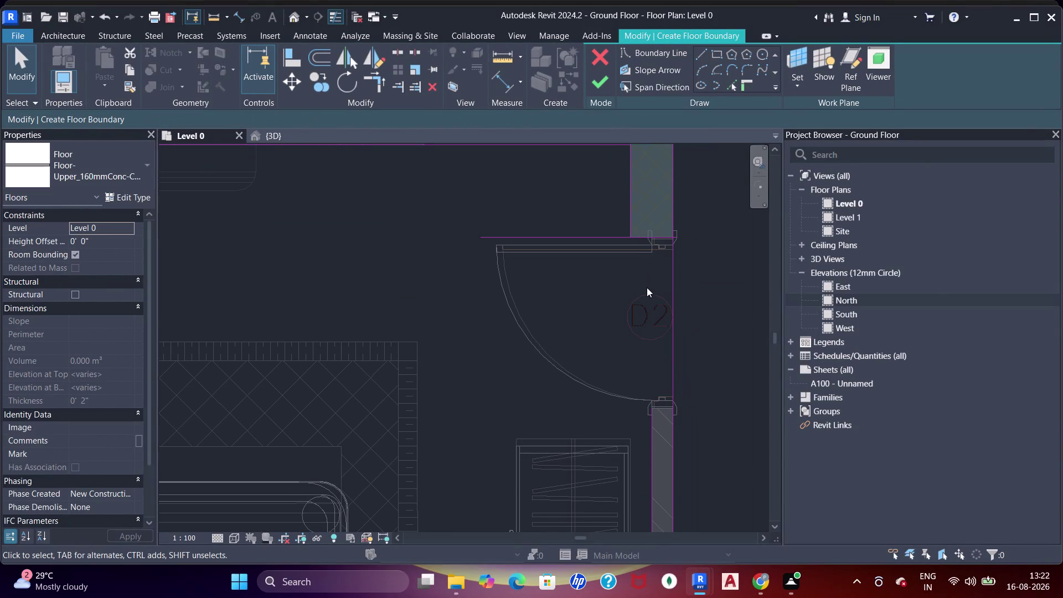
key(r)
click(653, 416)
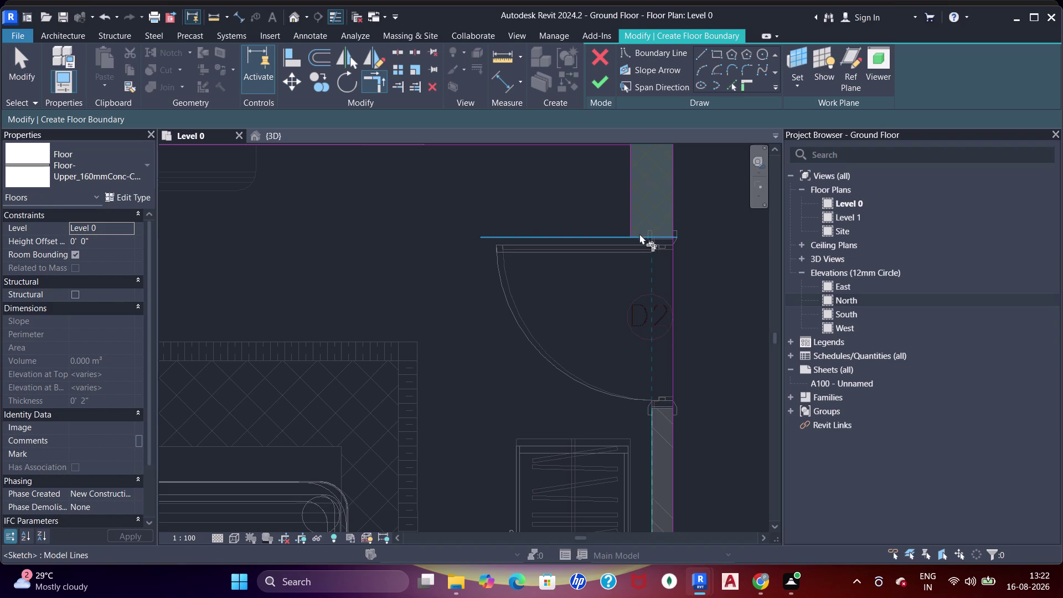
Trim the lines under the column and along its side to meet the line beside door D2.
click(639, 232)
middle_drag(635, 237, 635, 282)
click(633, 256)
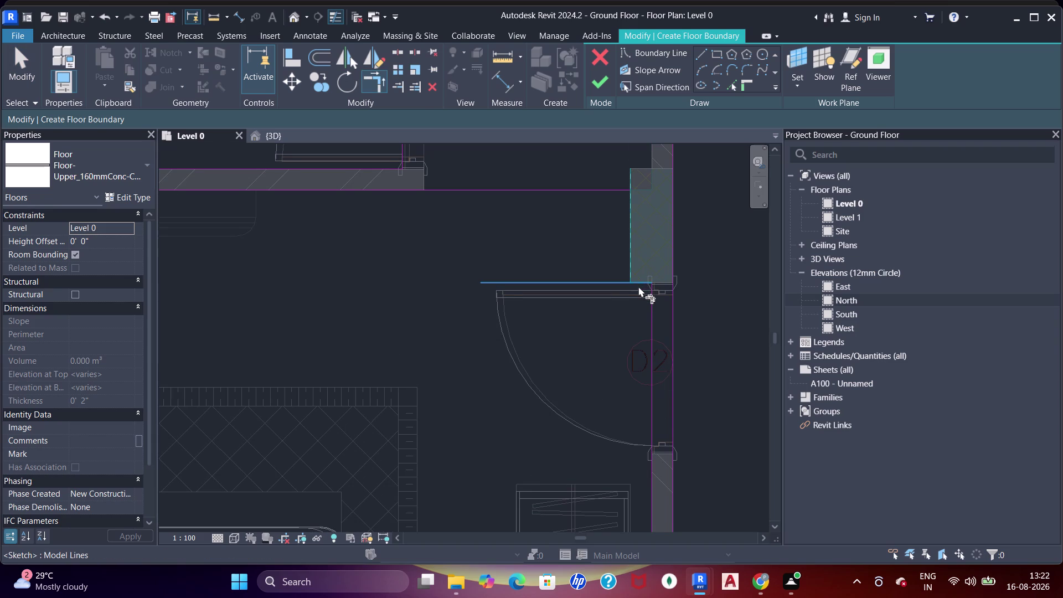
click(638, 286)
click(615, 192)
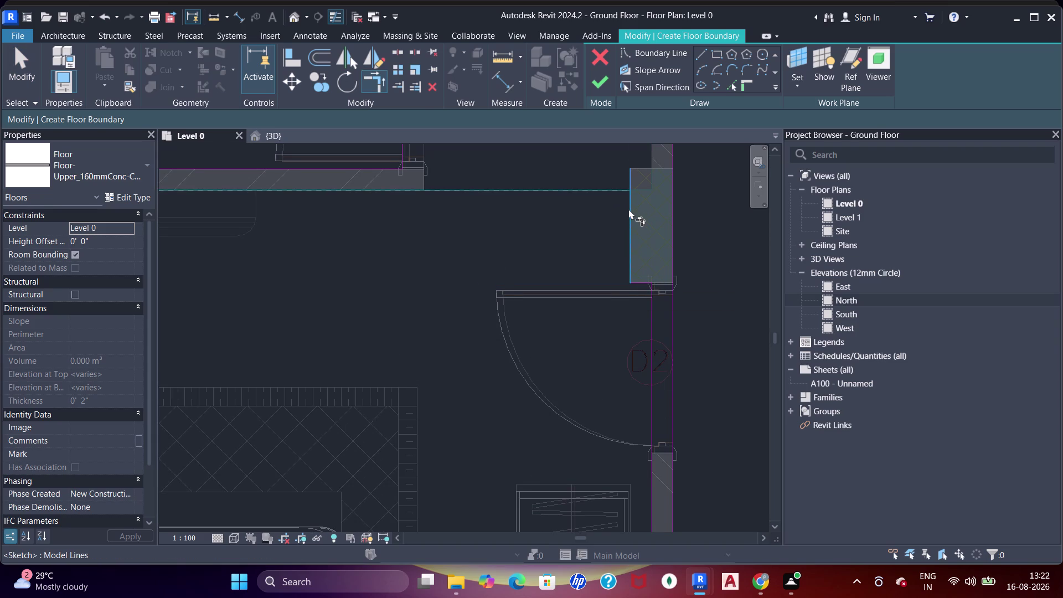
click(629, 209)
scroll(down, 3)
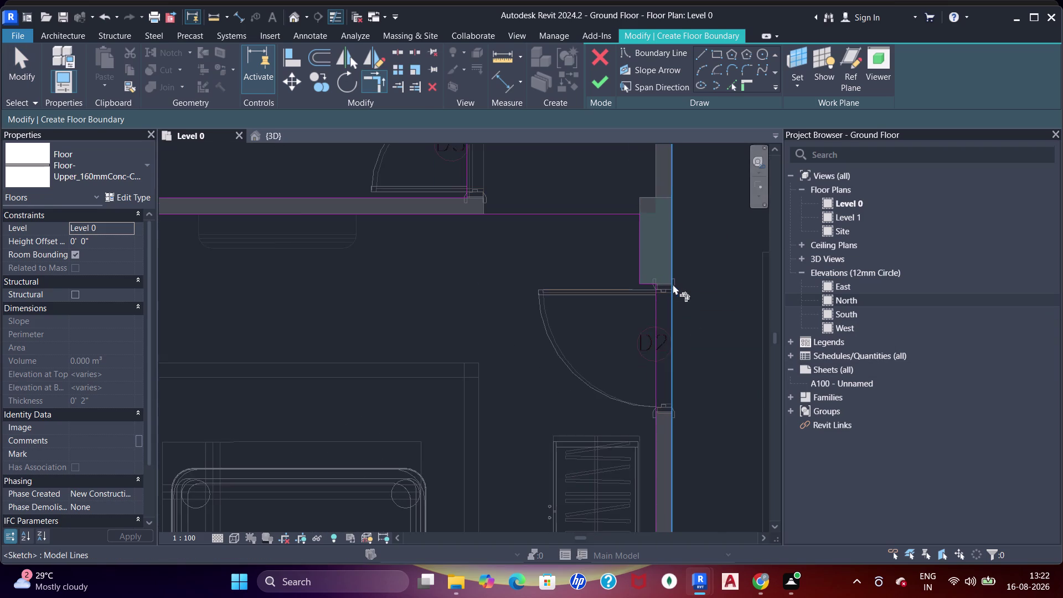
middle_drag(673, 284, 571, 334)
scroll(down, 3)
middle_drag(572, 311, 602, 290)
Start a boundary line along the bathroom wall and pan across the bathroom block.
scroll(down, 3)
middle_drag(569, 281, 572, 276)
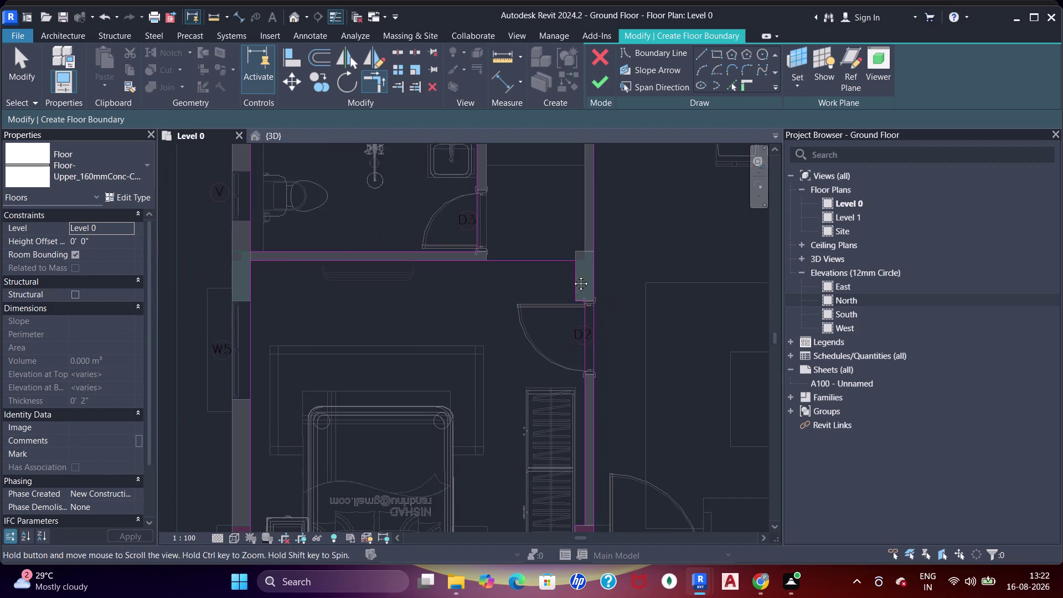
middle_drag(572, 276, 573, 275)
click(720, 57)
middle_drag(610, 260, 470, 348)
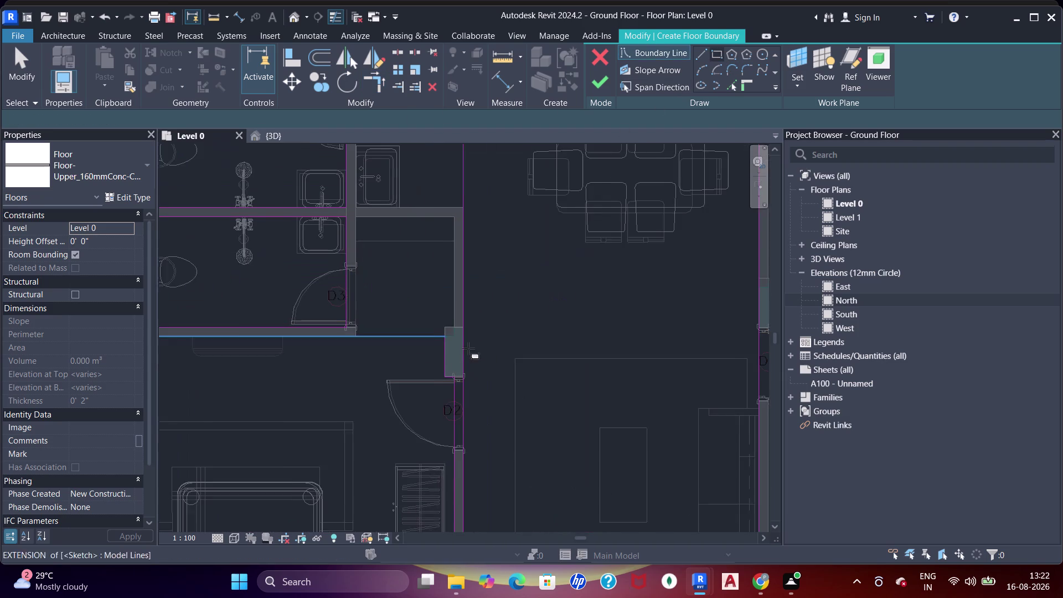
scroll(down, 3)
middle_drag(500, 307, 567, 211)
middle_drag(546, 230, 586, 412)
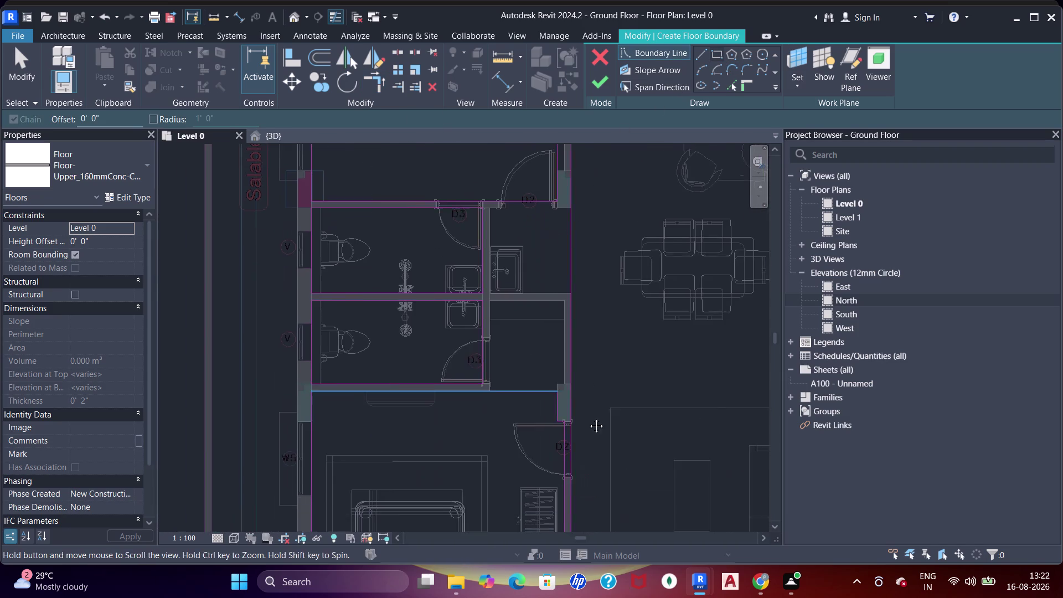
middle_drag(586, 412, 588, 417)
scroll(up, 3)
Place a boundary rectangle at the lower bathroom's wall corner.
click(510, 307)
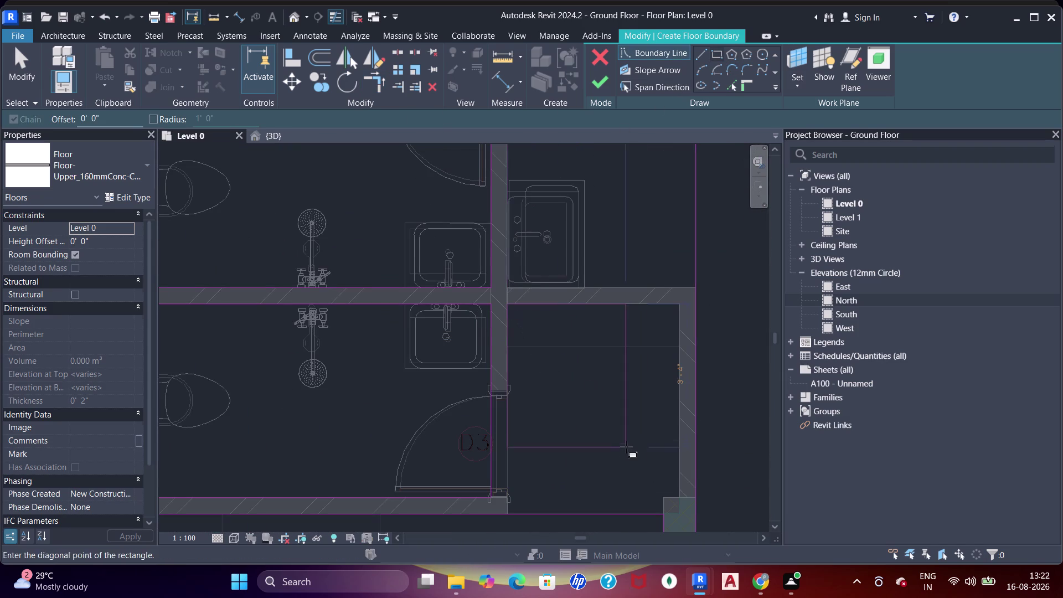
middle_drag(626, 447, 615, 368)
click(669, 414)
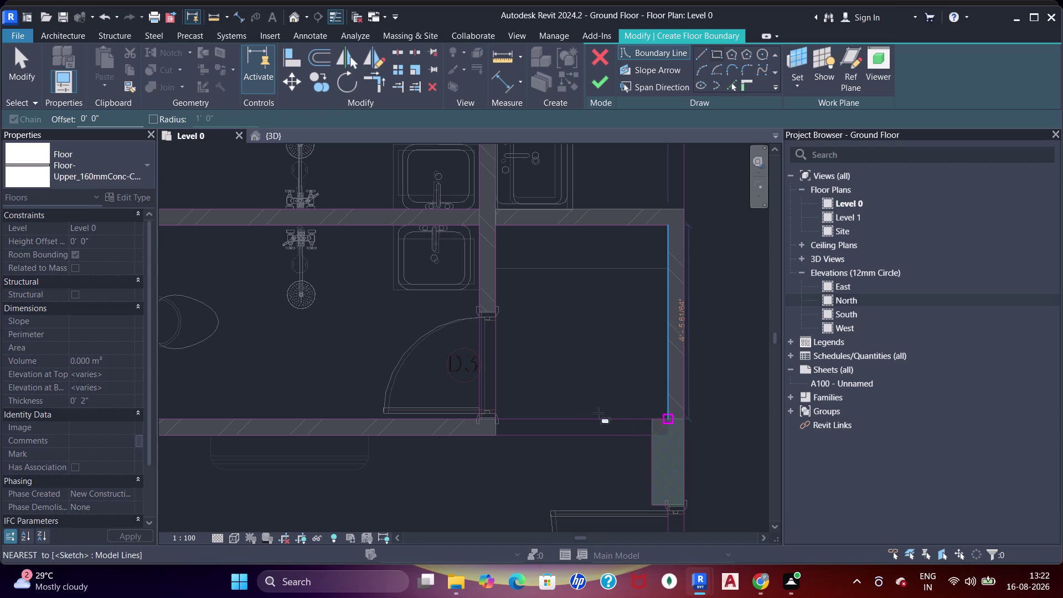
scroll(up, 3)
middle_drag(598, 276, 598, 351)
scroll(down, 3)
middle_drag(589, 265, 589, 291)
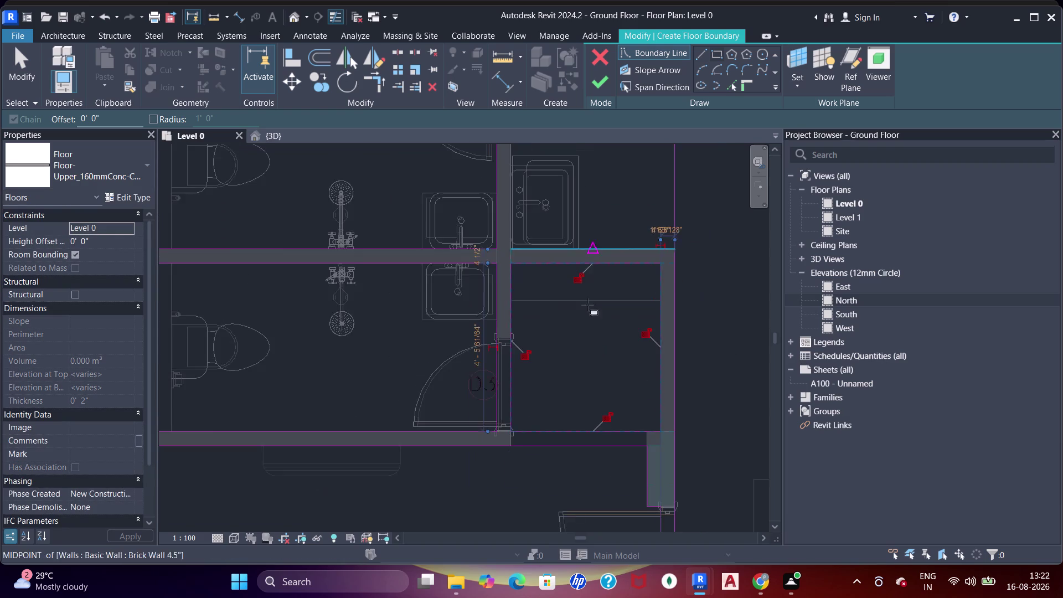
middle_drag(589, 291, 581, 363)
scroll(up, 3)
middle_drag(550, 260, 551, 330)
Start a boundary rectangle at the next room's wall corner, then cancel it.
click(483, 209)
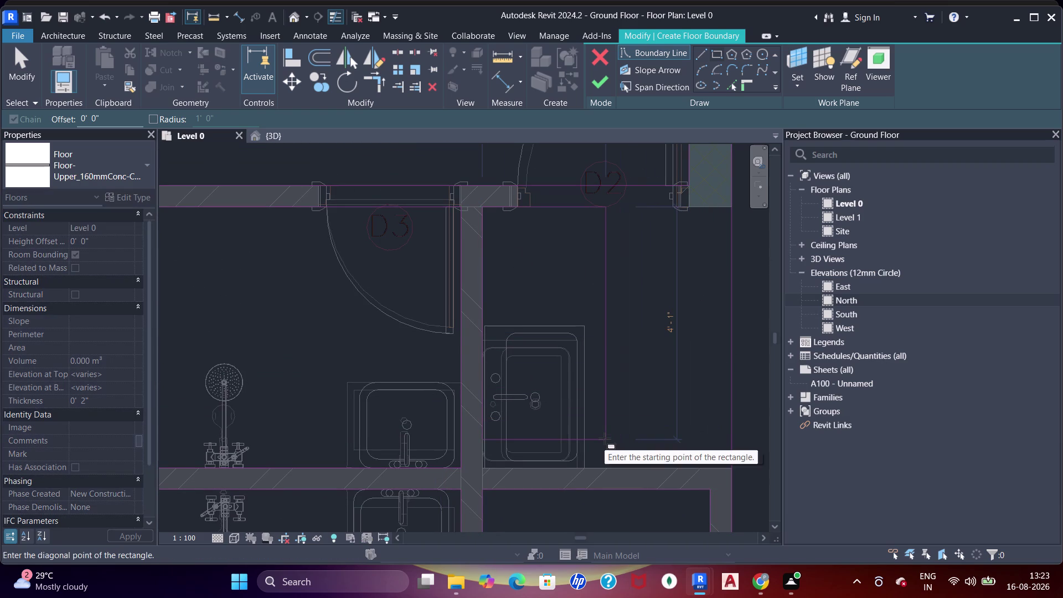
scroll(down, 3)
middle_drag(611, 425, 533, 378)
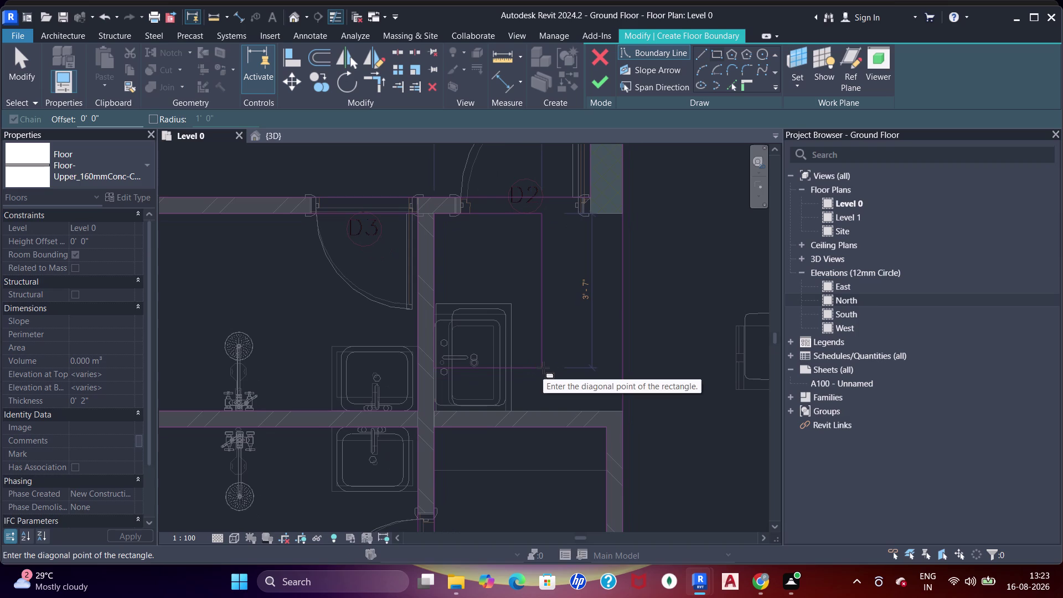
key(Escape)
Trace a boundary rectangle from the wall and door D3 corner to the far wall corner.
scroll(down, 3)
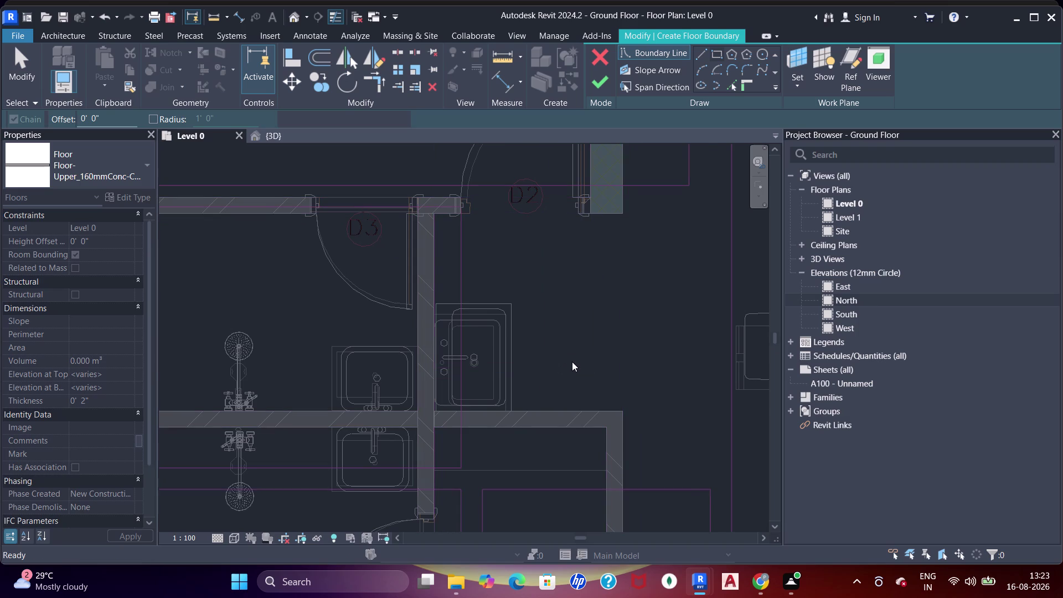
middle_drag(572, 361, 581, 365)
scroll(down, 3)
middle_drag(595, 285, 613, 406)
scroll(down, 3)
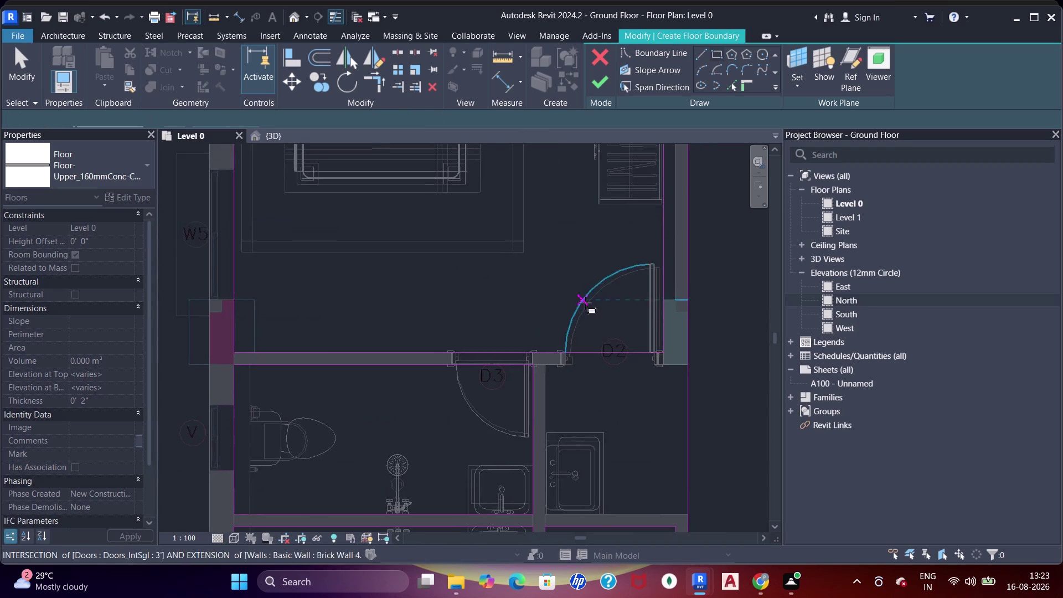
scroll(down, 3)
middle_drag(580, 296, 621, 405)
scroll(down, 3)
middle_drag(642, 313, 574, 412)
middle_click(521, 276)
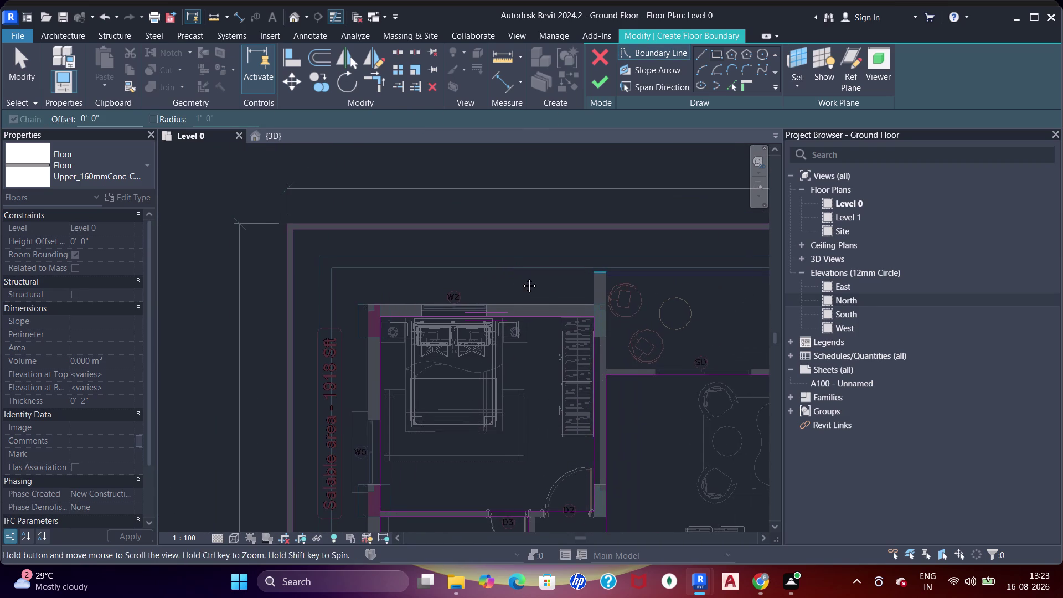
middle_drag(449, 346, 423, 341)
middle_drag(616, 395, 486, 332)
middle_drag(599, 362, 468, 316)
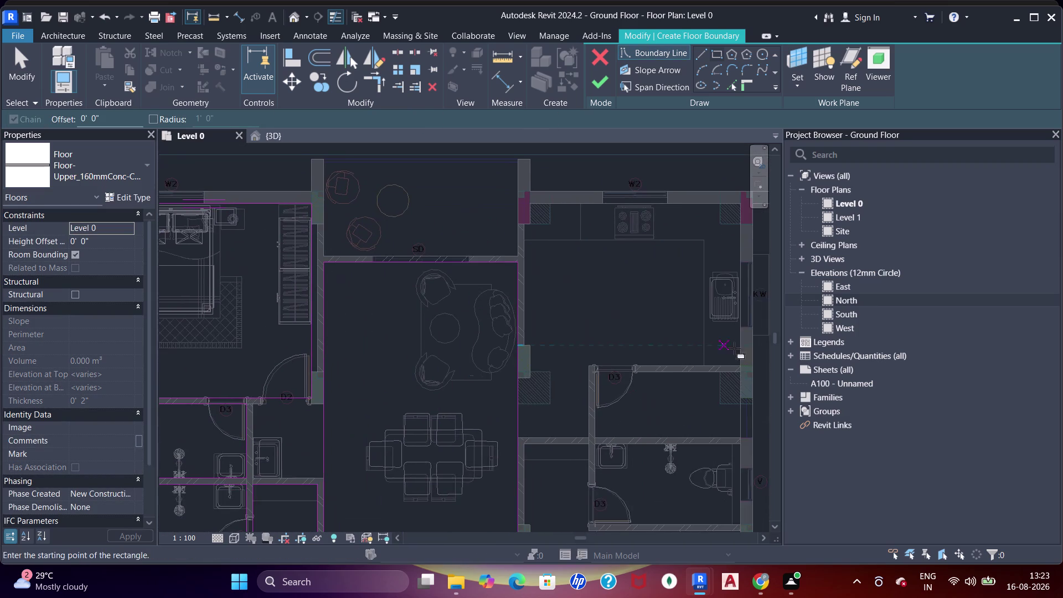
middle_drag(716, 352, 592, 340)
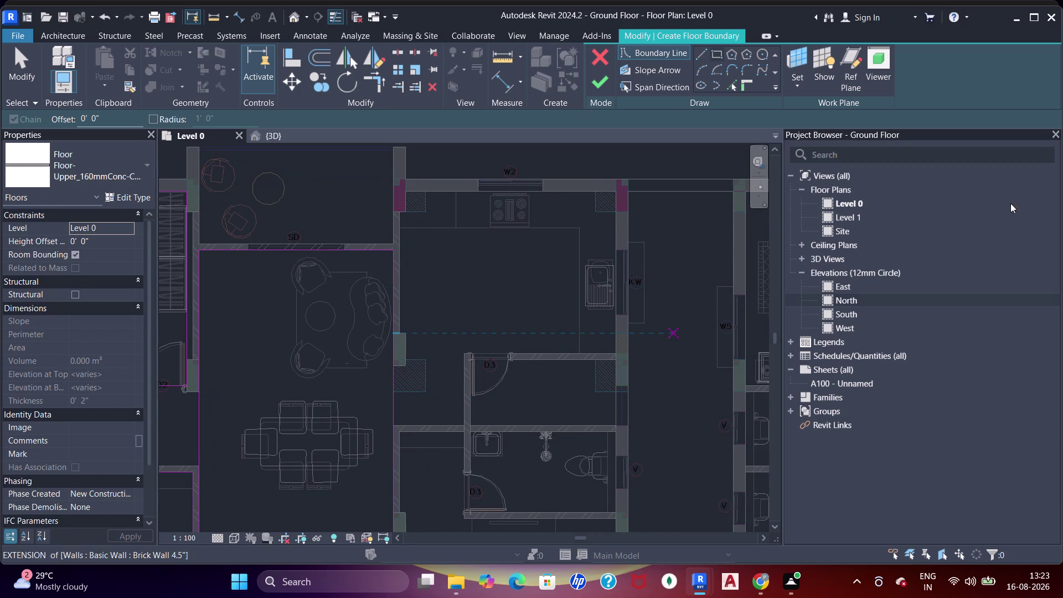
scroll(up, 3)
middle_drag(501, 389, 492, 333)
scroll(up, 3)
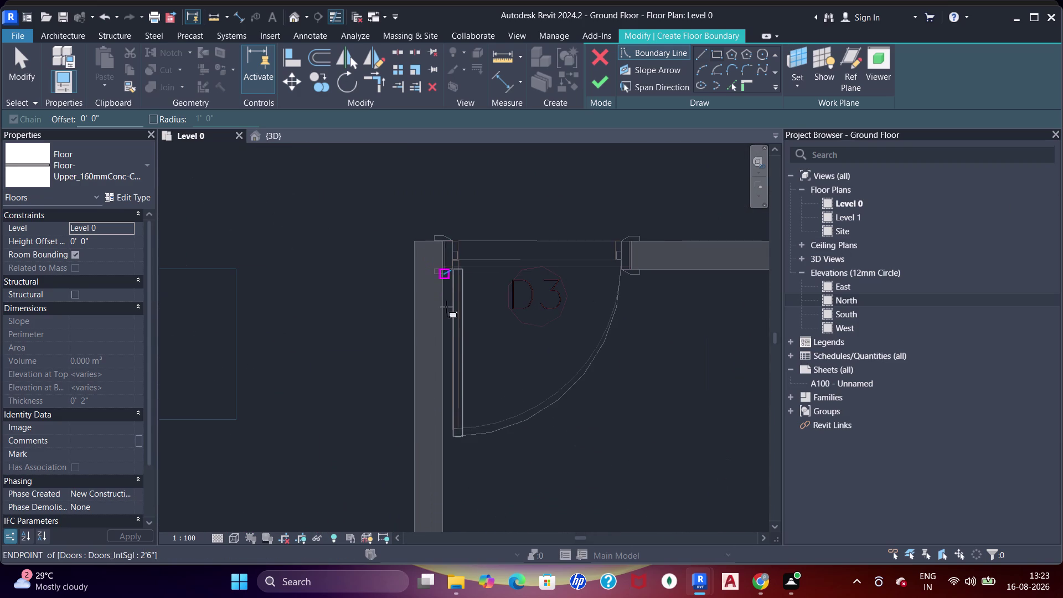
scroll(up, 3)
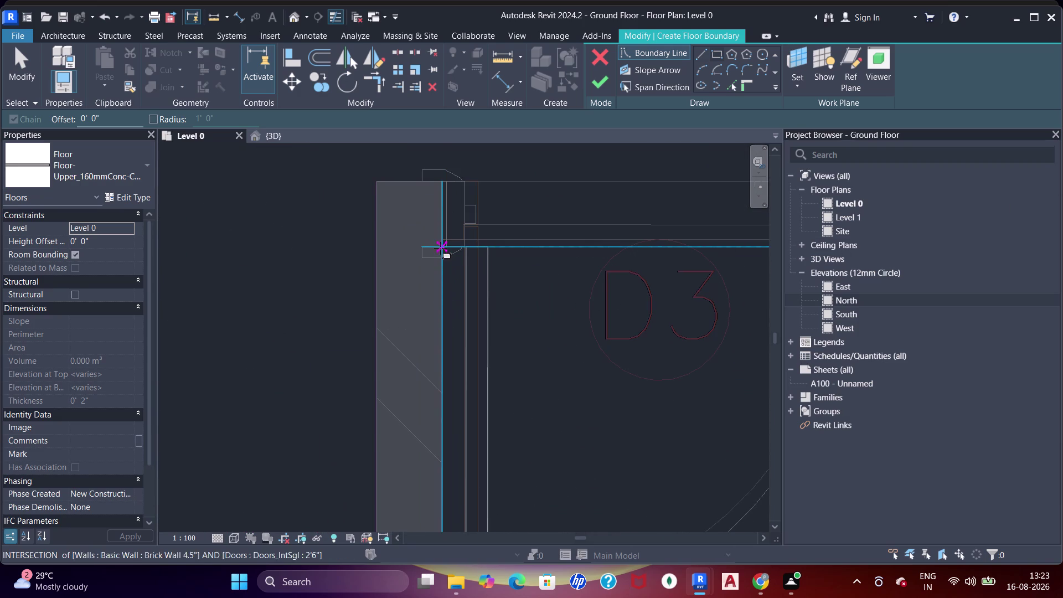
click(440, 245)
scroll(down, 3)
middle_drag(627, 454, 405, 264)
middle_drag(638, 386, 361, 271)
scroll(down, 3)
middle_drag(631, 369, 406, 343)
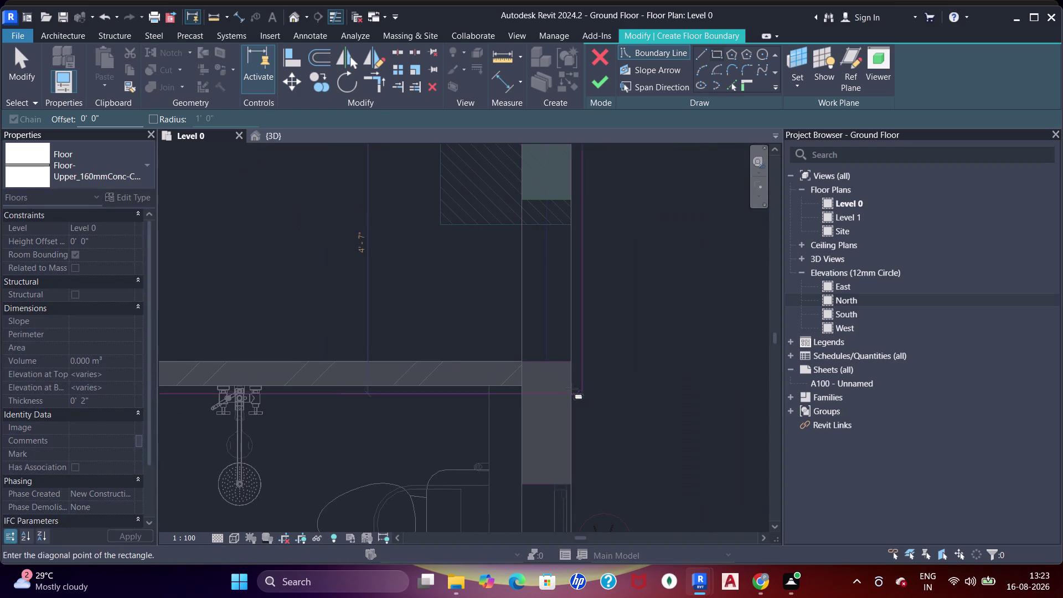
click(519, 356)
Trace a boundary rectangle from the kitchen wall corner down to the D3 wall end.
scroll(down, 3)
middle_drag(379, 277, 452, 379)
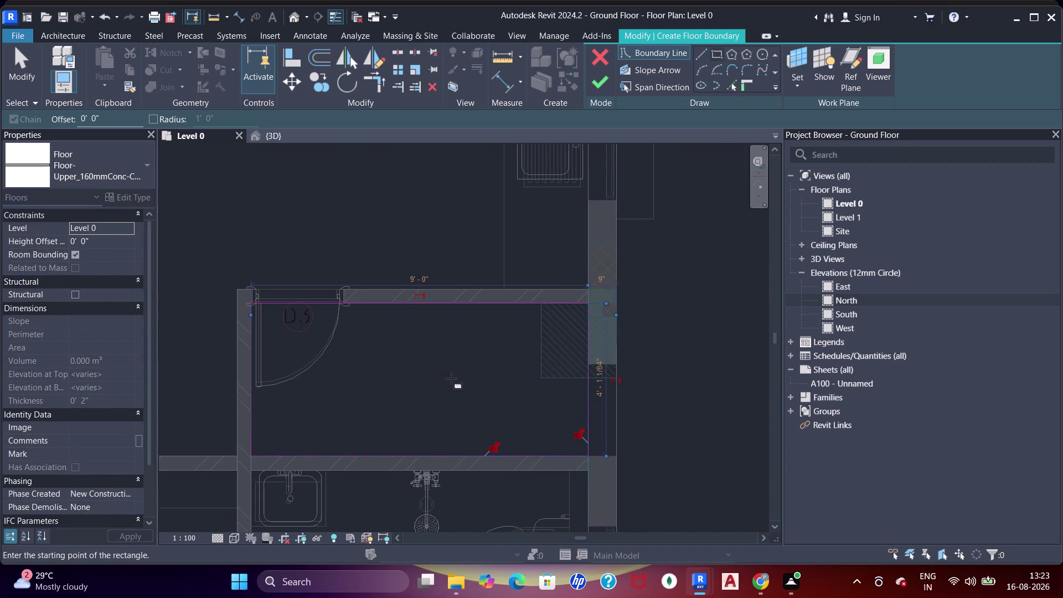
middle_drag(400, 288, 431, 323)
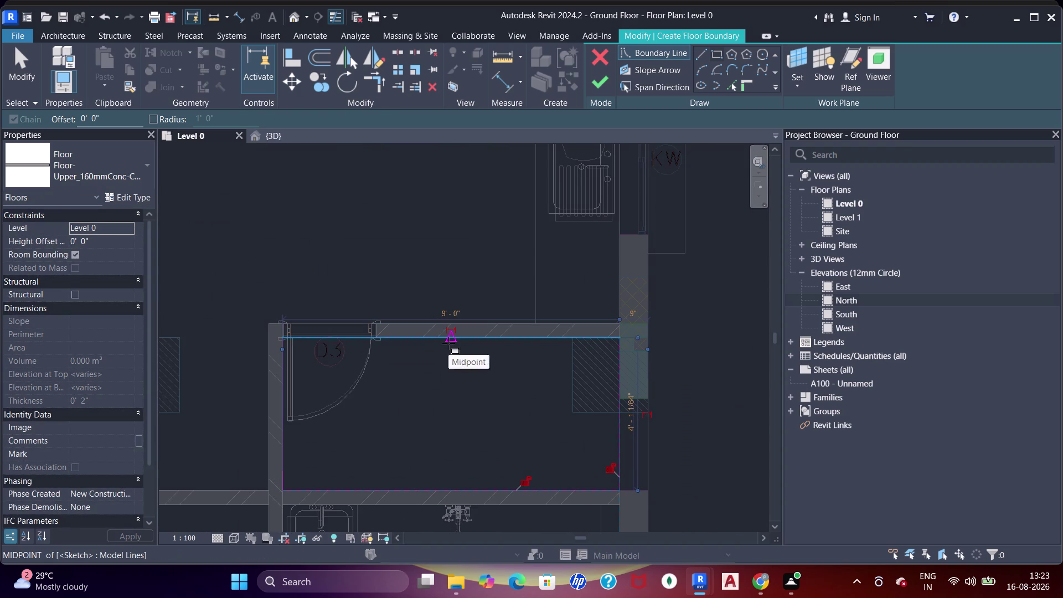
middle_drag(427, 322, 475, 395)
scroll(down, 3)
middle_drag(406, 260, 449, 283)
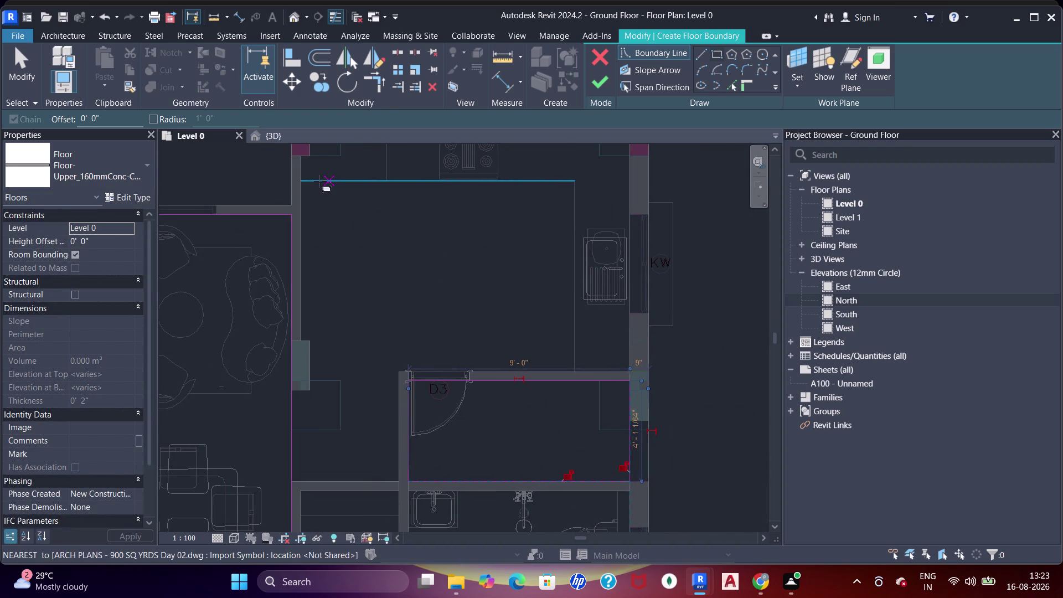
middle_drag(320, 184, 342, 276)
middle_drag(347, 251, 346, 300)
middle_click(347, 301)
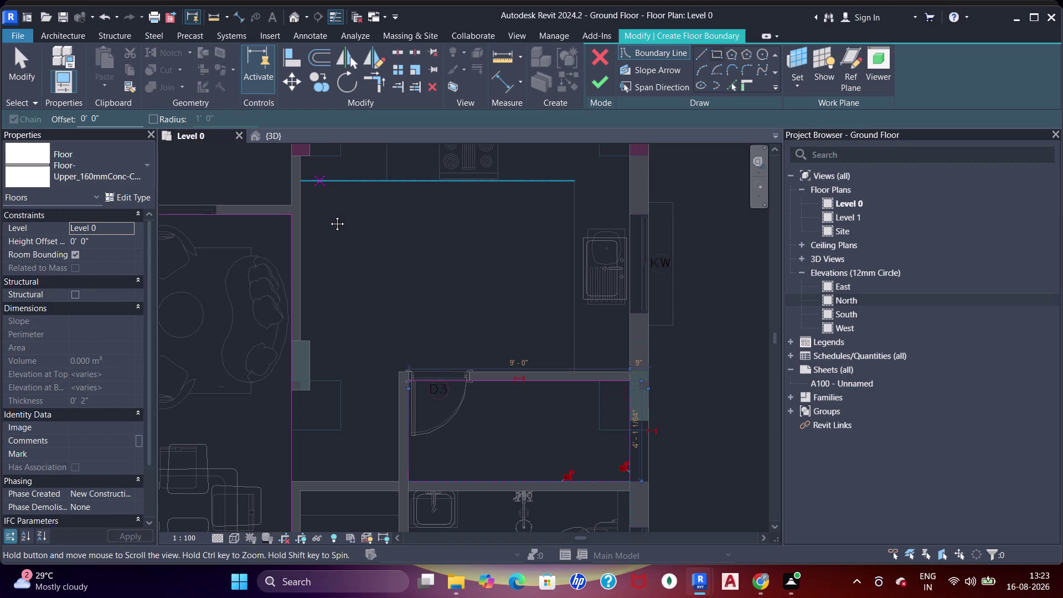
scroll(up, 3)
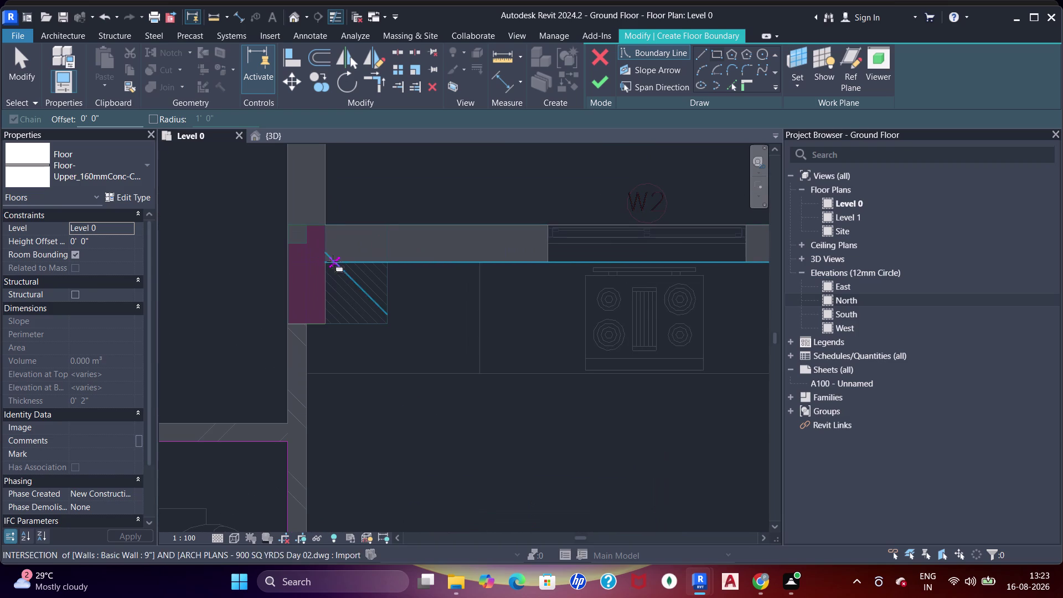
click(328, 261)
scroll(down, 3)
middle_drag(574, 371, 468, 229)
middle_drag(569, 330, 528, 275)
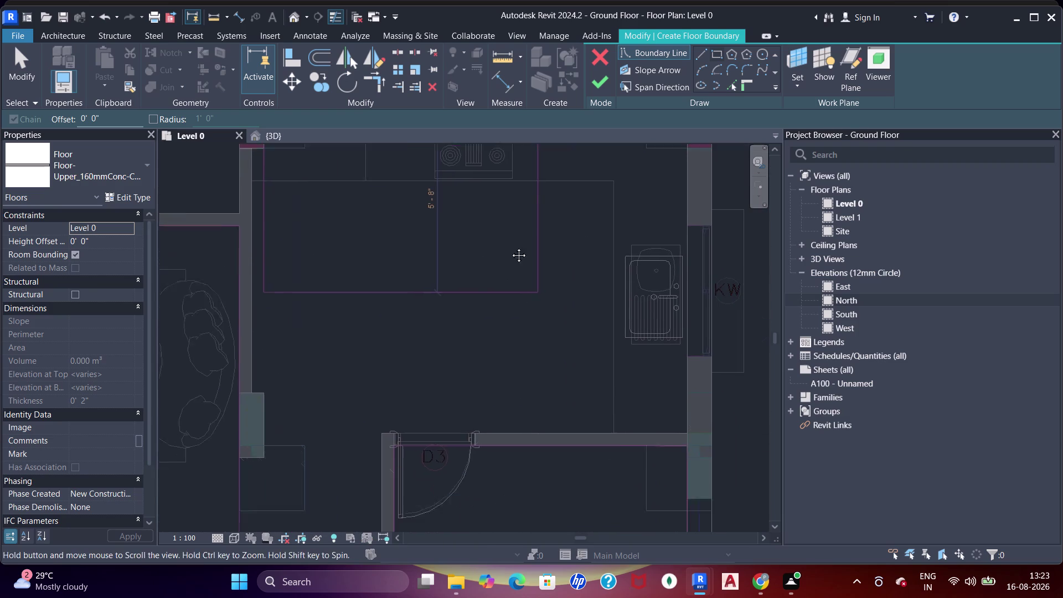
middle_drag(528, 274, 510, 246)
click(661, 391)
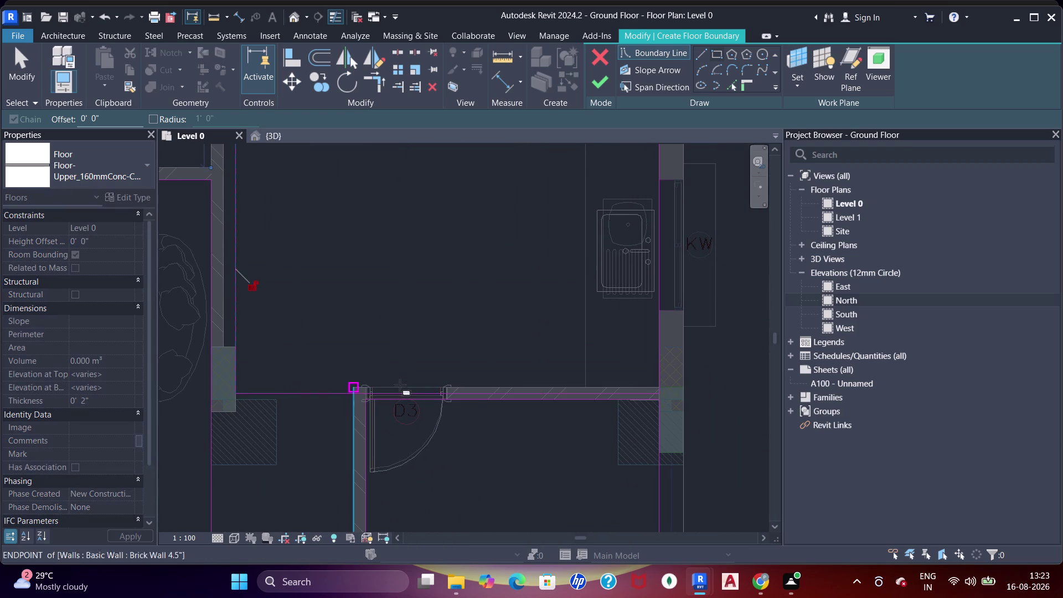
scroll(up, 3)
Use Align (AL) to align a boundary line to a wall face, then exit Align.
key(a)
key(a)
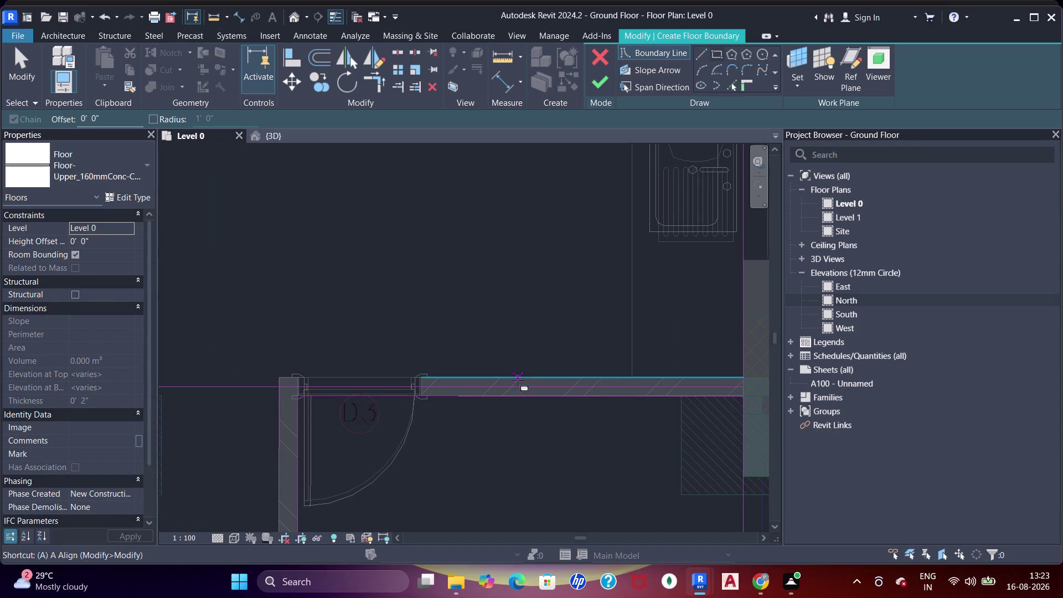
key(a)
click(518, 376)
key(a)
click(515, 385)
scroll(down, 3)
middle_drag(458, 326, 495, 256)
middle_drag(428, 294, 464, 286)
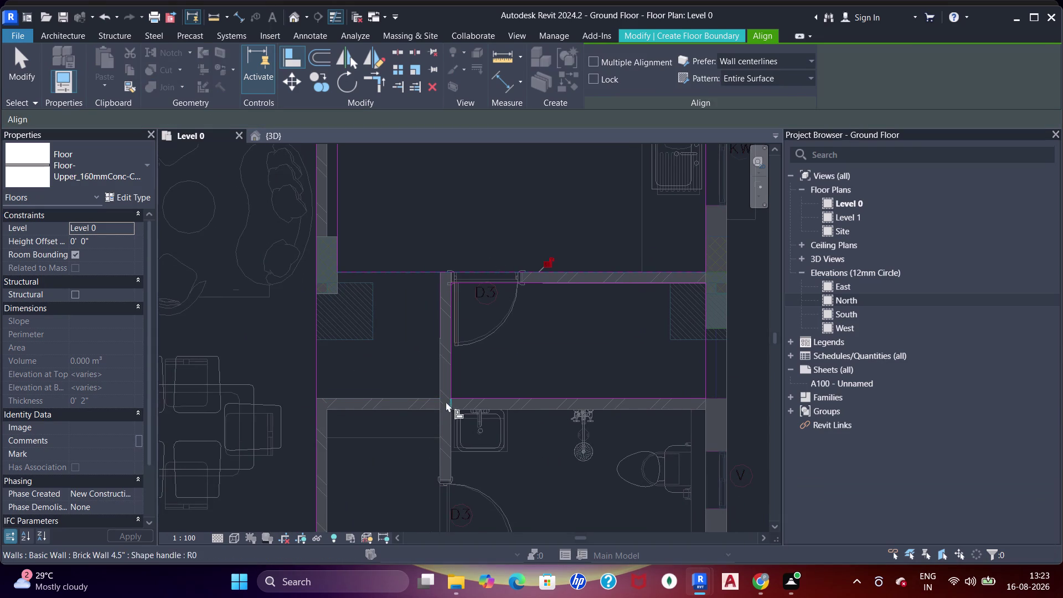
key(Escape)
key(Escape)
key(Escape)
key(Escape)
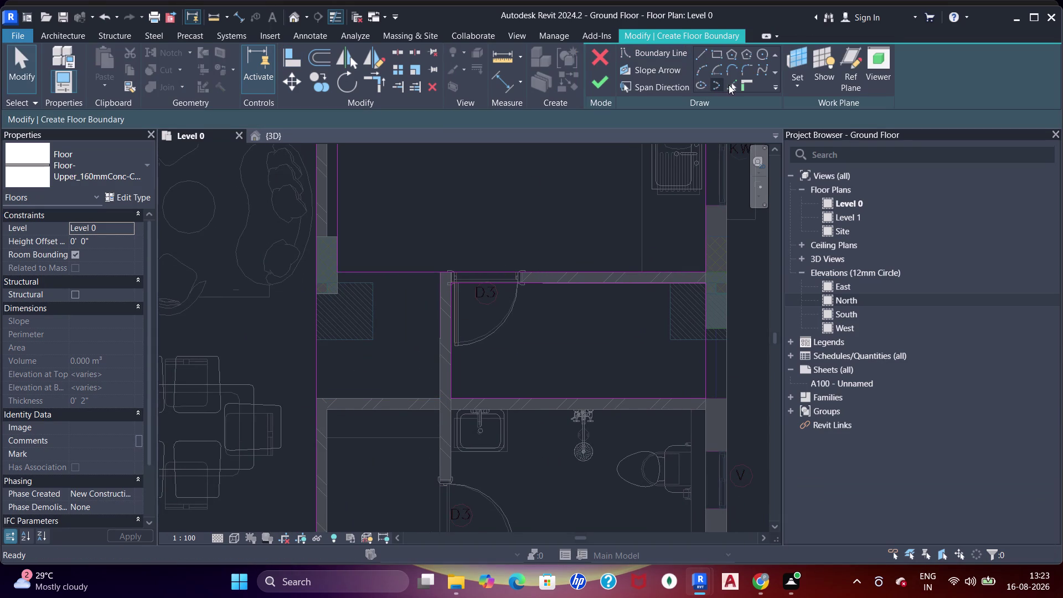
Pick the door beside the boundary line and a left-wall boundary line, then clear the picks.
click(728, 85)
click(366, 398)
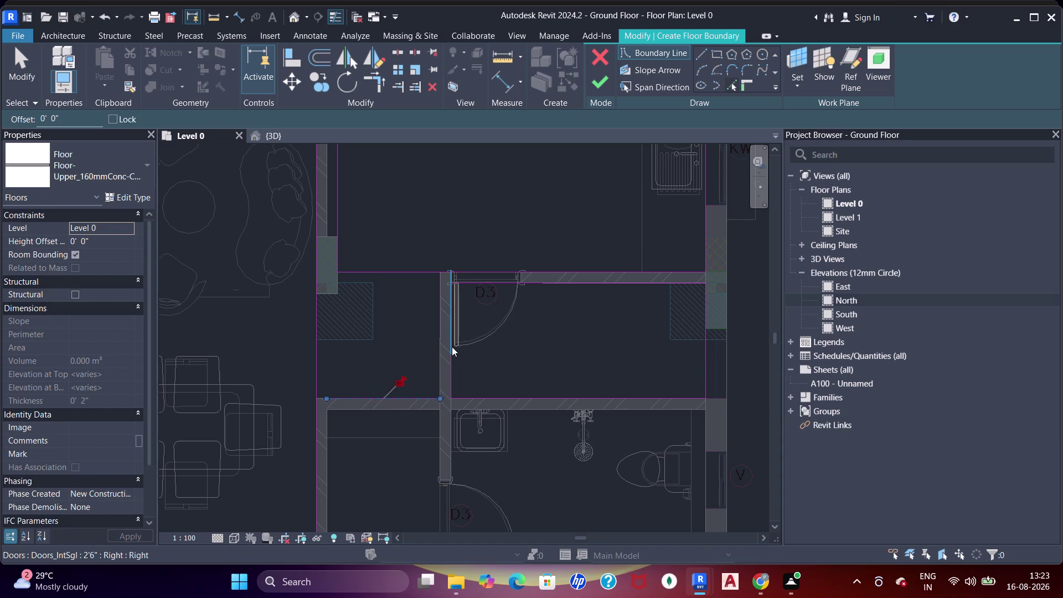
click(441, 347)
key(Escape)
key(Escape)
key(Escape)
key(Escape)
key(t)
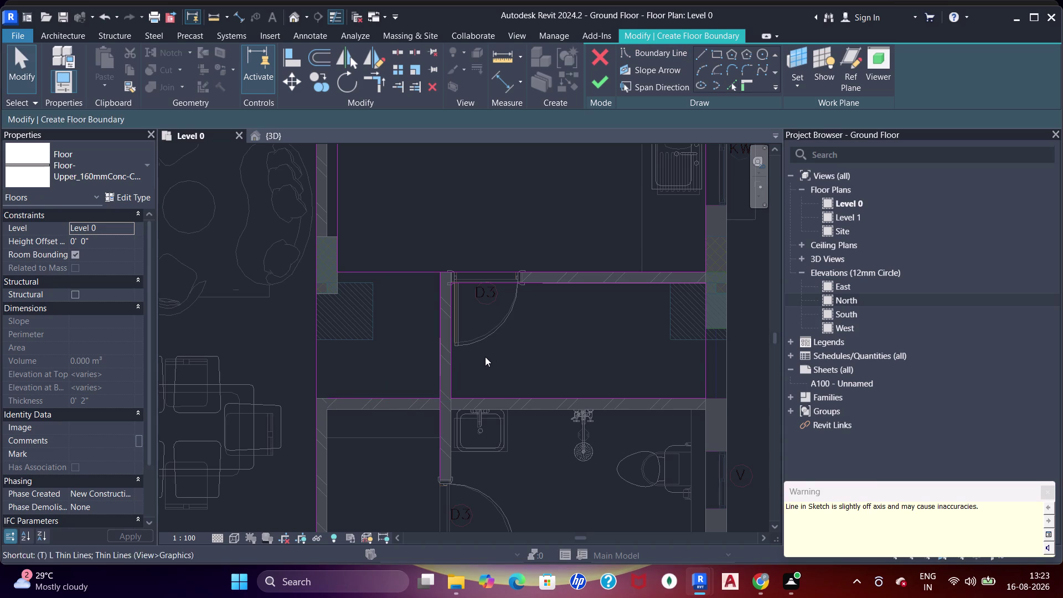
key(r)
click(362, 268)
key(Escape)
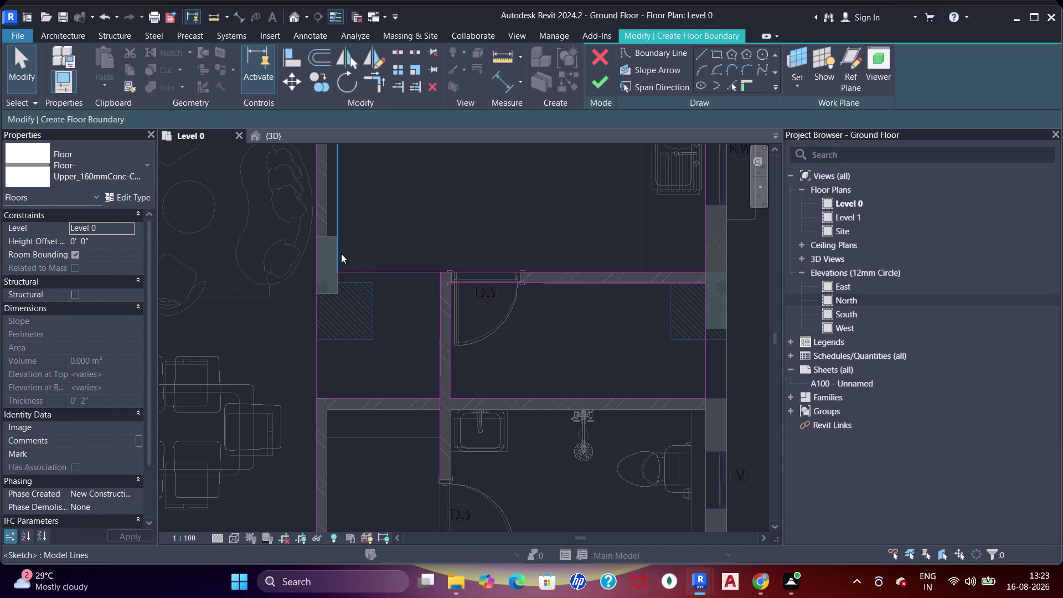
Trim/Extend to Corner (TR) the lower and top boundary lines so they join at corners.
key(t)
key(r)
click(335, 249)
drag(359, 400, 363, 392)
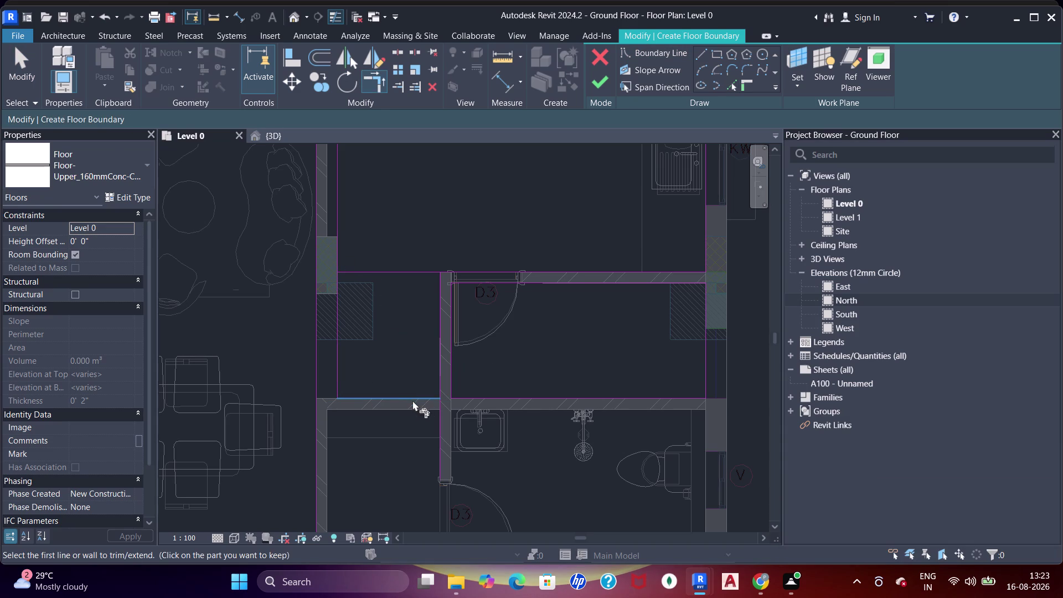
drag(413, 401, 419, 398)
click(436, 379)
click(436, 307)
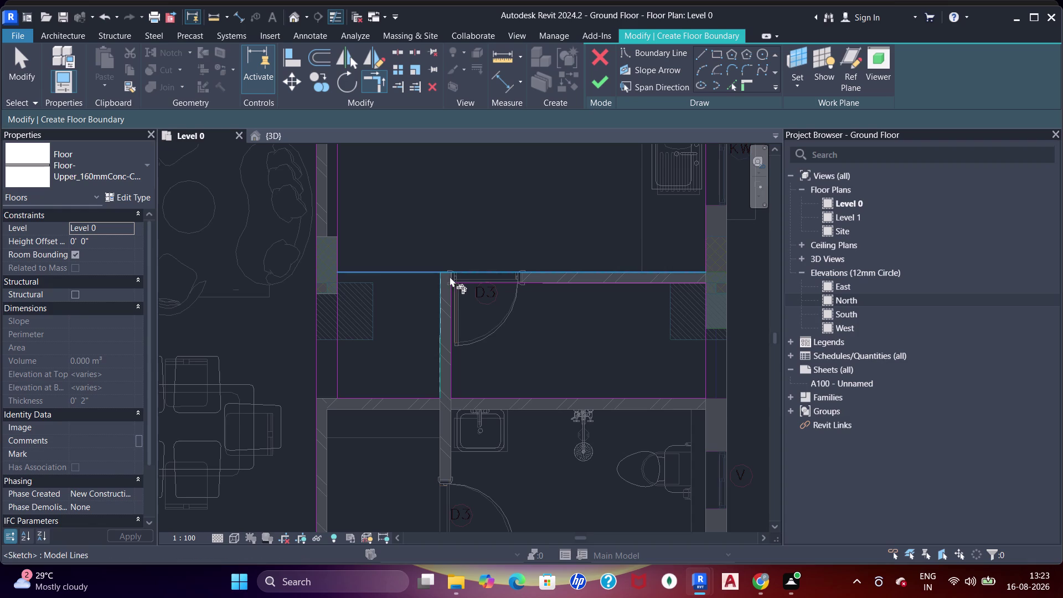
click(451, 275)
scroll(down, 3)
middle_drag(484, 257, 446, 287)
scroll(down, 3)
middle_drag(476, 280, 385, 365)
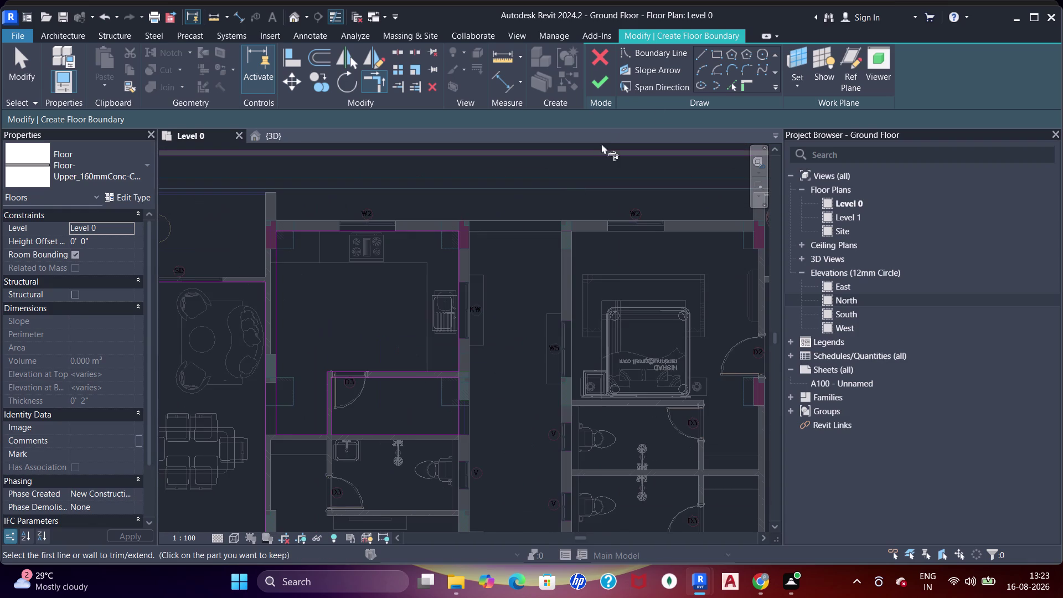
click(716, 53)
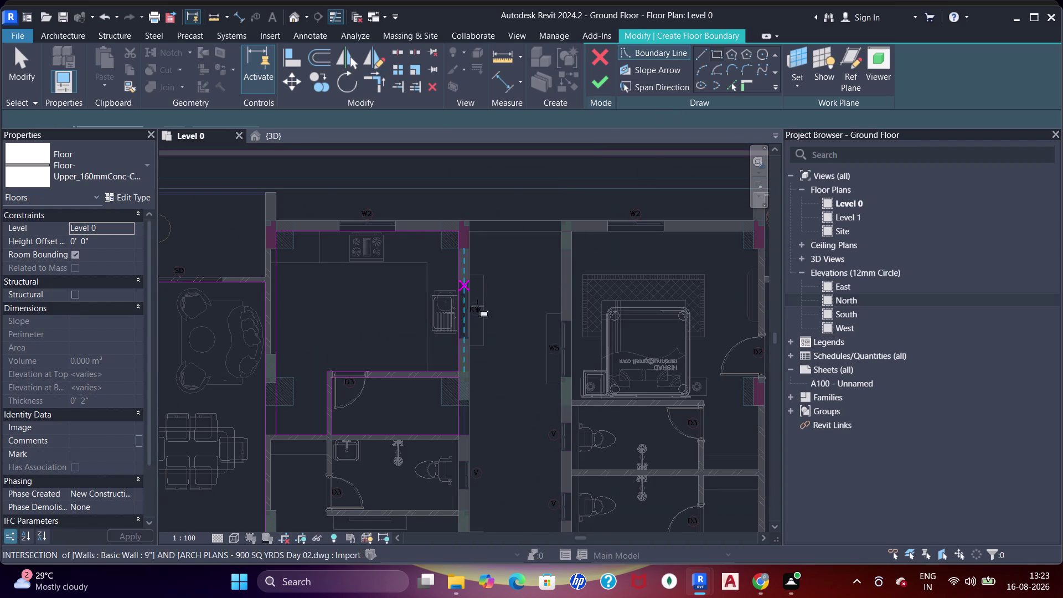
Draw a boundary rectangle in the right-hand bathroom from its corner to the opposite corner.
middle_drag(402, 435, 422, 285)
scroll(up, 3)
middle_drag(363, 314, 392, 346)
scroll(up, 3)
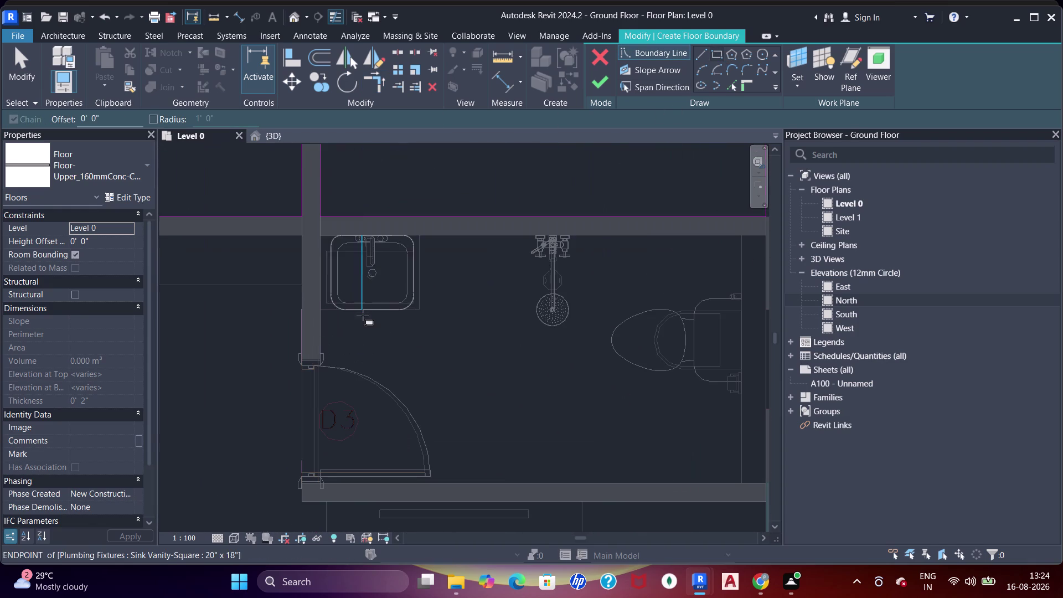
click(322, 237)
middle_drag(498, 405, 396, 337)
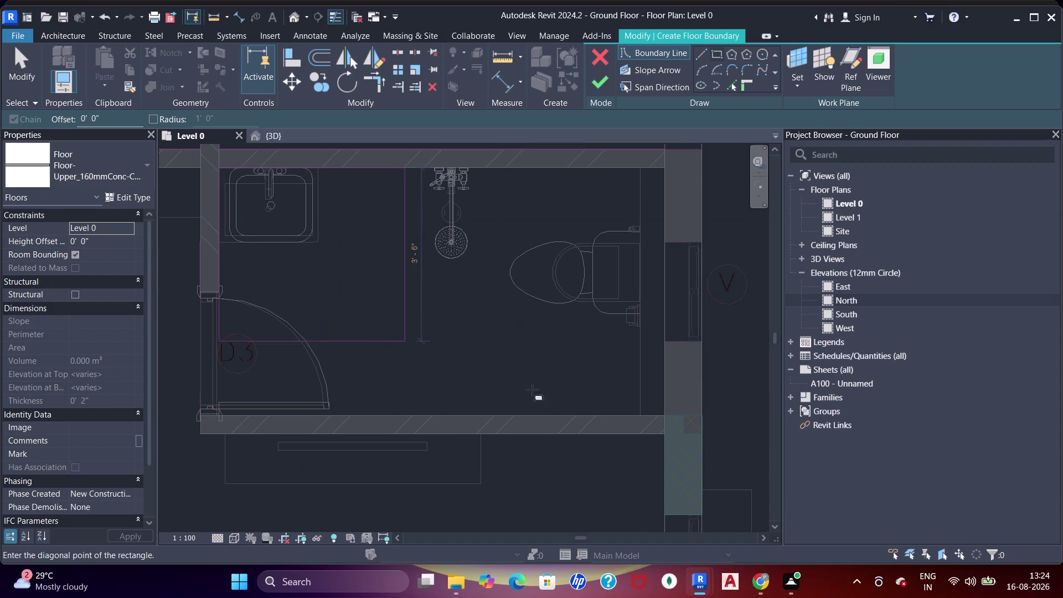
click(665, 413)
Draw a rectangle from the bathroom's top wall to the bedroom's bottom-right corner.
scroll(down, 3)
middle_drag(601, 360, 595, 240)
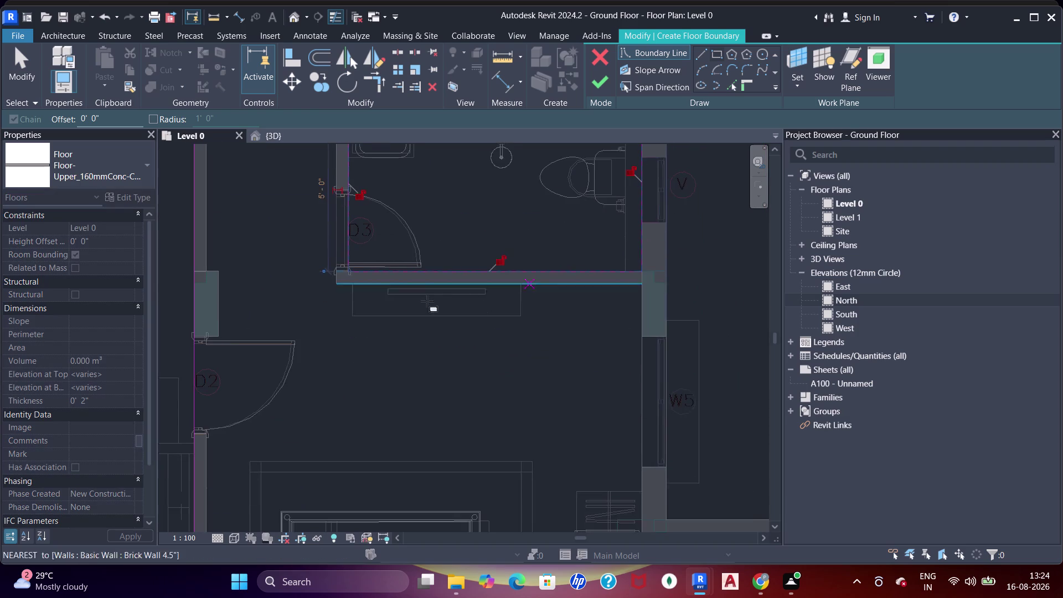
scroll(down, 3)
middle_drag(394, 310, 479, 352)
click(321, 180)
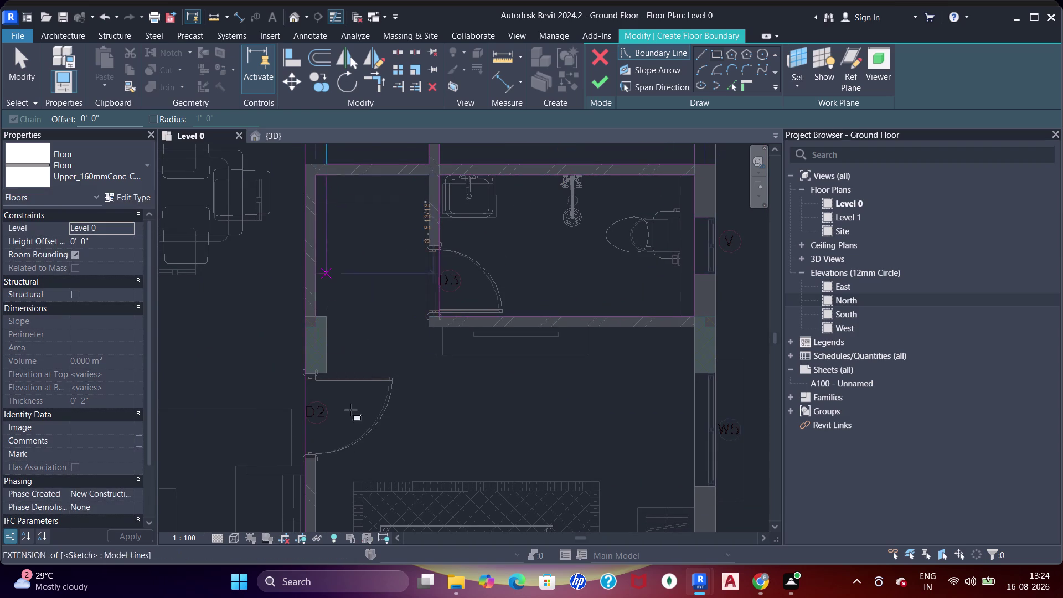
middle_drag(391, 473, 415, 314)
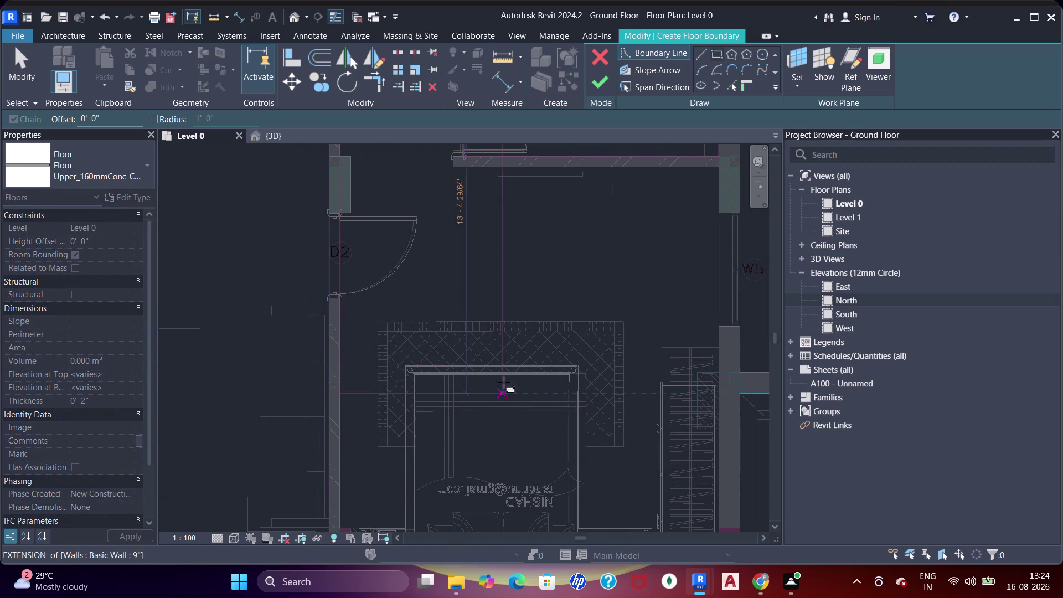
scroll(down, 3)
middle_drag(534, 339, 531, 331)
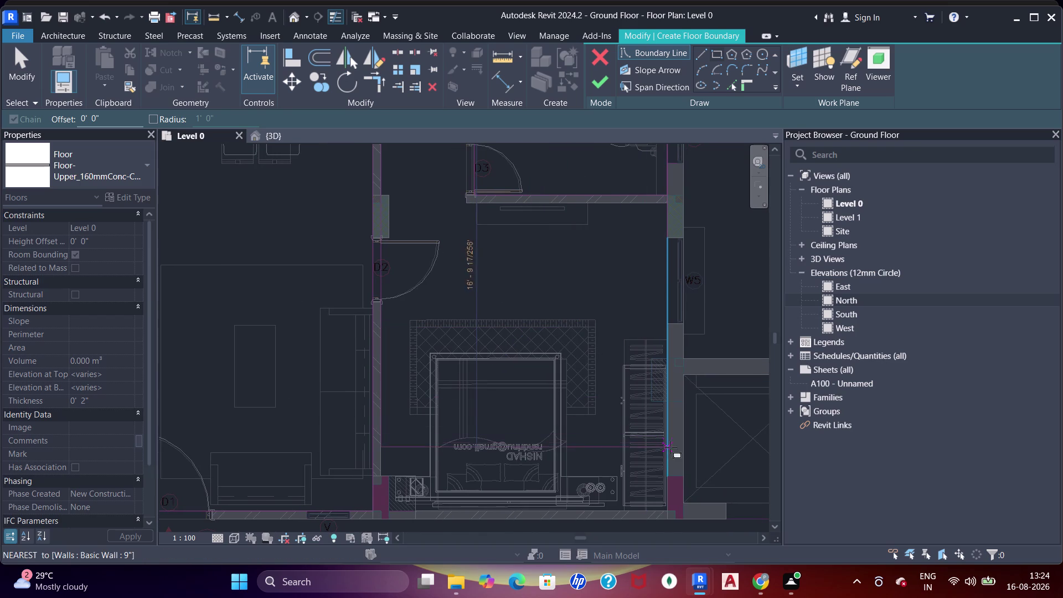
scroll(up, 3)
middle_drag(662, 466, 660, 298)
scroll(up, 3)
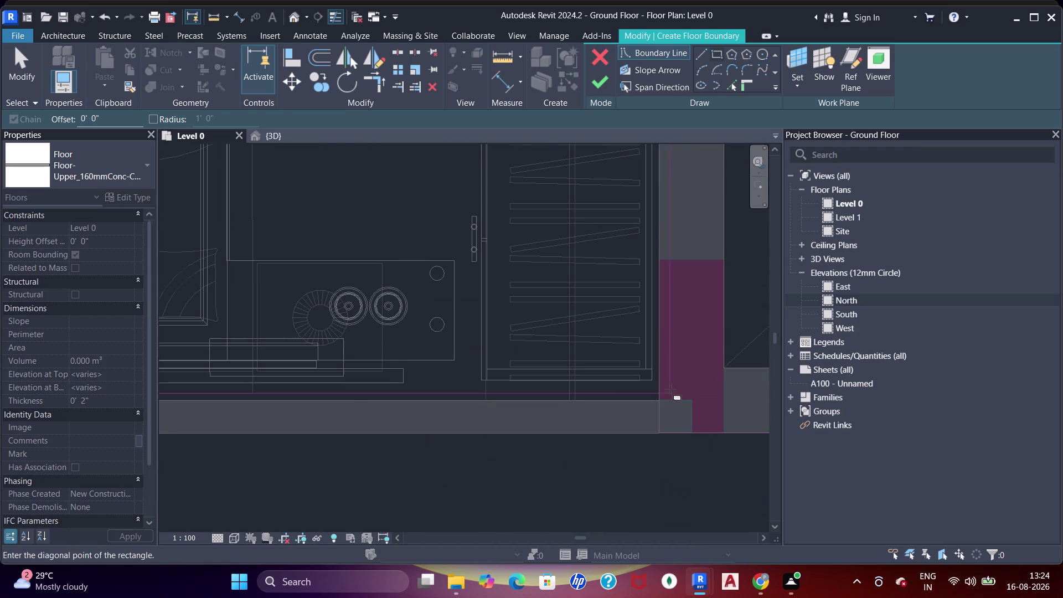
click(658, 401)
scroll(down, 3)
middle_drag(605, 313, 605, 322)
middle_drag(618, 262, 618, 429)
scroll(up, 3)
scroll(down, 3)
middle_drag(606, 324, 619, 431)
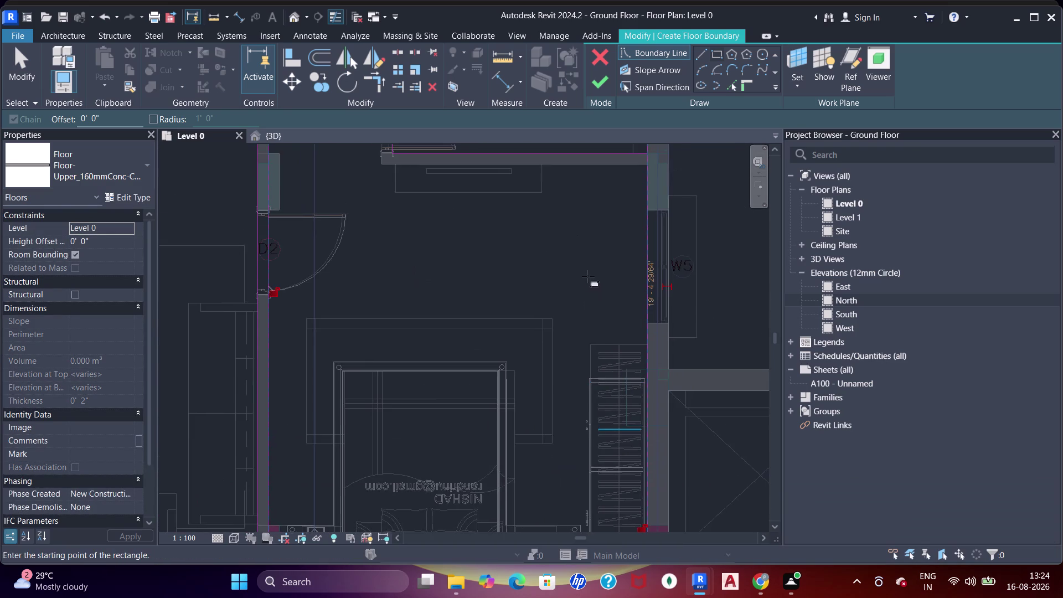
middle_drag(594, 317, 624, 435)
middle_drag(550, 351, 557, 415)
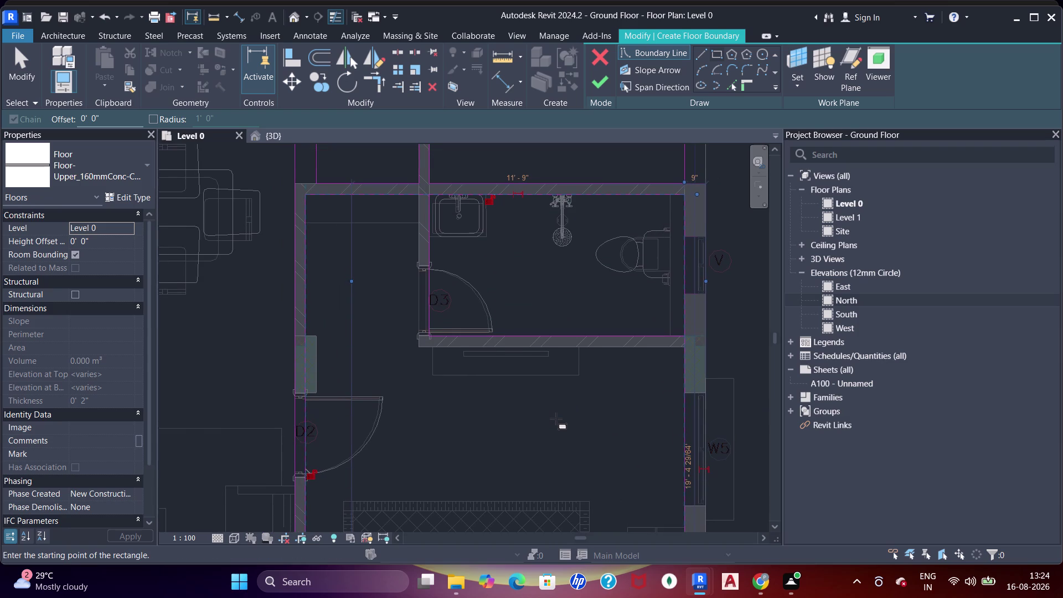
Stop drawing, delete the rectangle's top boundary line and select its right line.
key(Escape)
key(Escape)
key(Escape)
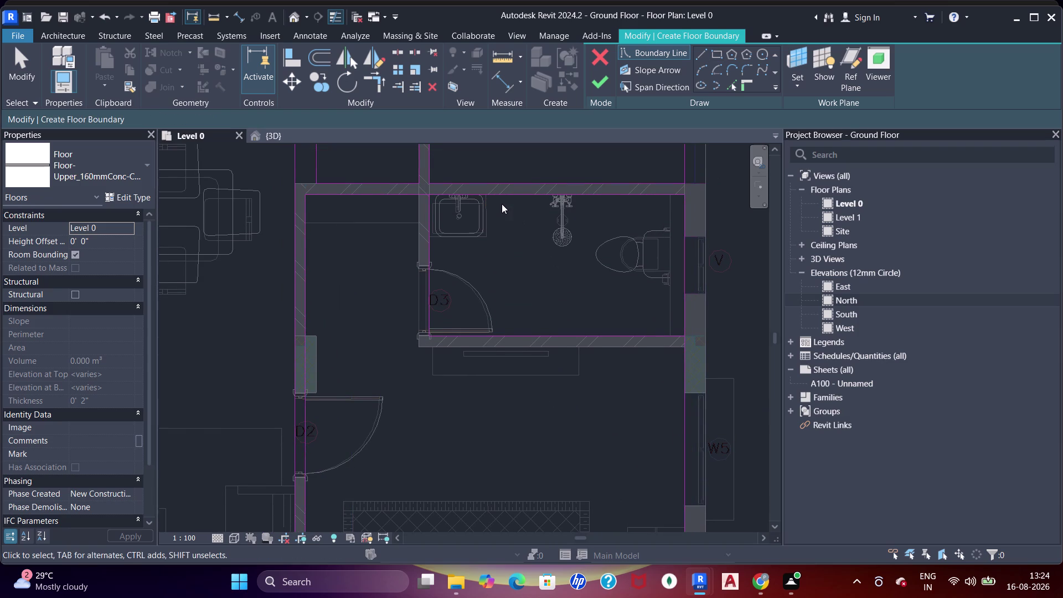
click(490, 193)
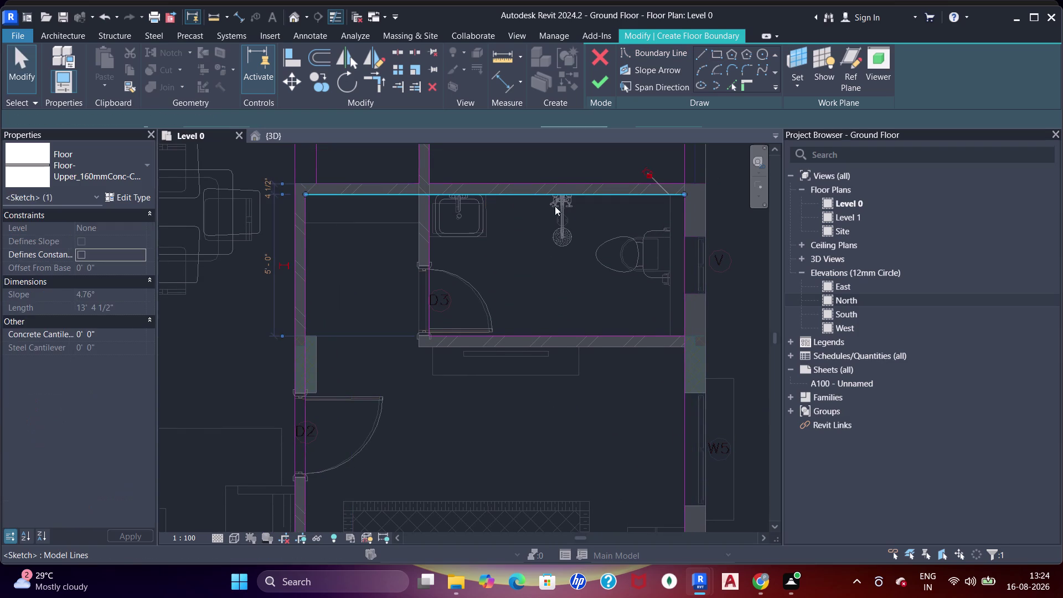
key(Delete)
click(689, 402)
Delete a stray line, then pick the bathroom top wall and wall left of D3 as boundary.
key(Delete)
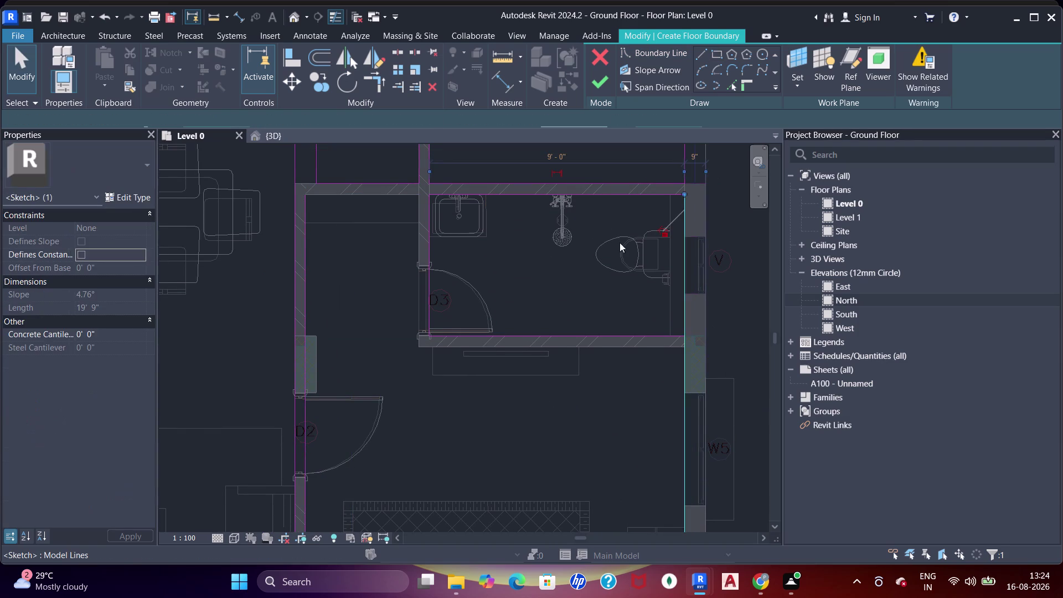
click(732, 87)
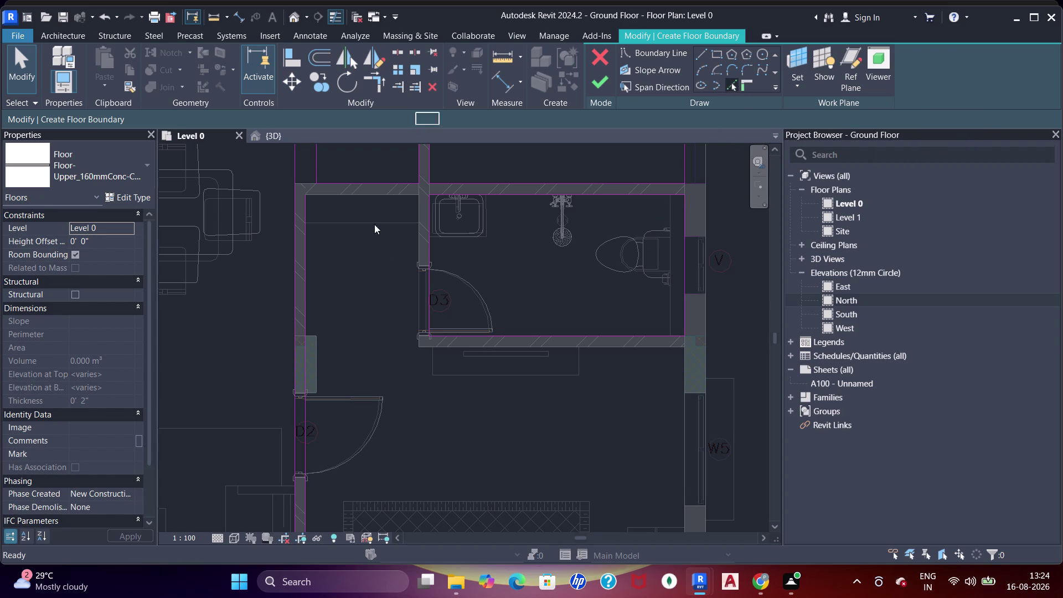
click(371, 194)
click(414, 240)
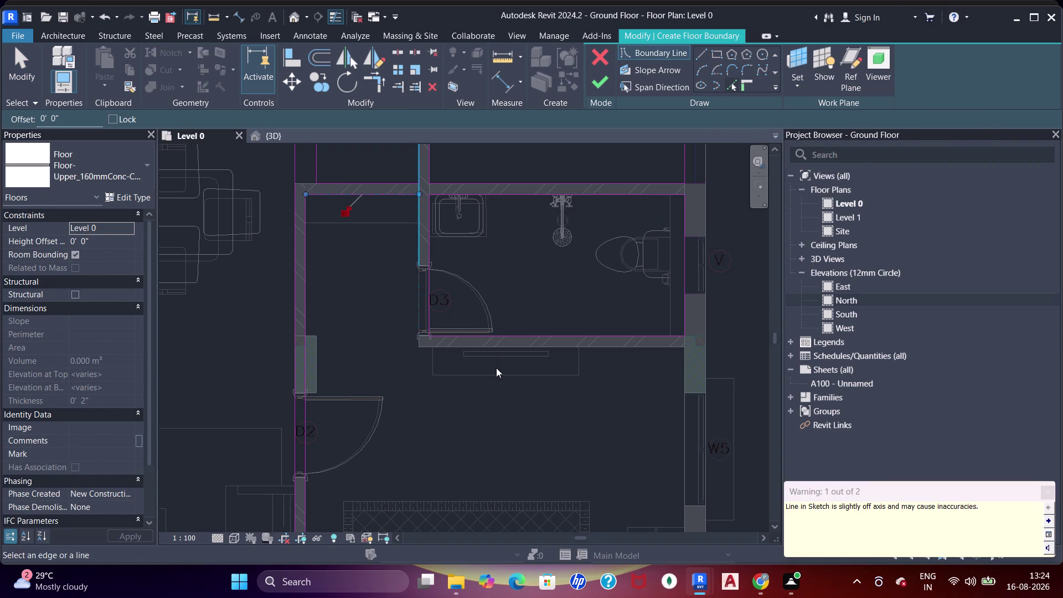
click(488, 347)
key(Escape)
key(Escape)
key(Escape)
key(Escape)
Trim boundary lines to a corner and pick the bedroom wall edge beside window W5.
key(t)
key(r)
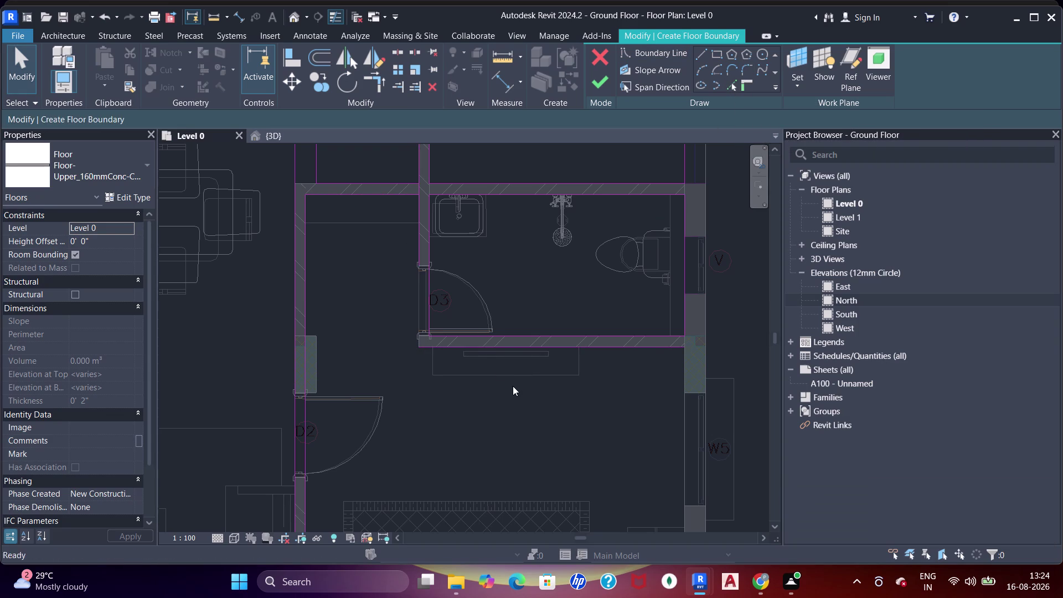
click(395, 194)
click(415, 215)
drag(419, 238, 417, 238)
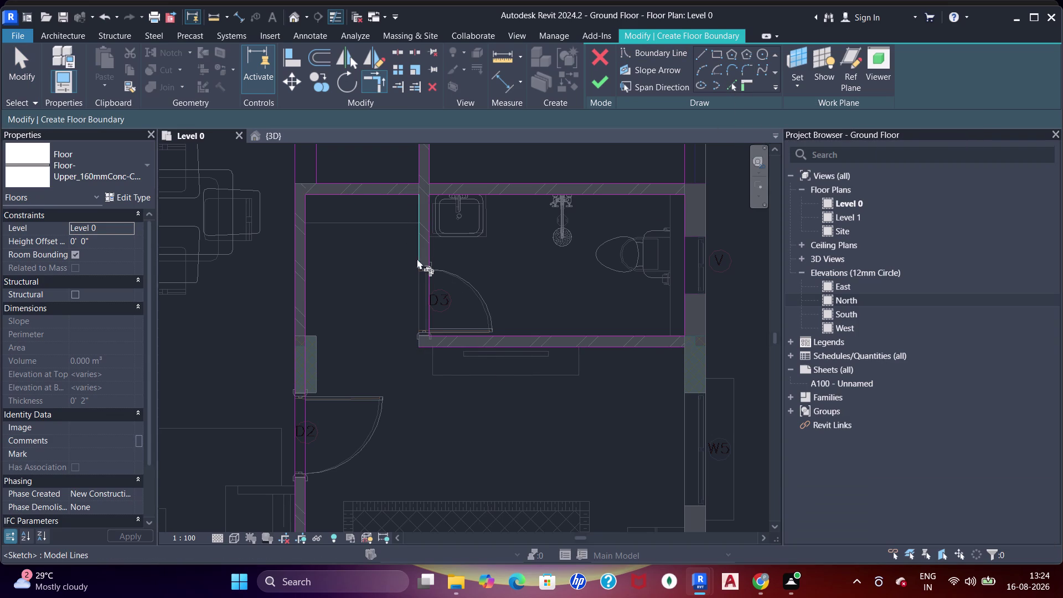
drag(417, 238, 412, 246)
click(446, 351)
middle_drag(567, 387, 479, 273)
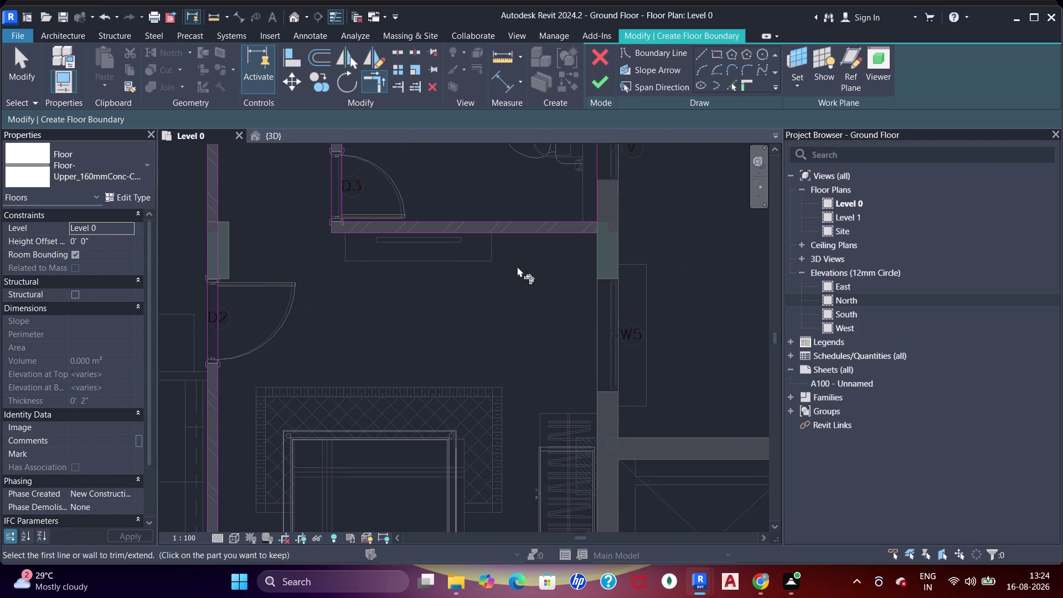
click(539, 233)
middle_drag(563, 383, 555, 284)
scroll(down, 3)
middle_drag(584, 365, 585, 338)
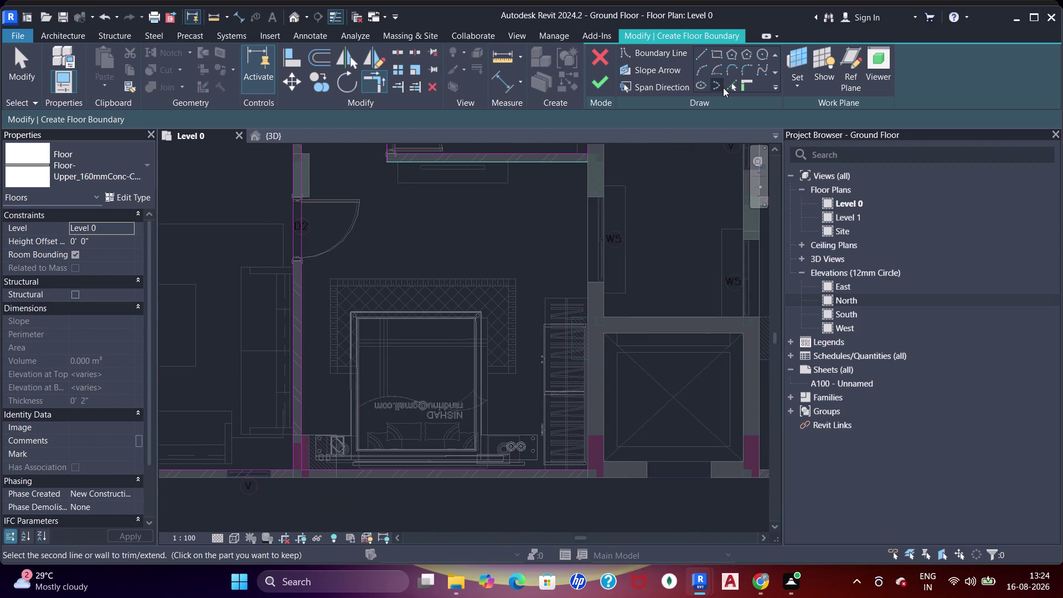
click(729, 88)
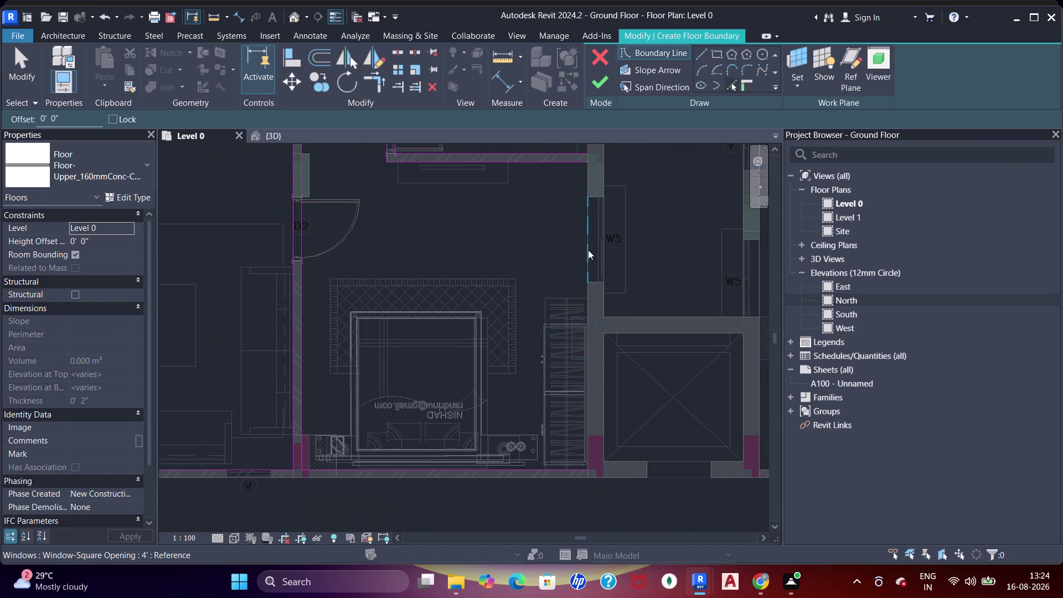
click(588, 250)
Trim the boundary line above W5 to the corner and to the bedroom's bottom corner.
key(Escape)
key(Escape)
key(r)
key(Escape)
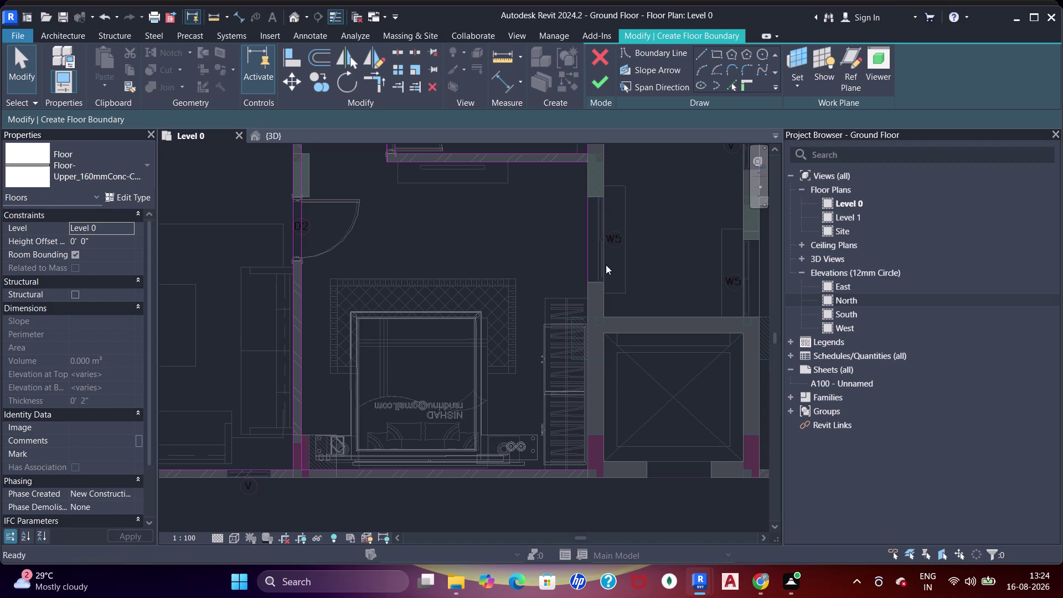
key(Escape)
key(t)
key(r)
click(574, 160)
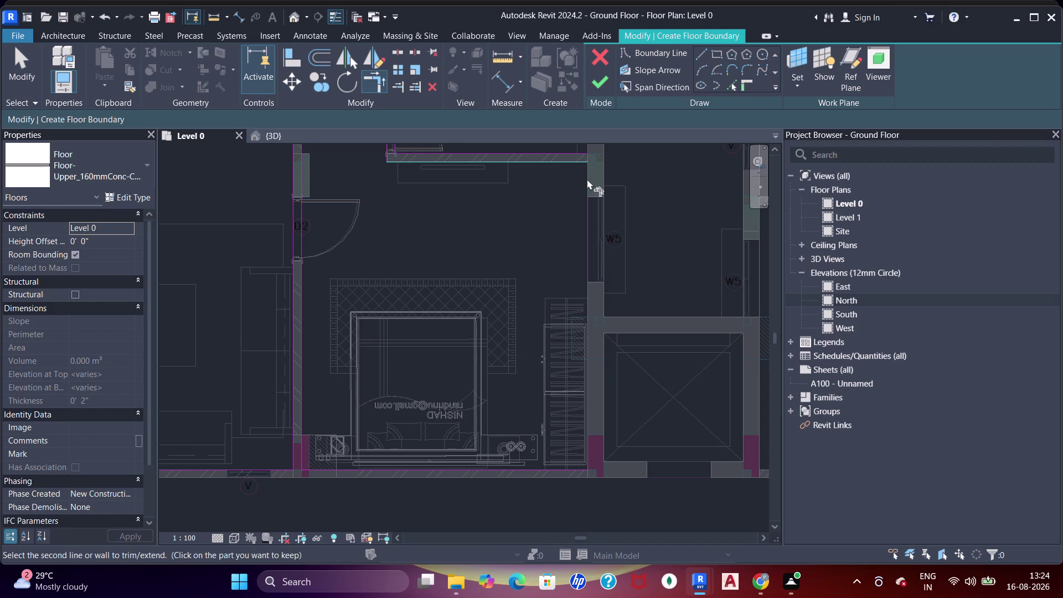
click(584, 205)
click(584, 234)
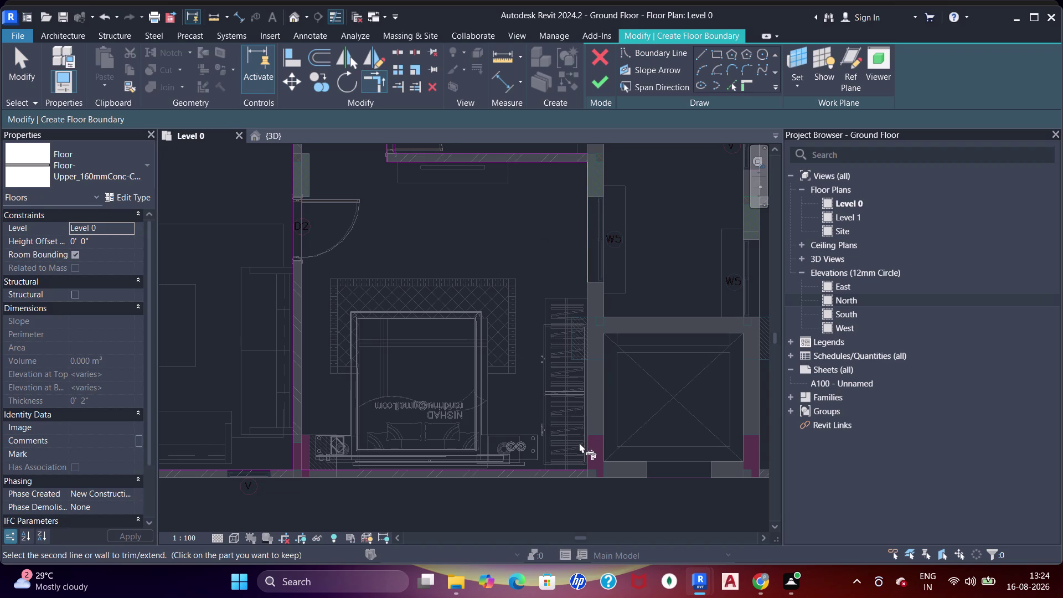
click(570, 467)
Pan across the plan to review the apartment, neighbouring bathrooms and right-hand apartment.
scroll(down, 3)
middle_drag(471, 306, 483, 367)
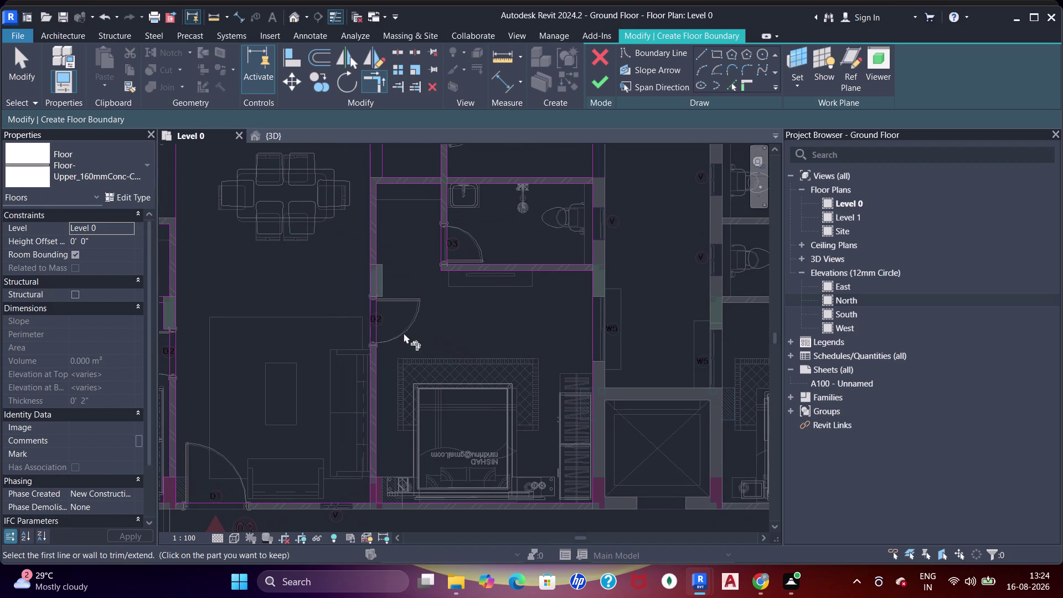
middle_drag(404, 284, 406, 298)
middle_drag(460, 327, 338, 353)
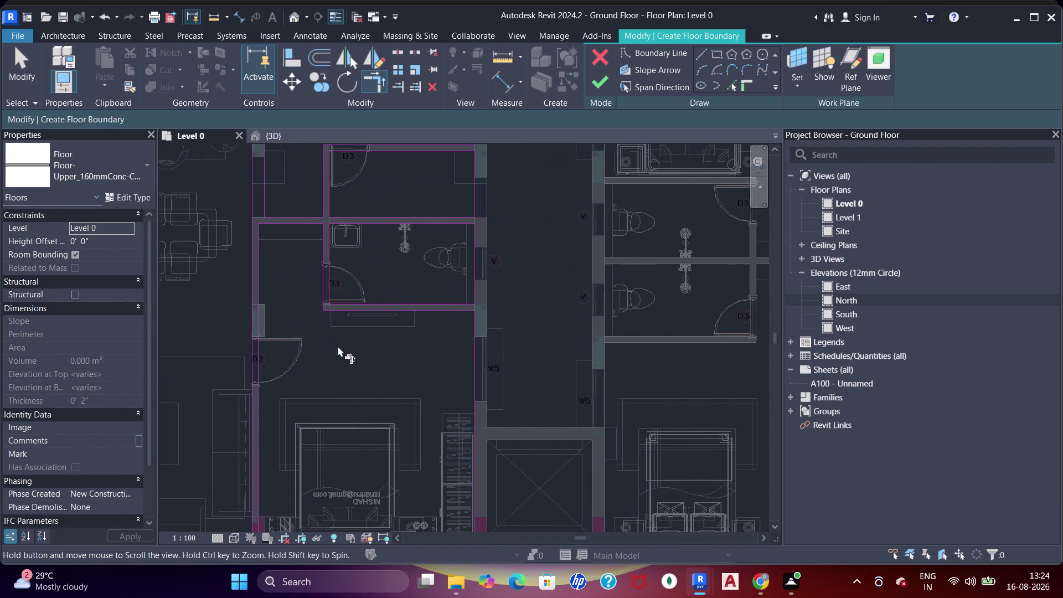
middle_drag(523, 323, 518, 334)
click(717, 52)
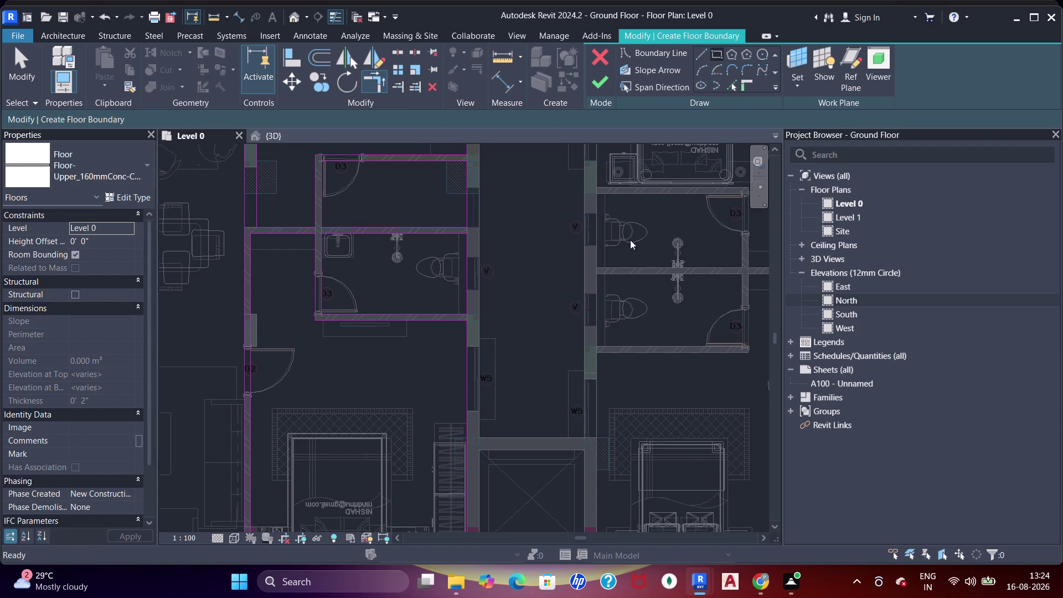
middle_drag(629, 240, 602, 127)
middle_drag(574, 268, 572, 174)
scroll(up, 3)
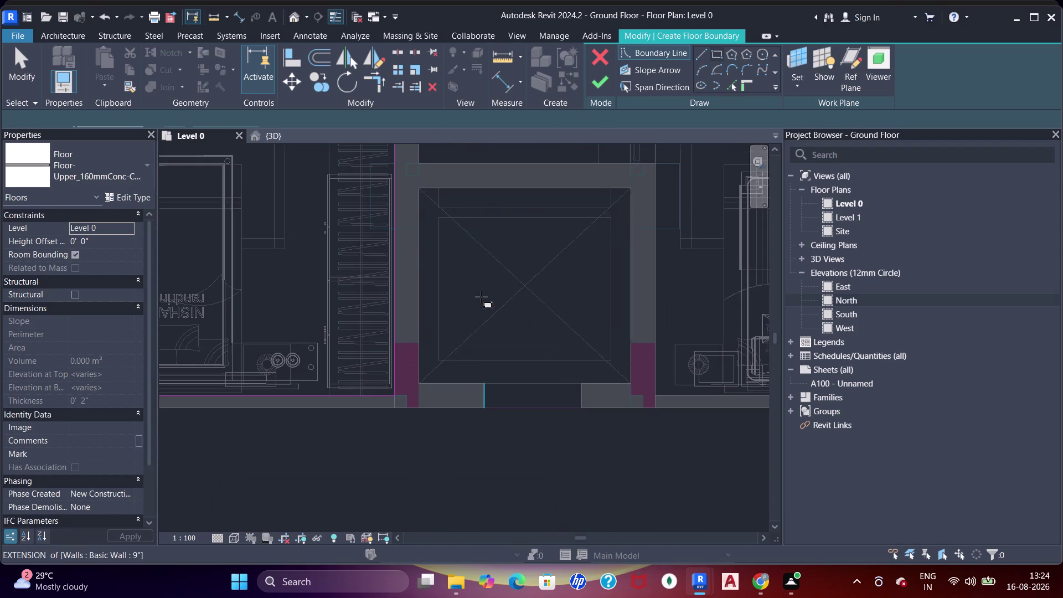
Sketch a rectangular boundary from the wall corner near W2 down to the lift wall.
middle_drag(524, 180, 483, 305)
scroll(down, 3)
middle_drag(484, 237, 483, 388)
scroll(down, 3)
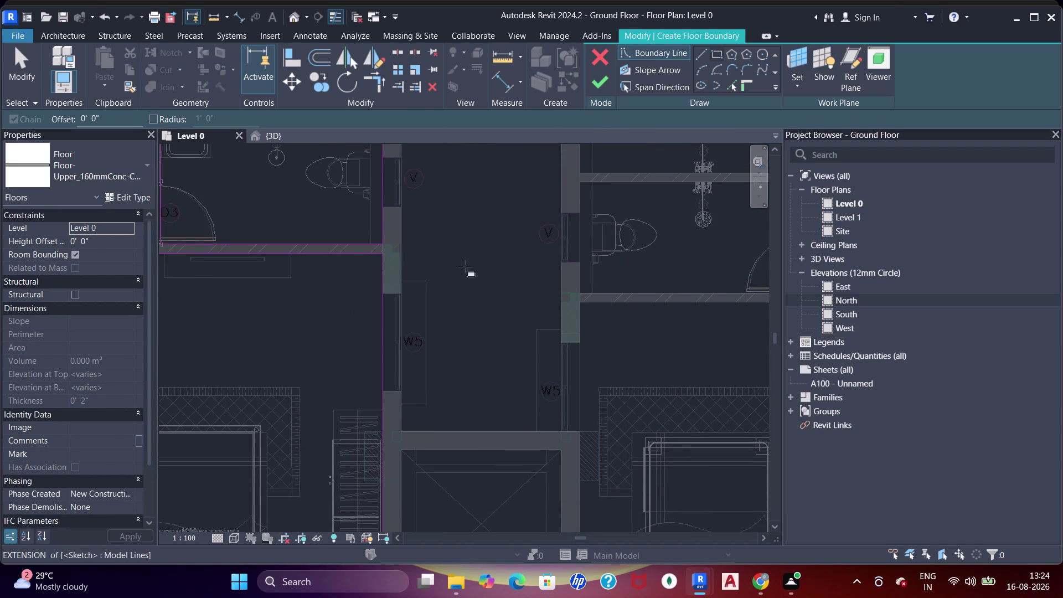
middle_drag(464, 273, 441, 366)
middle_drag(443, 237, 449, 379)
middle_drag(444, 274, 447, 295)
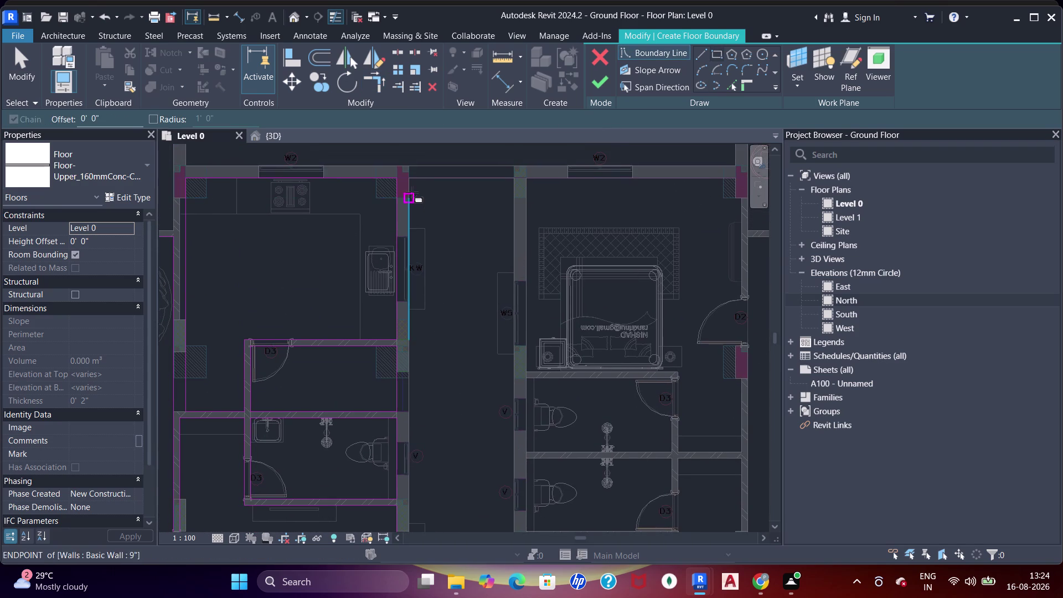
click(414, 184)
middle_drag(516, 467, 483, 224)
middle_drag(483, 448, 494, 340)
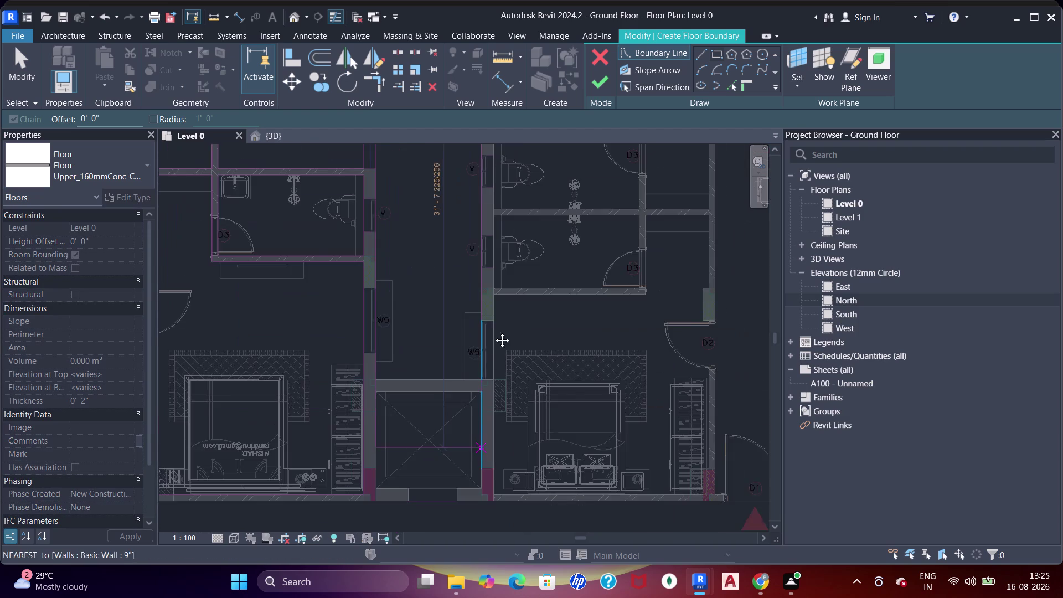
middle_drag(494, 340, 496, 254)
scroll(up, 3)
scroll(up, 3)
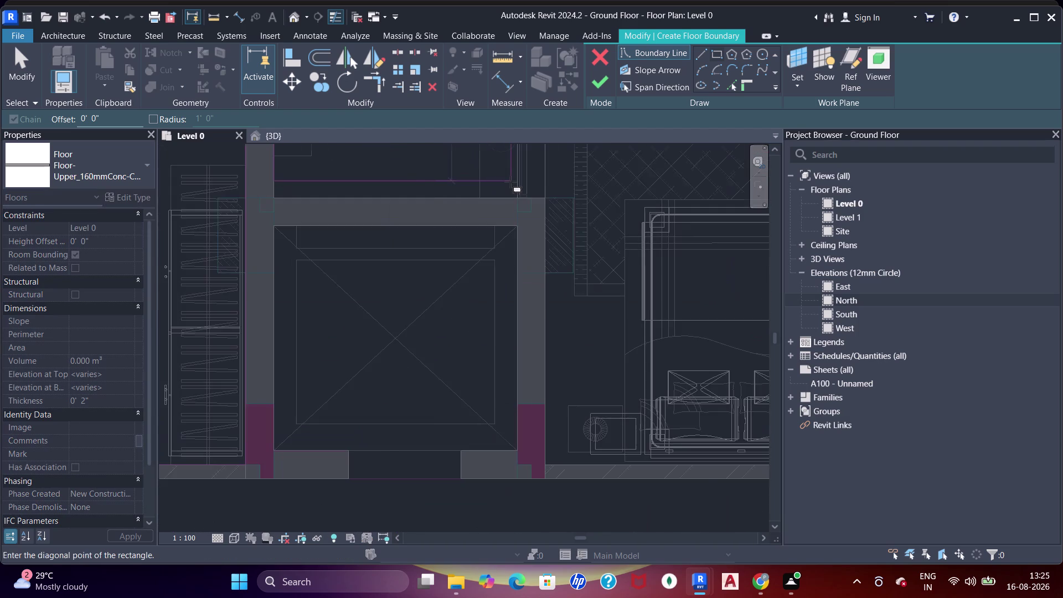
scroll(up, 3)
click(523, 209)
Sketch another rectangle from the bathroom corner to door D3's wall edge.
scroll(down, 3)
middle_drag(509, 208, 492, 360)
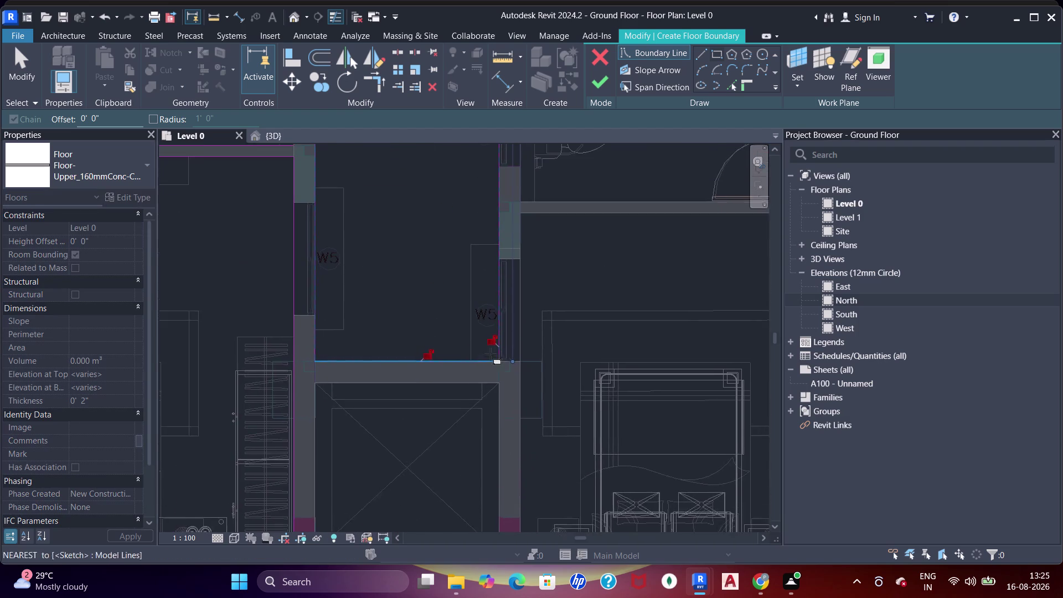
scroll(down, 3)
middle_drag(504, 273, 380, 357)
key(Escape)
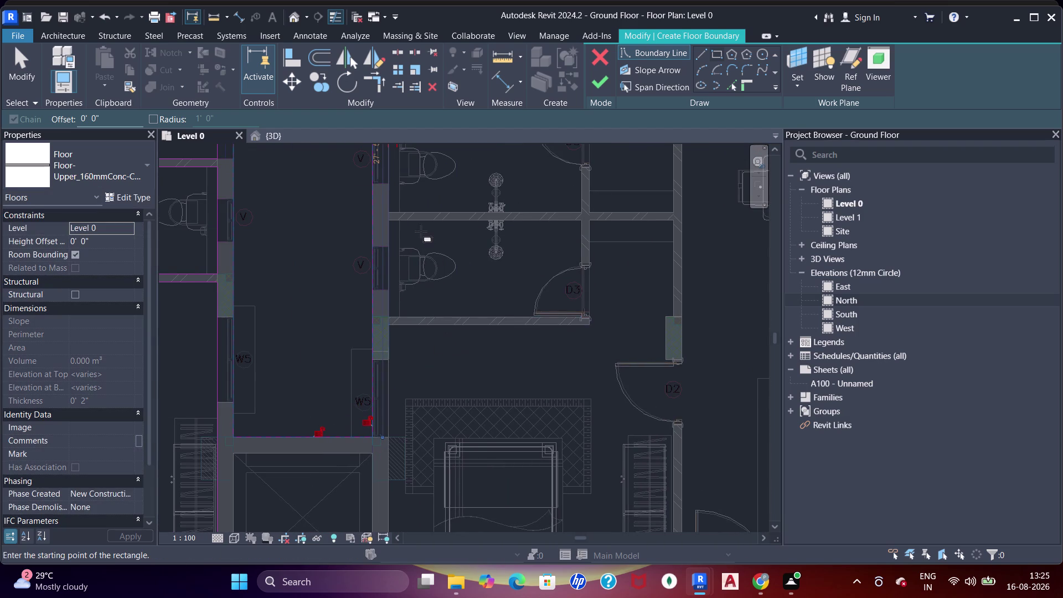
scroll(up, 3)
click(371, 218)
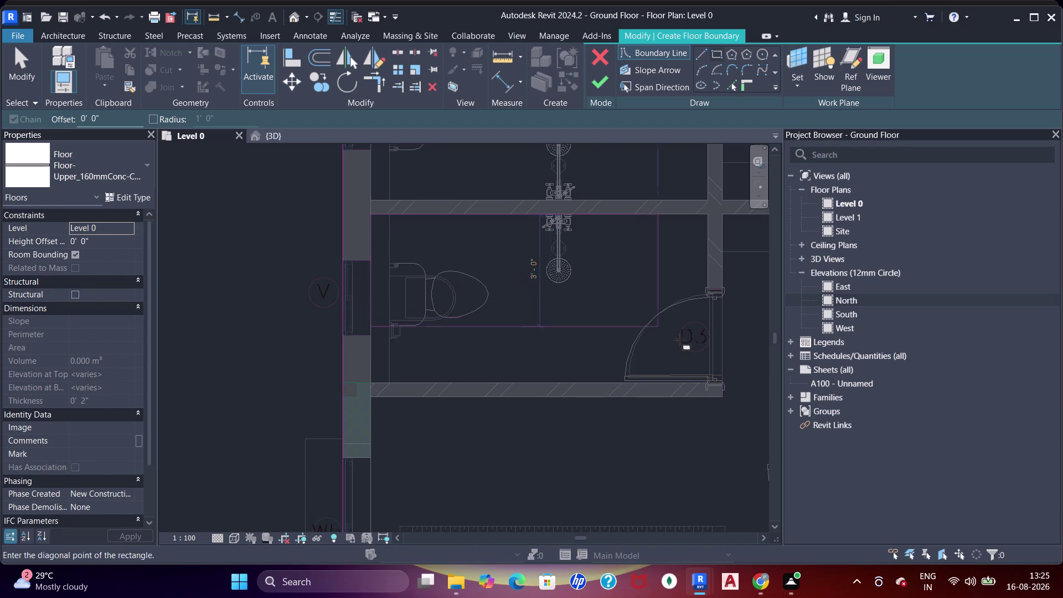
scroll(up, 3)
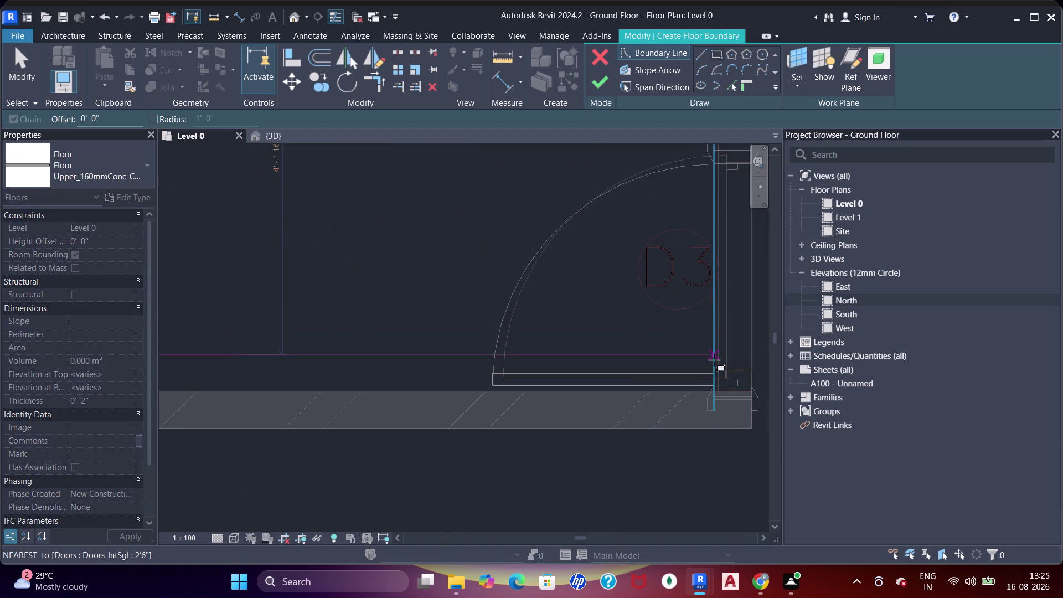
click(718, 394)
Place boundary line points along the bathroom walls beside the shower and upper wall.
scroll(down, 3)
middle_drag(591, 231, 595, 380)
scroll(up, 3)
middle_drag(489, 283, 501, 366)
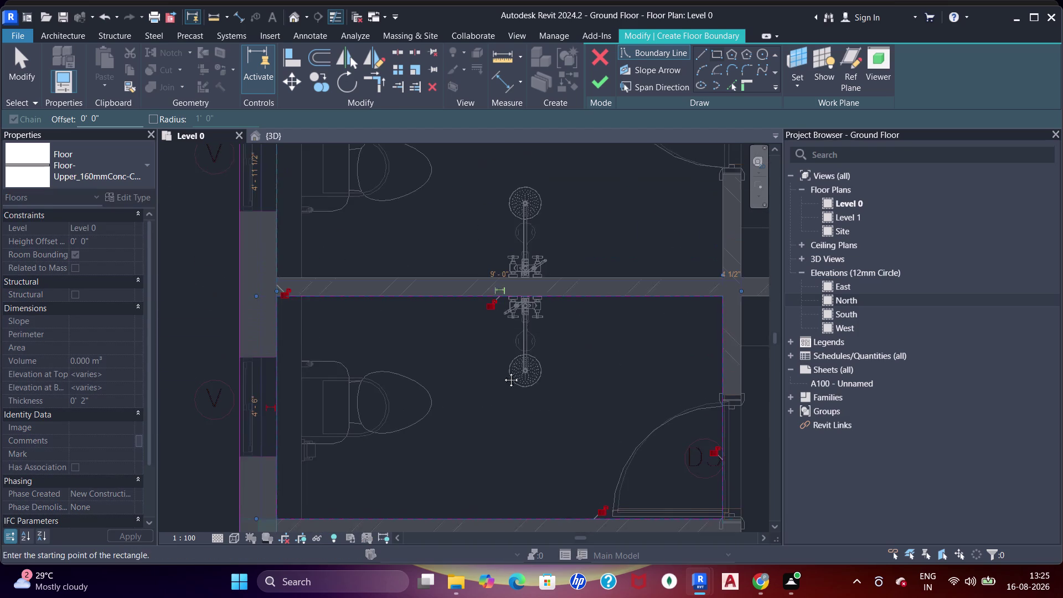
middle_drag(501, 367, 503, 372)
scroll(down, 3)
middle_drag(438, 237, 429, 325)
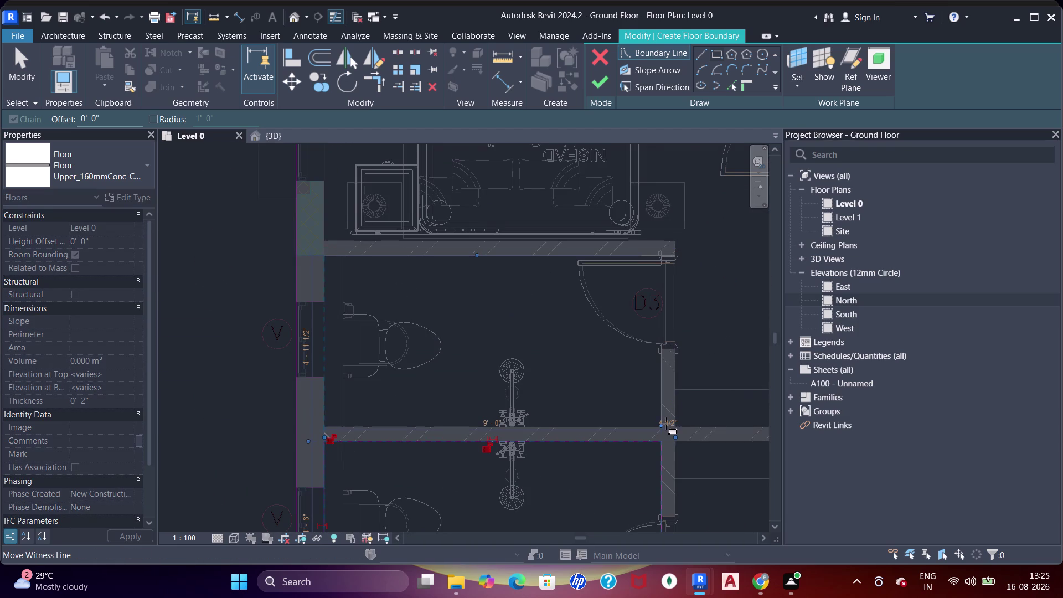
scroll(up, 3)
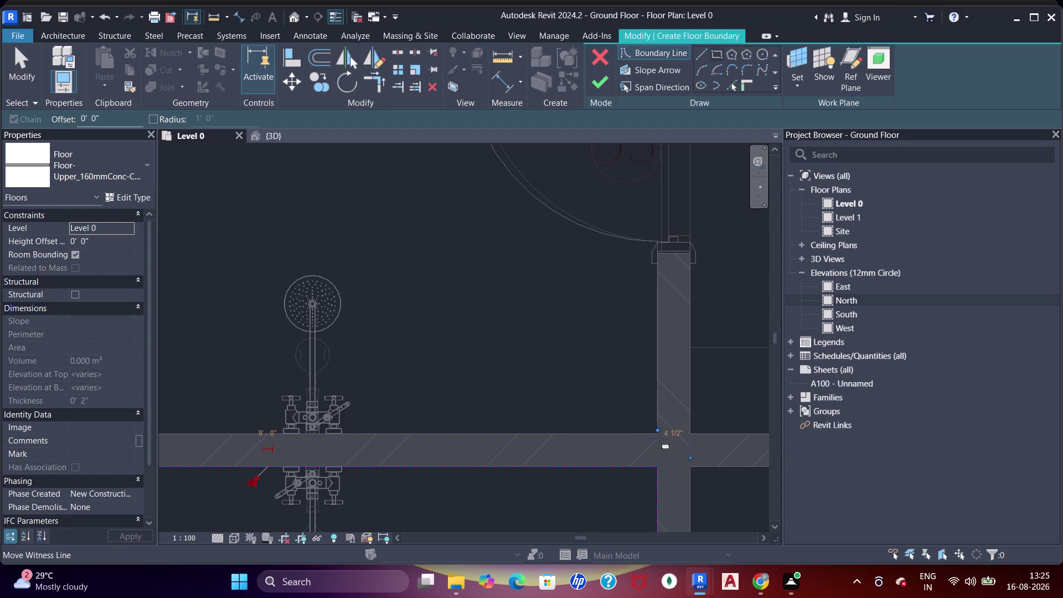
scroll(up, 3)
click(660, 430)
scroll(down, 3)
middle_drag(473, 293, 563, 343)
scroll(down, 3)
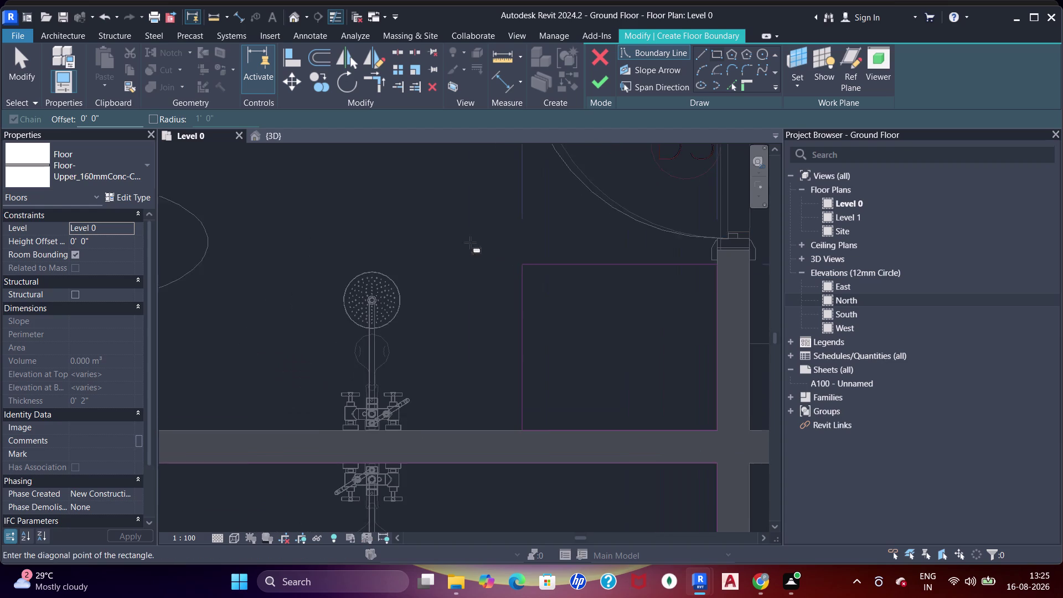
middle_drag(470, 253, 588, 327)
click(305, 208)
Draw a boundary line from the bedroom's top wall corner to the wall extension near door D2.
scroll(down, 3)
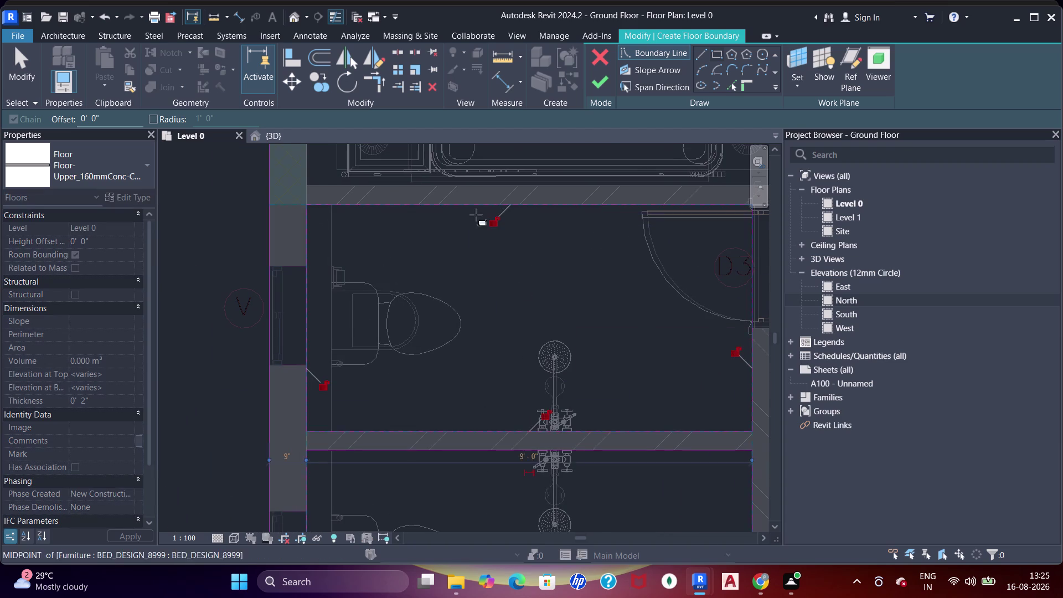
middle_drag(470, 234, 416, 352)
scroll(down, 3)
middle_drag(461, 297, 463, 367)
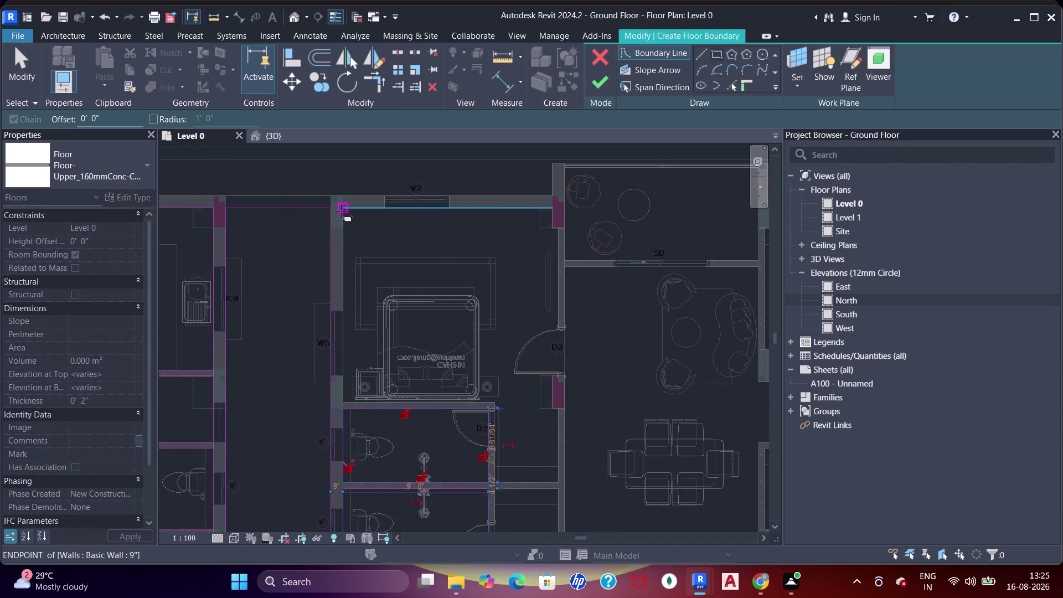
click(341, 211)
scroll(up, 3)
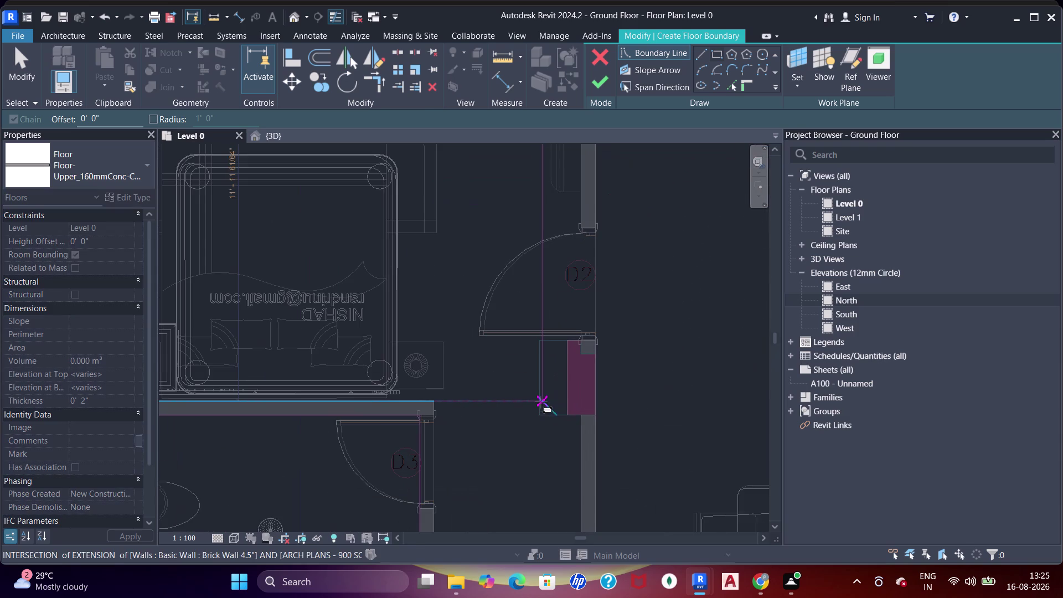
middle_drag(541, 401, 540, 352)
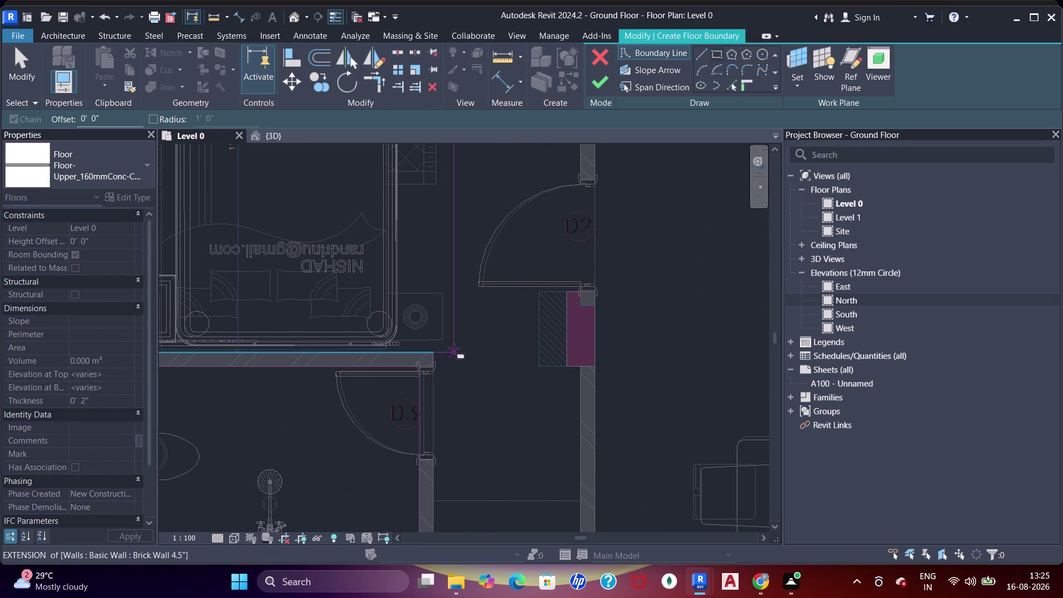
click(456, 349)
scroll(down, 3)
middle_drag(476, 339, 473, 389)
middle_drag(484, 288, 484, 326)
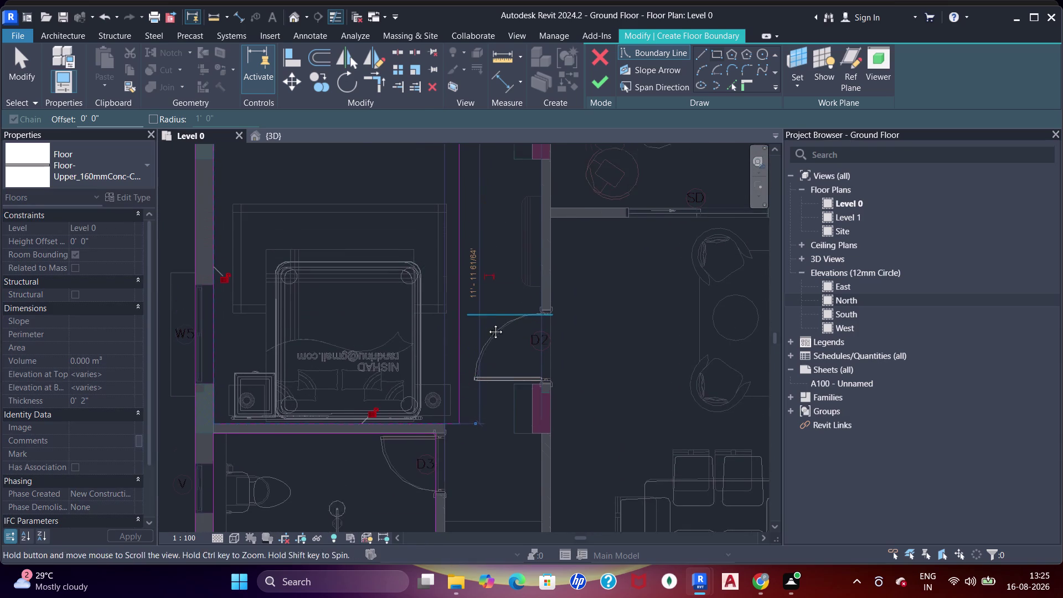
middle_drag(484, 326, 485, 326)
key(Escape)
Exit line drawing and delete the stray vertical boundary line.
key(Escape)
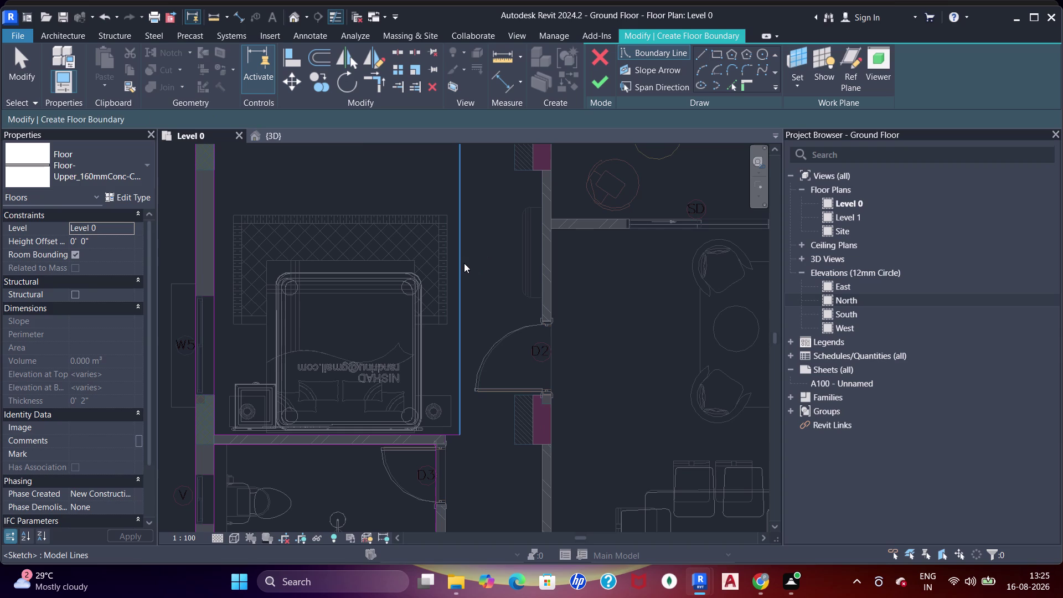
key(F1)
click(463, 263)
key(Delete)
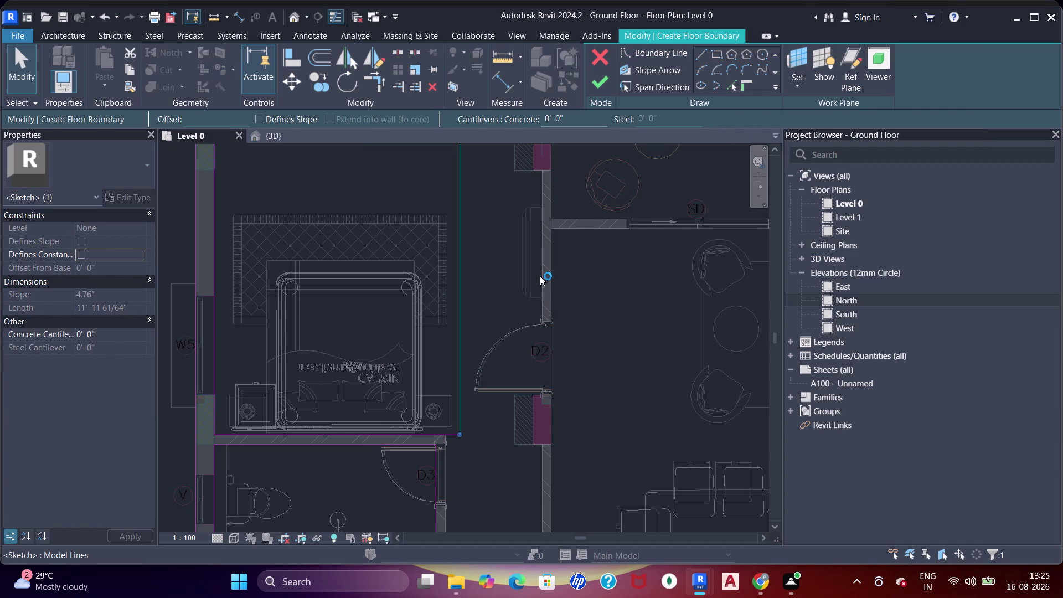
key(Delete)
click(462, 288)
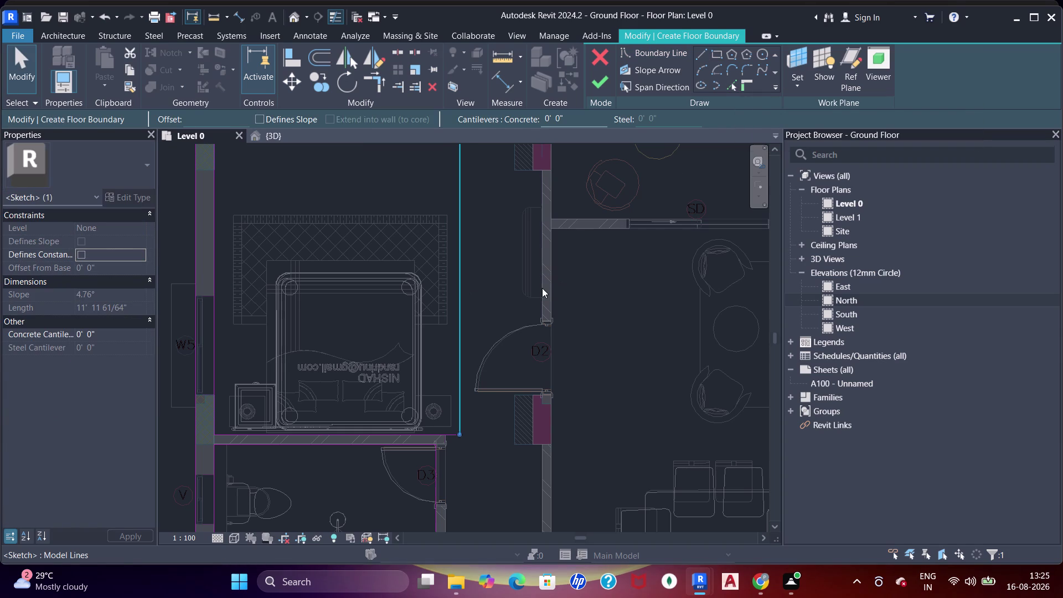
key(Delete)
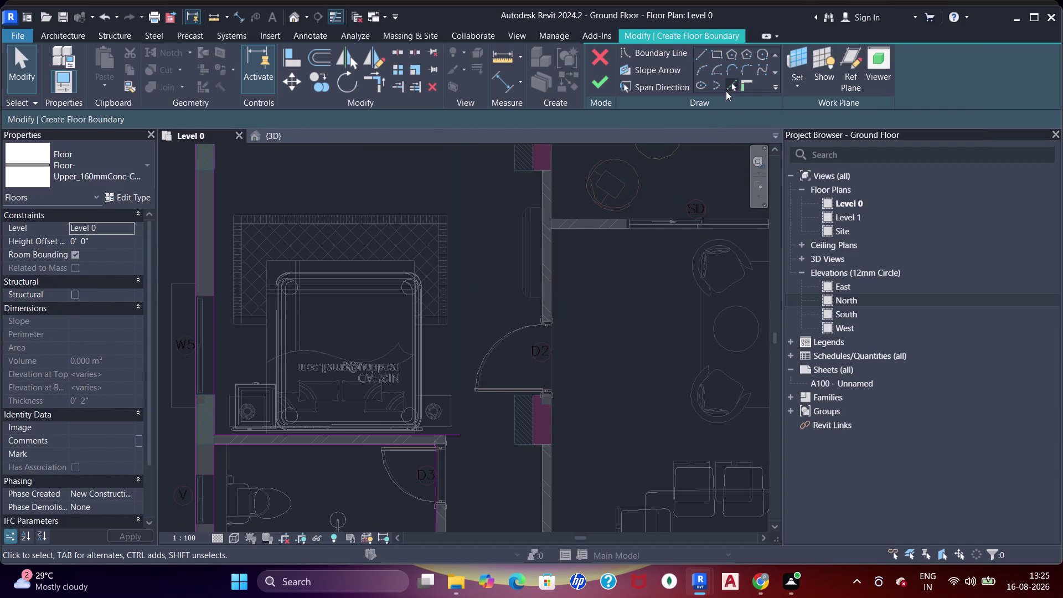
Pick the bathroom wall faces as new boundary lines with Pick Lines.
click(726, 89)
middle_drag(450, 448, 453, 338)
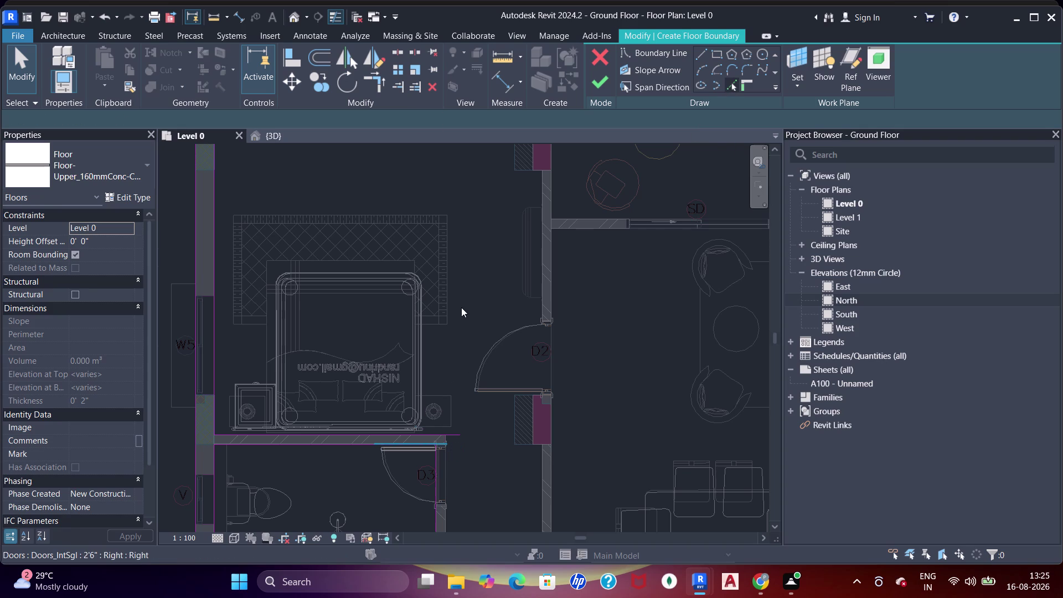
click(447, 417)
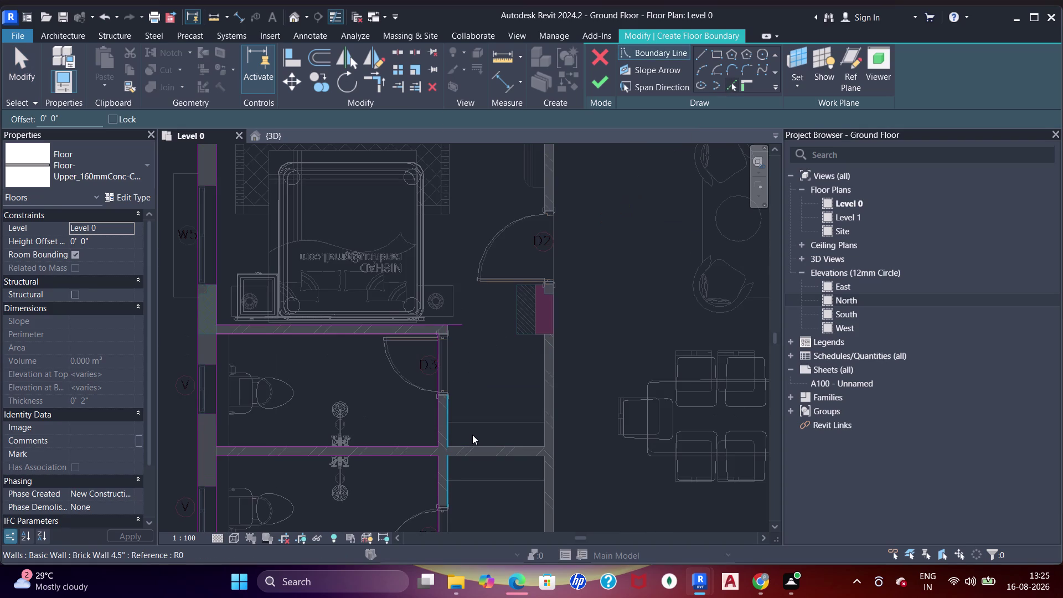
click(482, 445)
click(546, 380)
middle_drag(527, 361, 525, 370)
key(Escape)
key(Escape)
key(Escape)
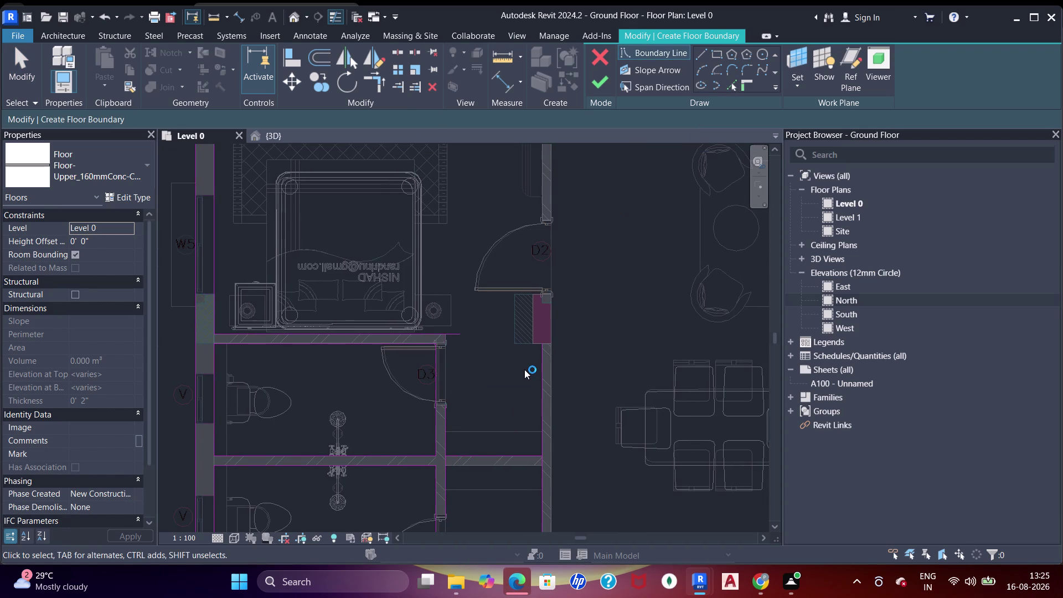
Join the upper and lower bathroom wall lines into corners with Trim/Extend to Corner.
key(r)
click(416, 327)
click(443, 413)
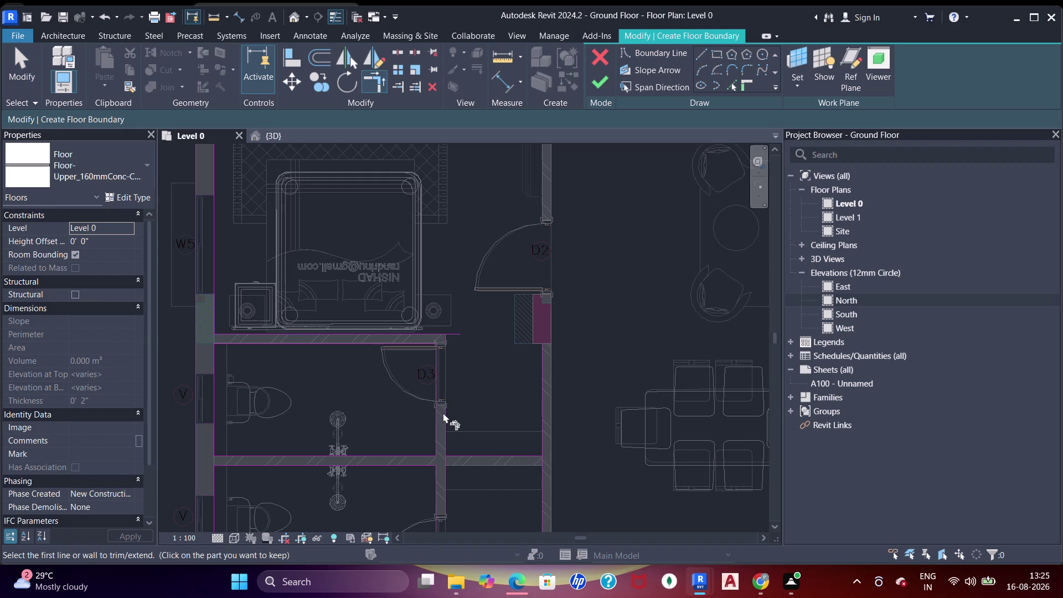
click(440, 333)
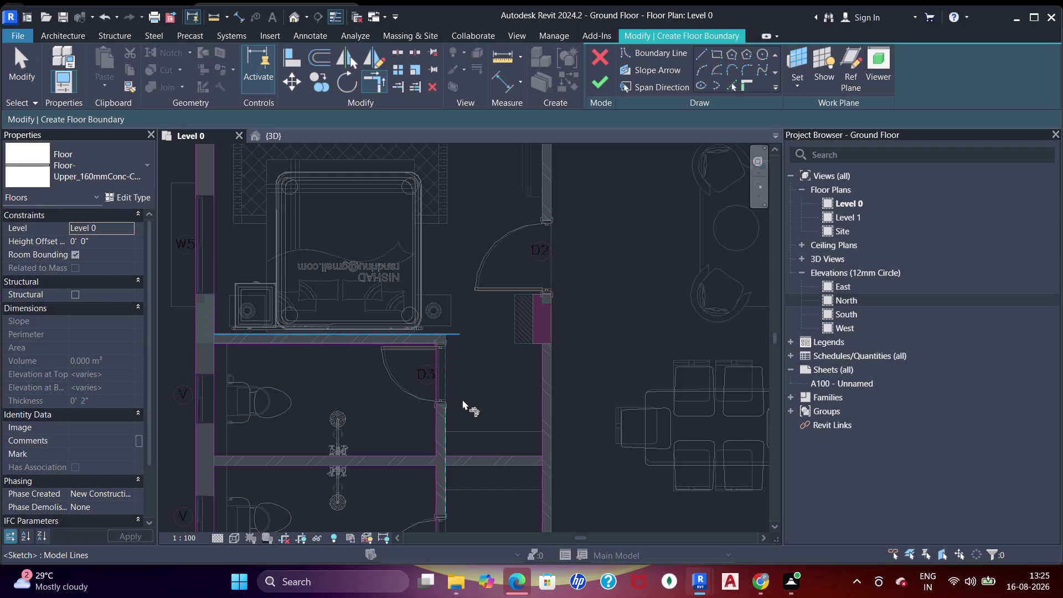
click(444, 430)
click(463, 452)
click(513, 454)
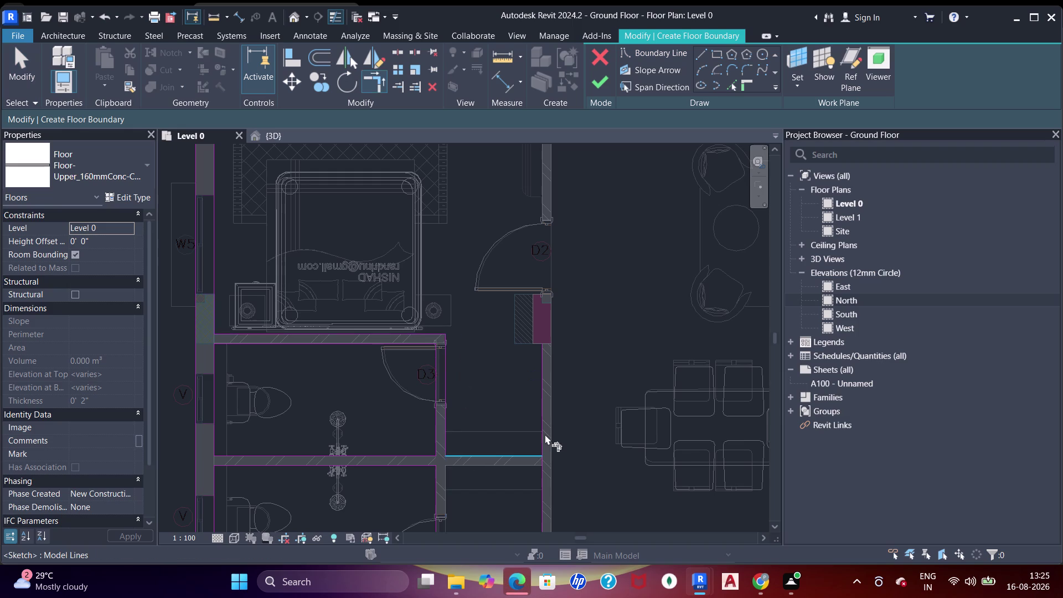
click(545, 432)
Pick the column edge, door D2's leading face and its opening edge as boundary lines.
middle_drag(510, 372, 522, 405)
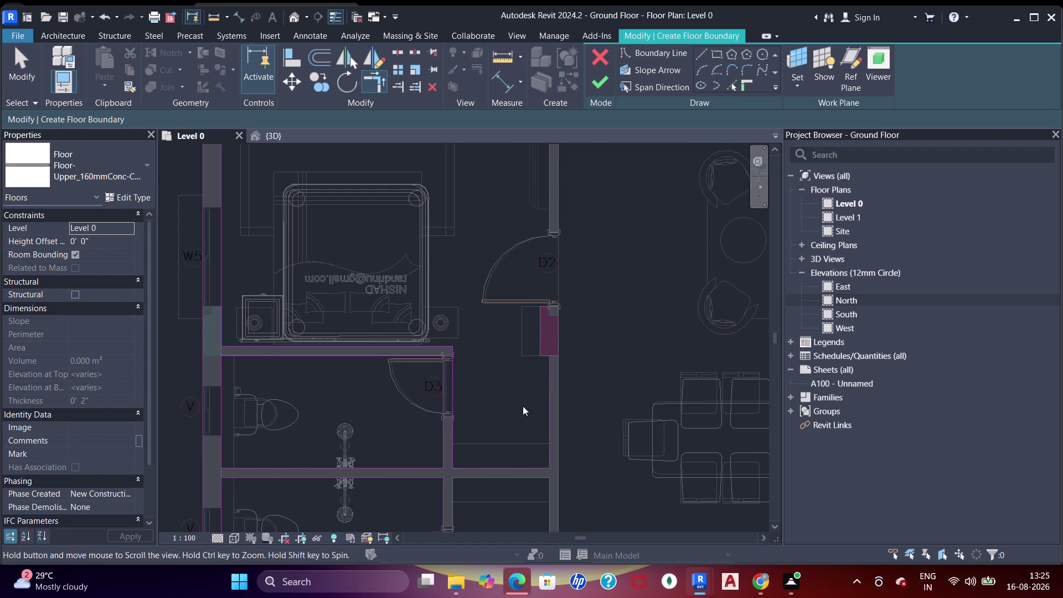
scroll(down, 3)
middle_drag(527, 395, 527, 400)
click(734, 87)
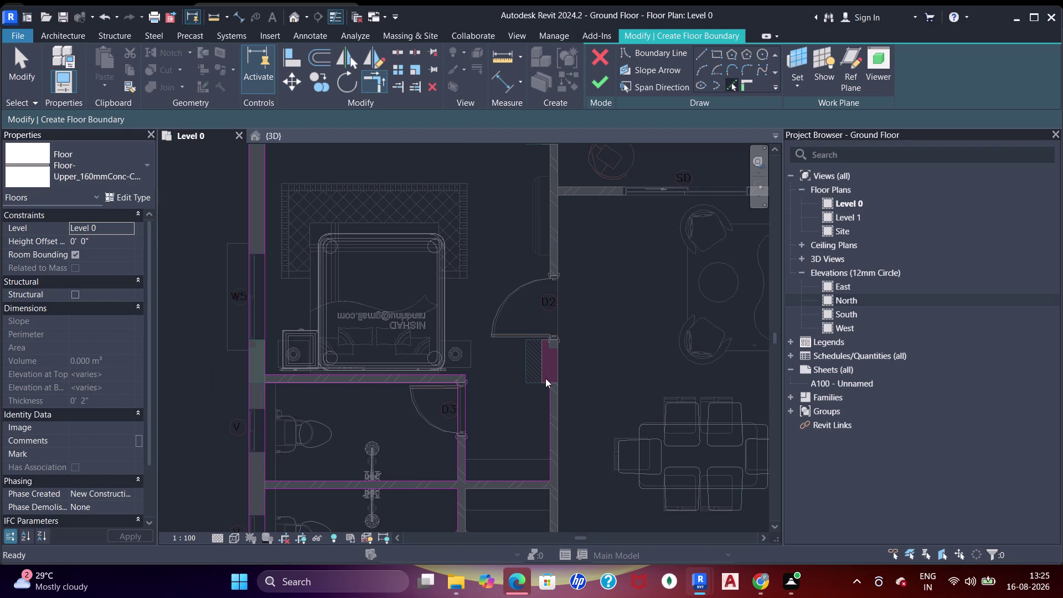
scroll(up, 3)
click(543, 387)
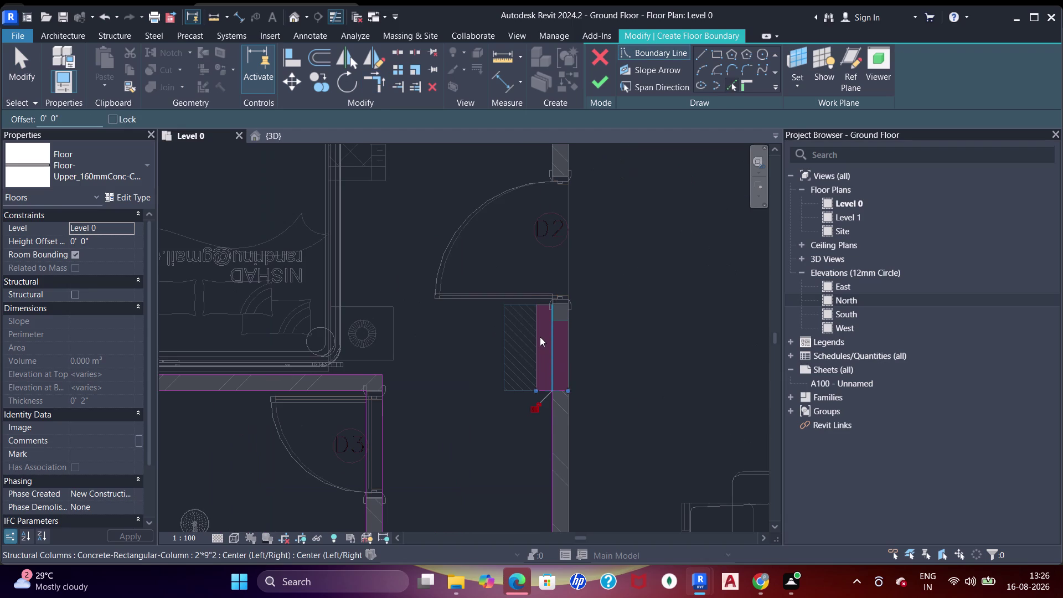
click(540, 336)
middle_drag(526, 301, 516, 346)
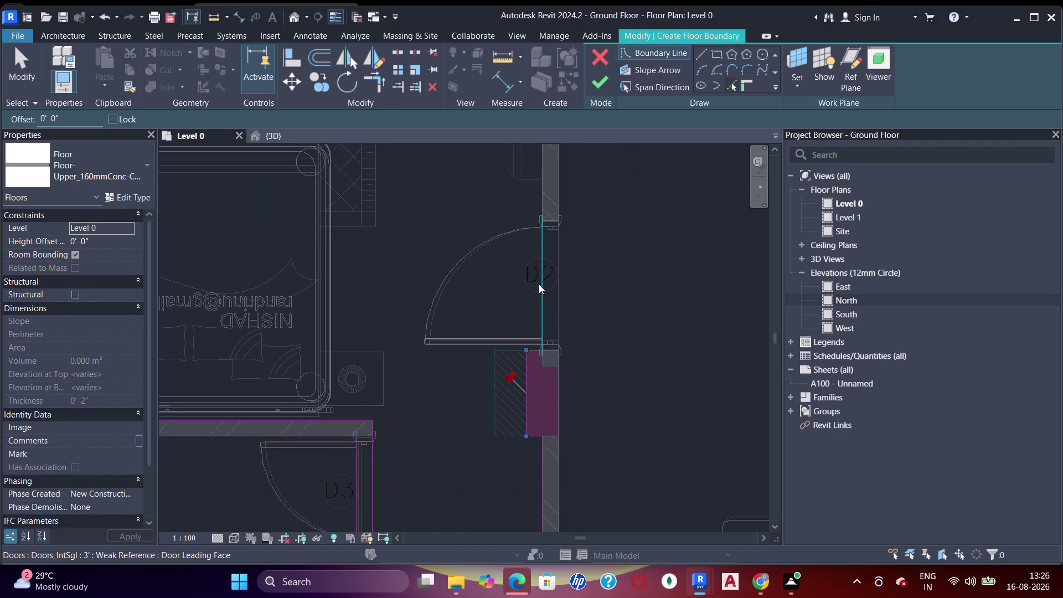
scroll(up, 3)
click(535, 350)
scroll(down, 3)
middle_drag(539, 260, 517, 380)
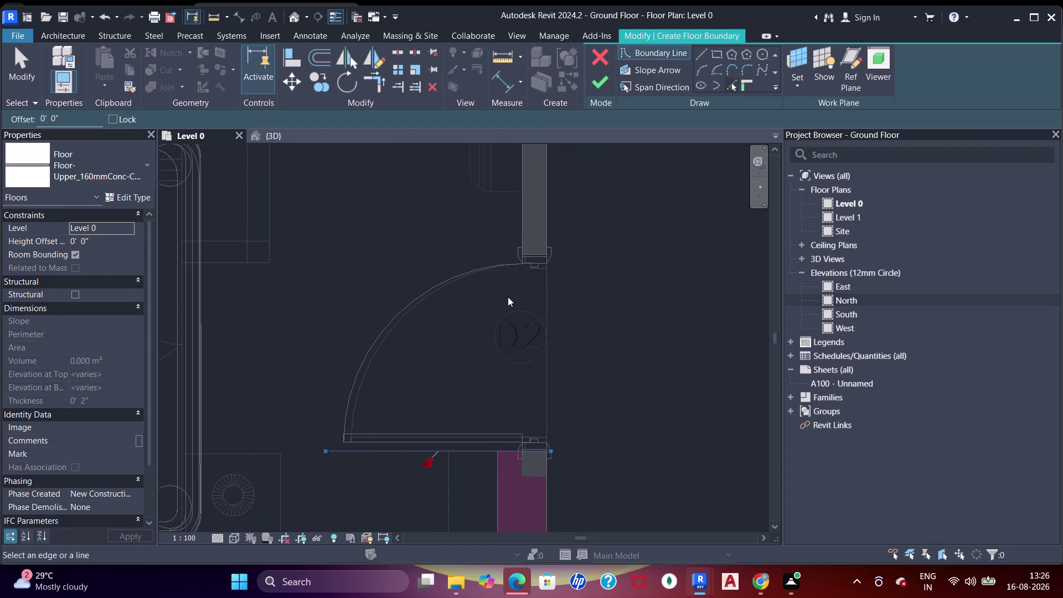
click(525, 216)
Pick the upper column's edges along the top wall as boundary lines.
scroll(down, 3)
middle_drag(514, 226, 527, 337)
scroll(down, 3)
middle_drag(516, 305, 523, 335)
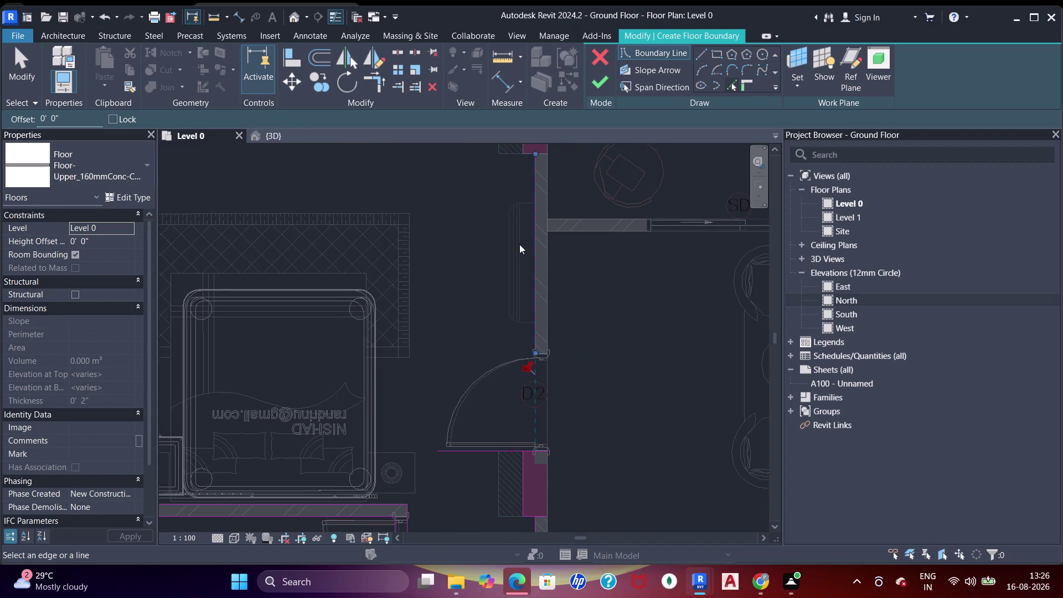
middle_drag(523, 336, 524, 338)
scroll(up, 3)
click(547, 223)
click(539, 204)
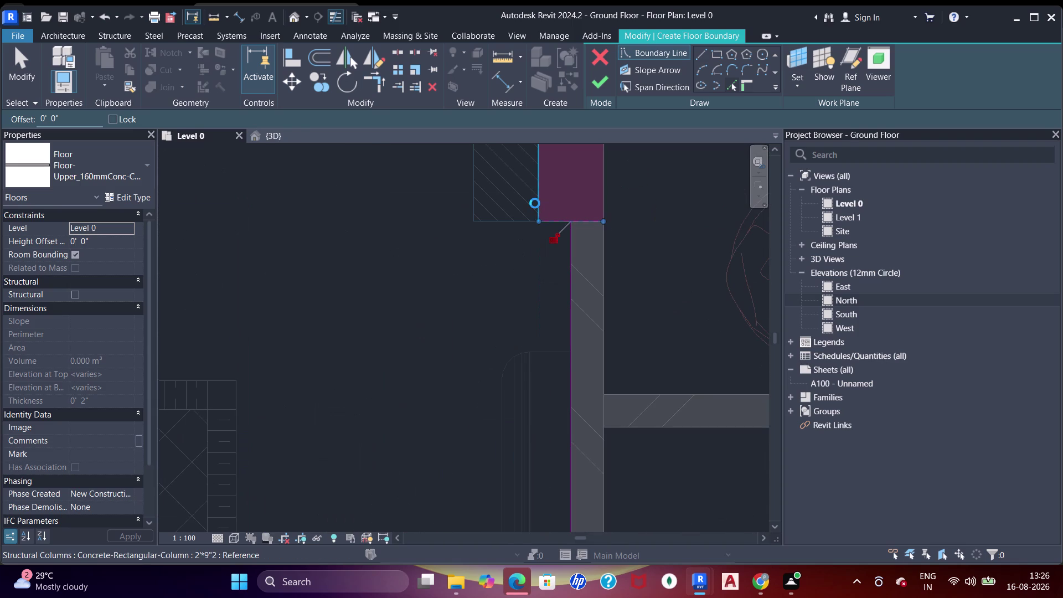
scroll(down, 3)
middle_drag(467, 212, 477, 274)
key(Escape)
key(Escape)
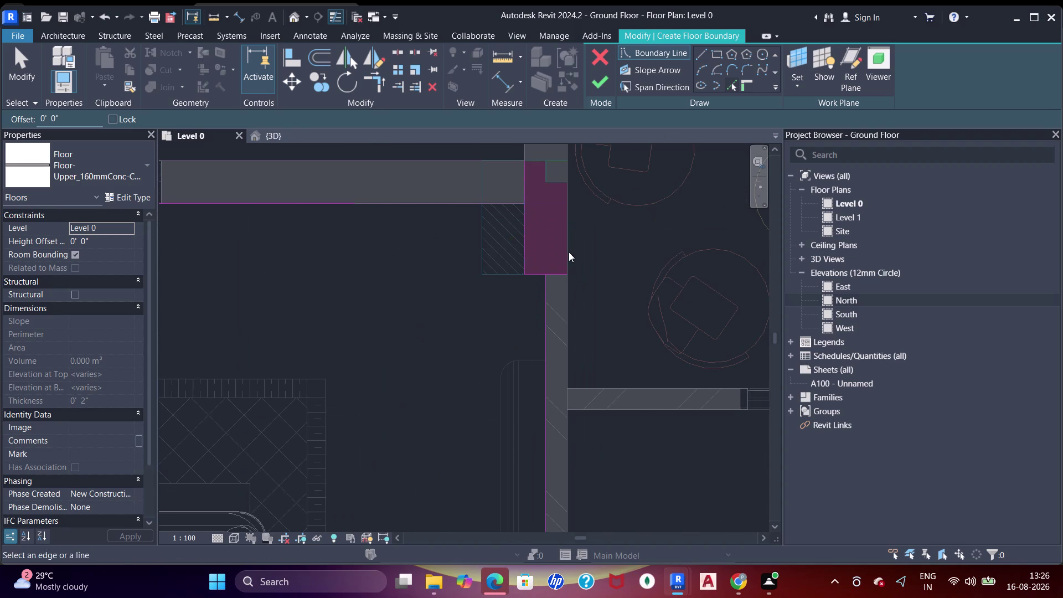
With TR, join the top wall boundary line to the column corner.
text(tr)
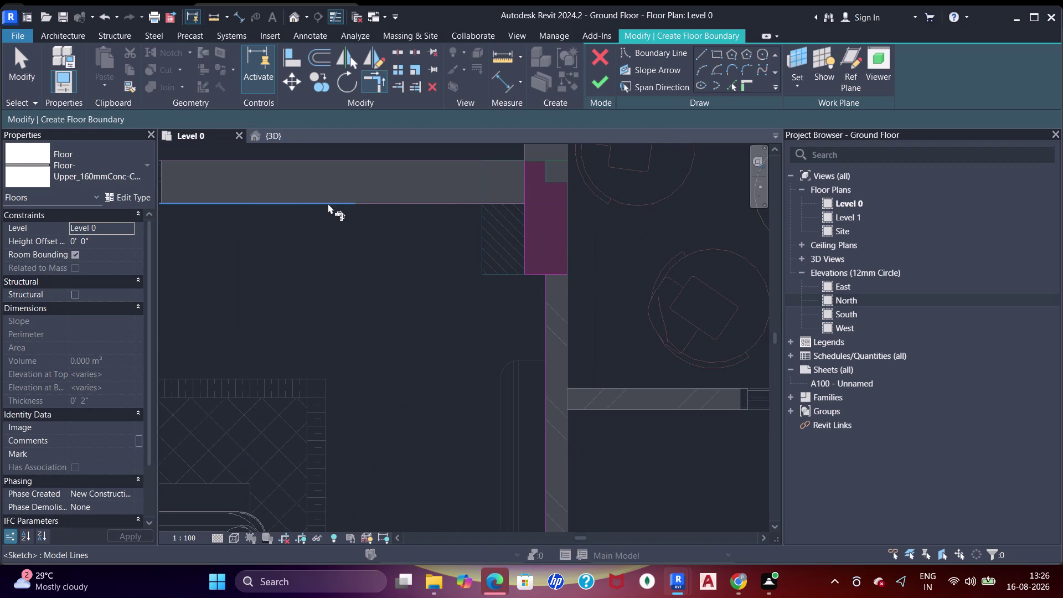
drag(327, 203, 335, 203)
click(524, 220)
click(533, 271)
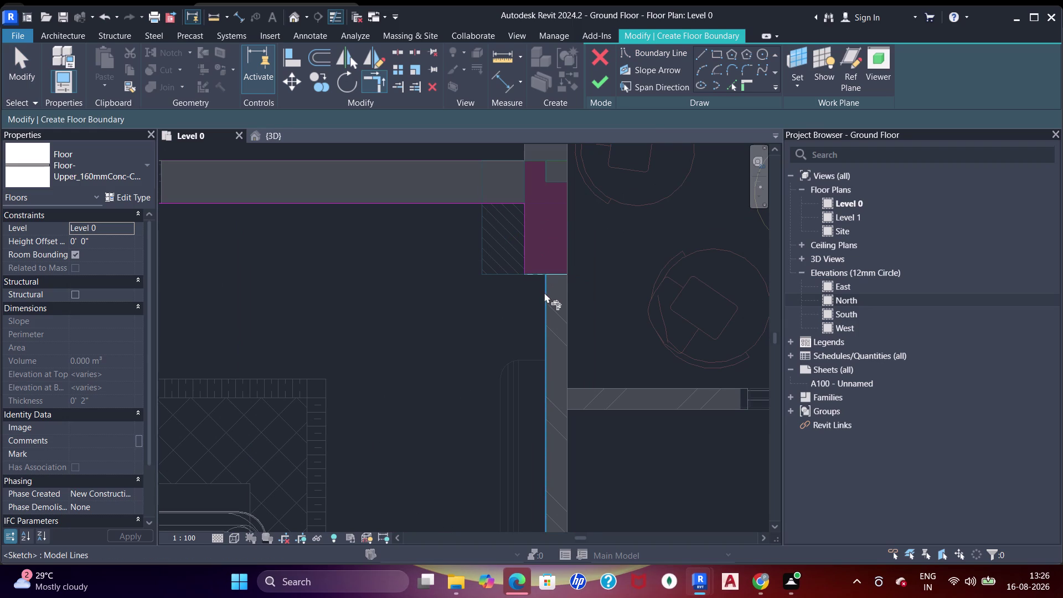
click(544, 292)
Join the vertical wall line and column line at the lower column corner.
scroll(down, 3)
middle_drag(541, 338, 540, 289)
scroll(down, 3)
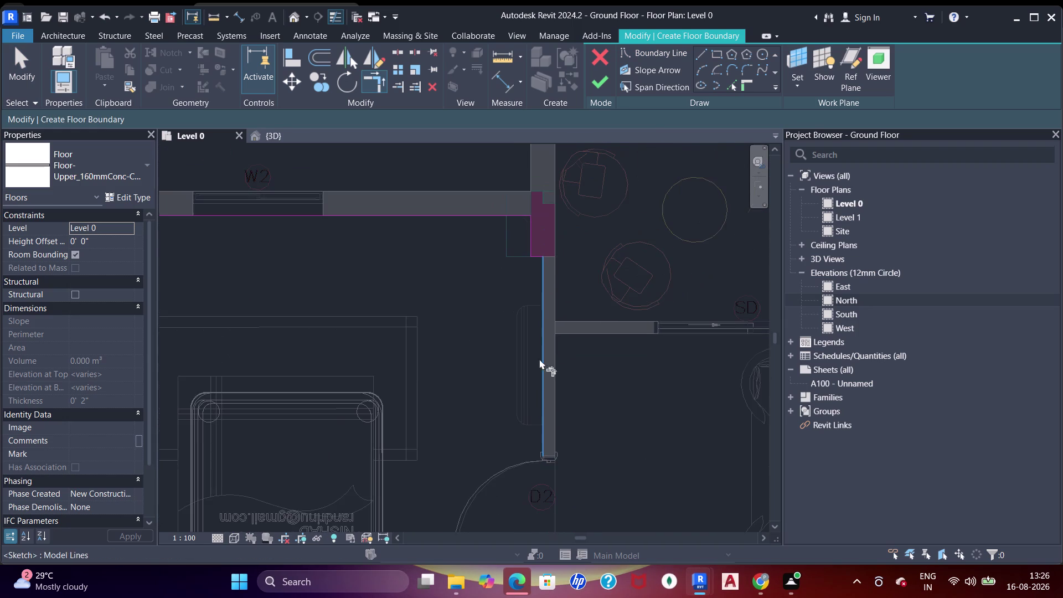
middle_drag(539, 359, 554, 253)
middle_drag(566, 256, 565, 187)
click(555, 247)
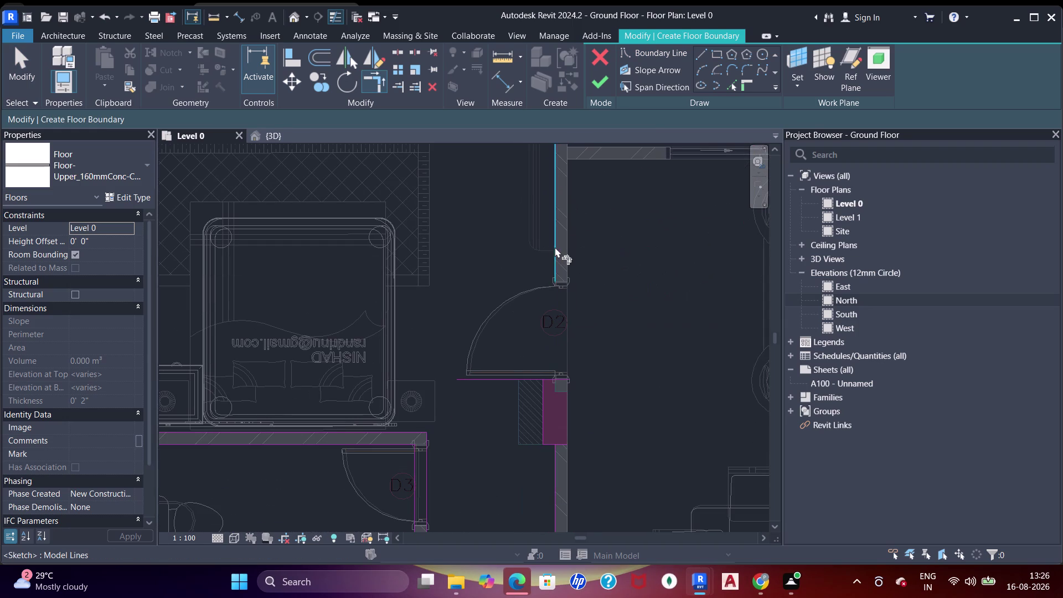
click(549, 379)
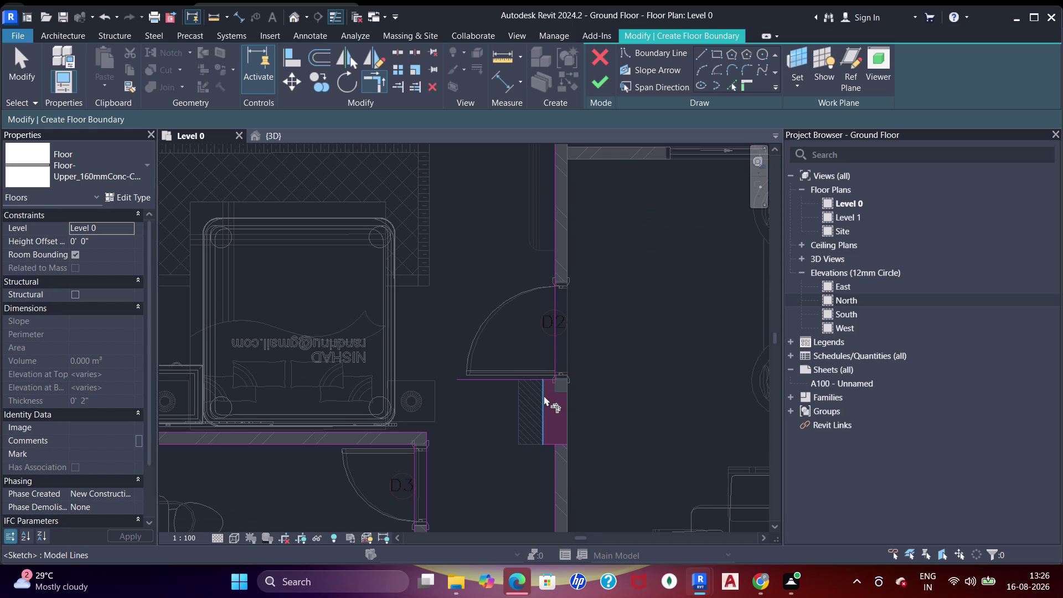
click(544, 395)
click(550, 377)
scroll(down, 3)
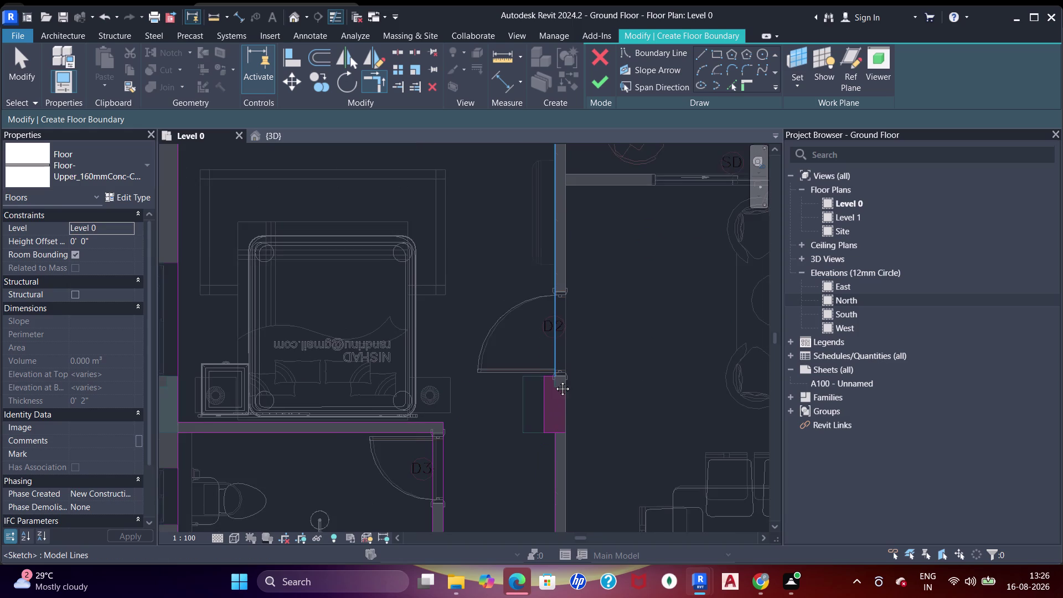
middle_drag(554, 380, 560, 268)
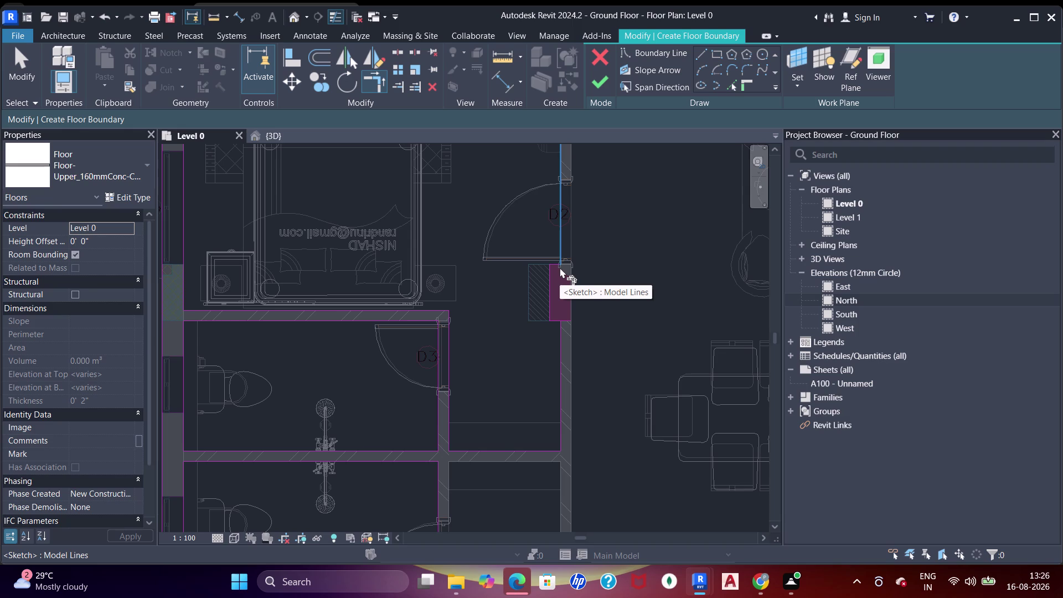
Trim the last boundary line beside the D2 column to complete its corner.
scroll(up, 3)
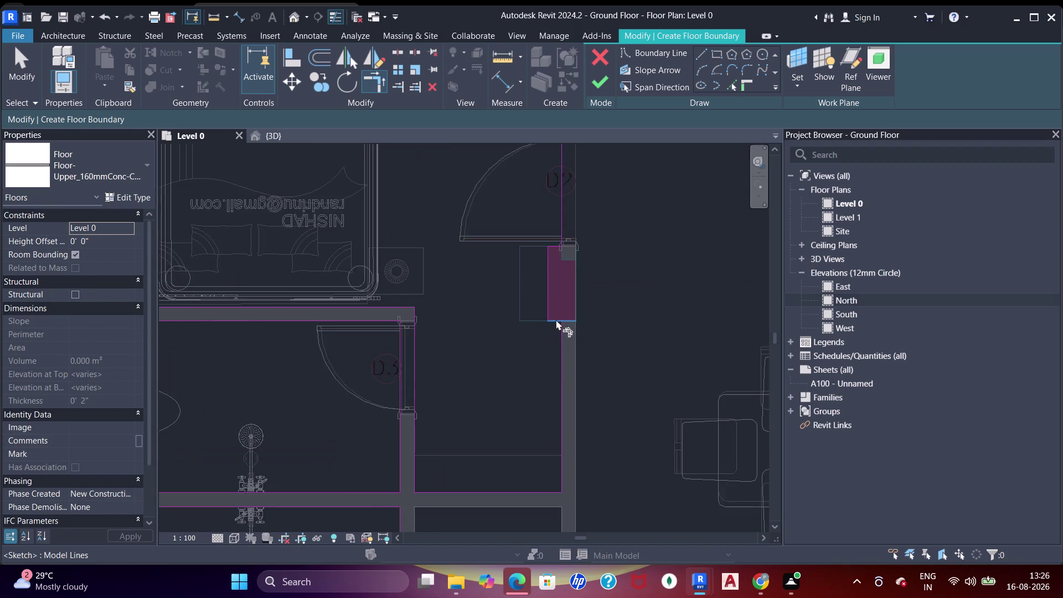
click(557, 320)
click(562, 330)
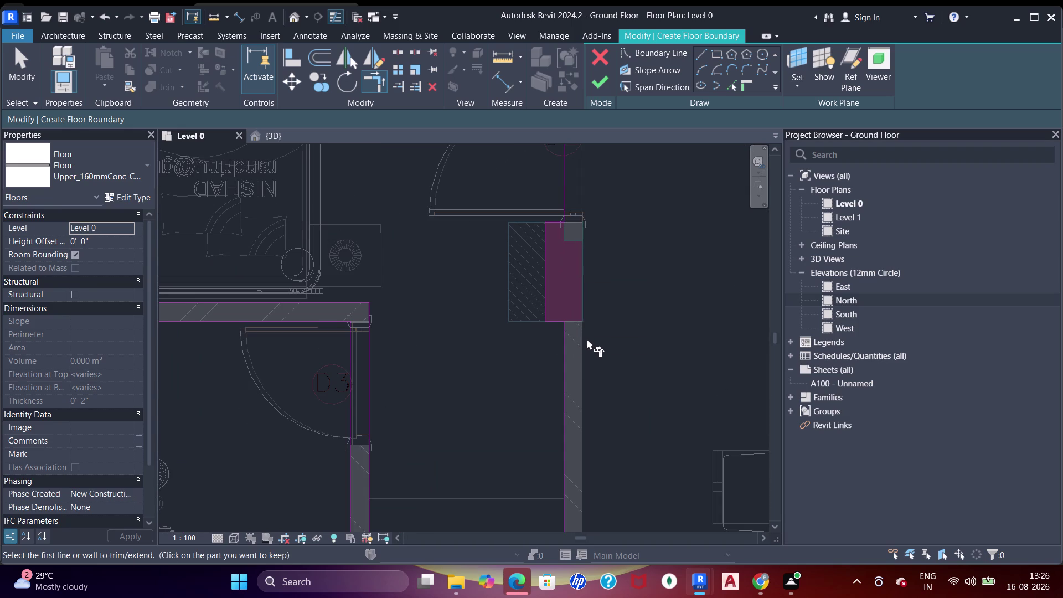
scroll(down, 3)
middle_drag(553, 304, 551, 283)
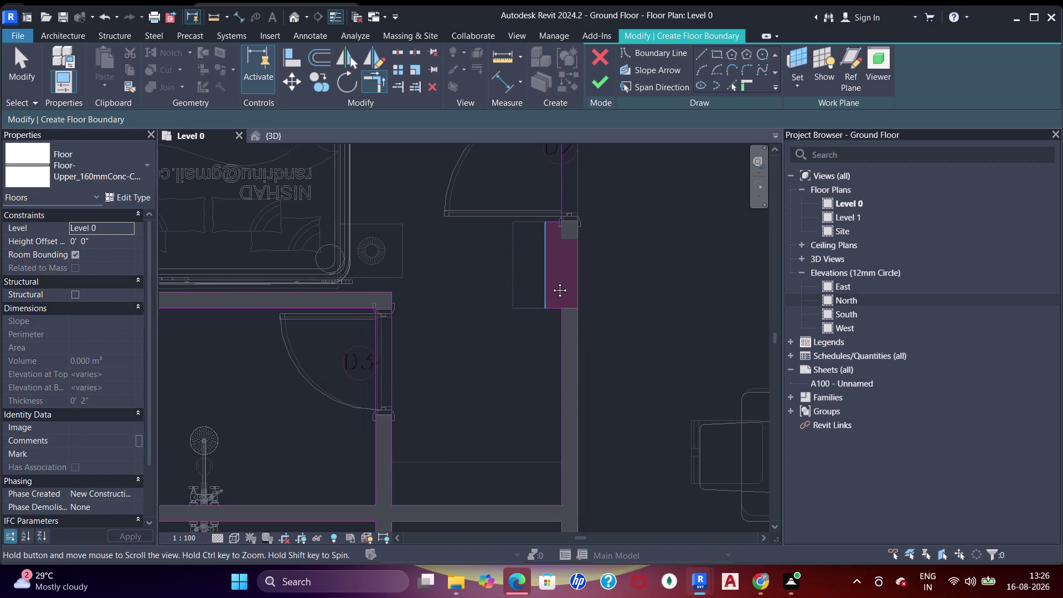
middle_drag(552, 283, 551, 282)
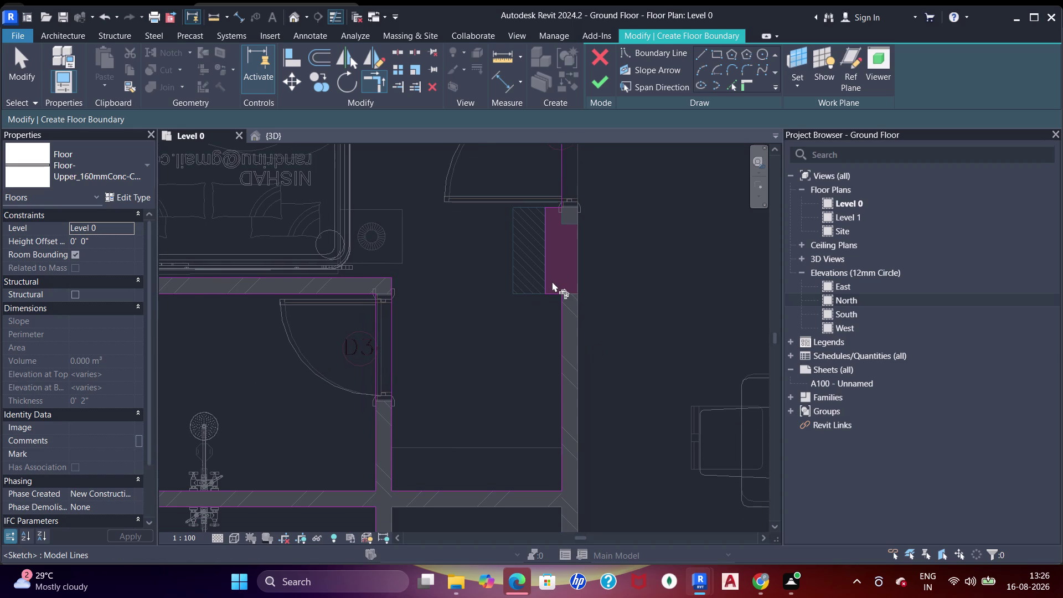
scroll(down, 3)
middle_drag(552, 287, 550, 273)
middle_drag(469, 238, 469, 242)
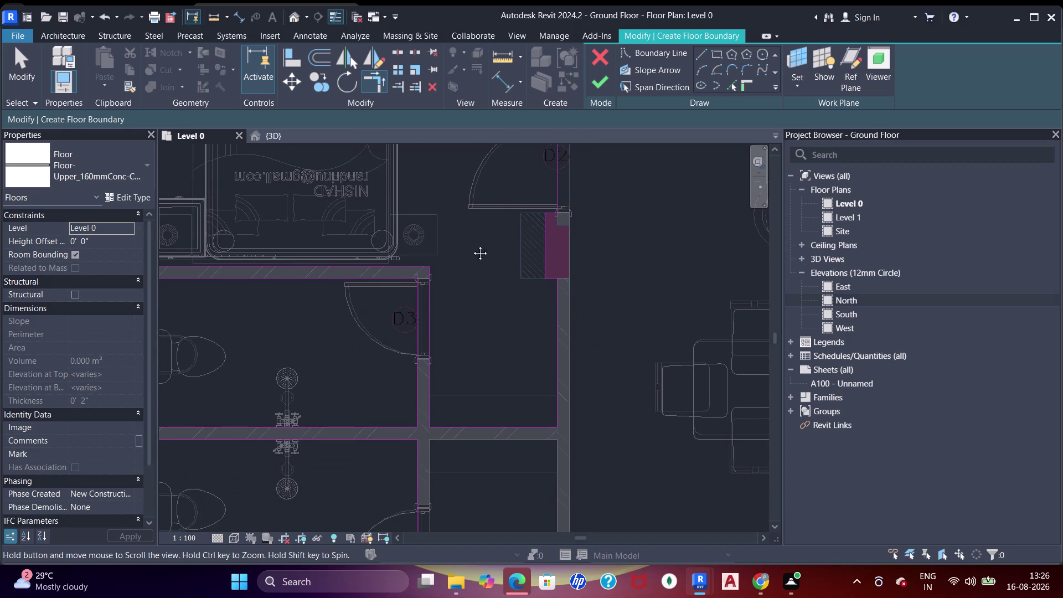
middle_drag(470, 242, 485, 283)
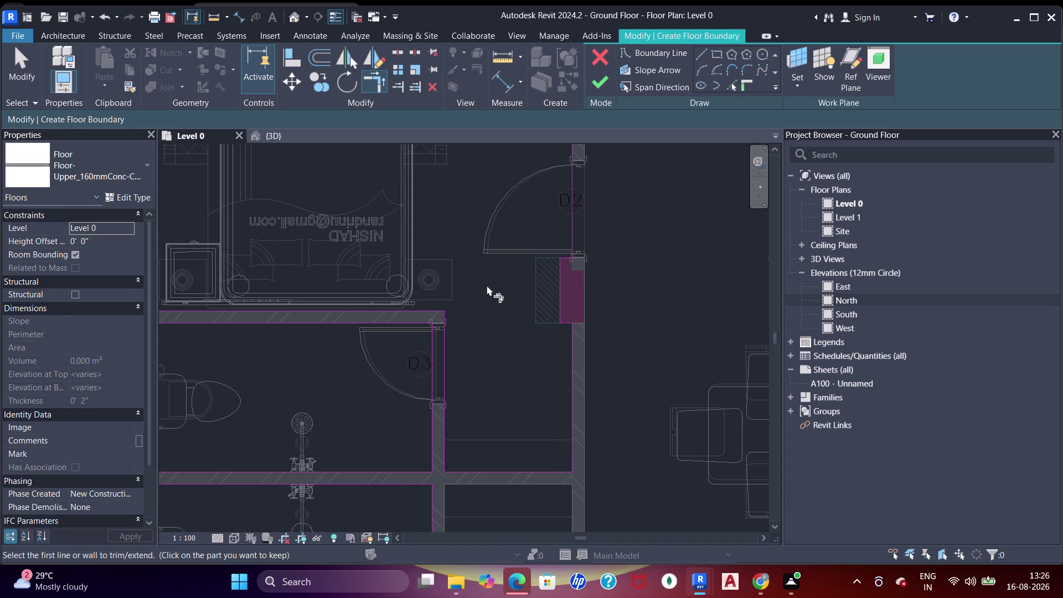
scroll(down, 3)
middle_drag(498, 265, 500, 325)
scroll(down, 3)
middle_drag(491, 261, 492, 346)
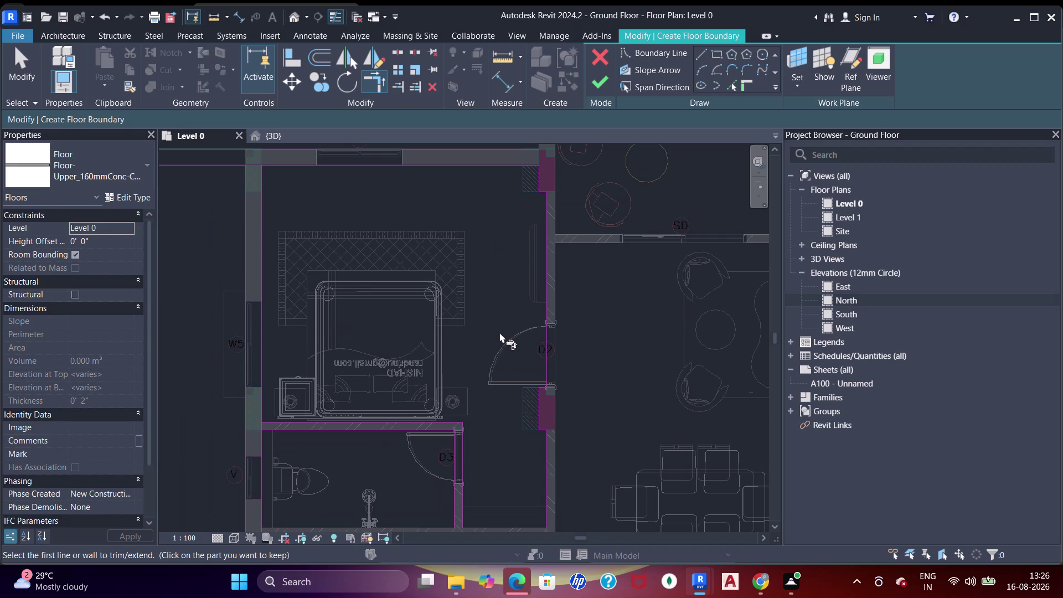
middle_drag(502, 336, 521, 239)
scroll(down, 3)
middle_drag(526, 277, 528, 189)
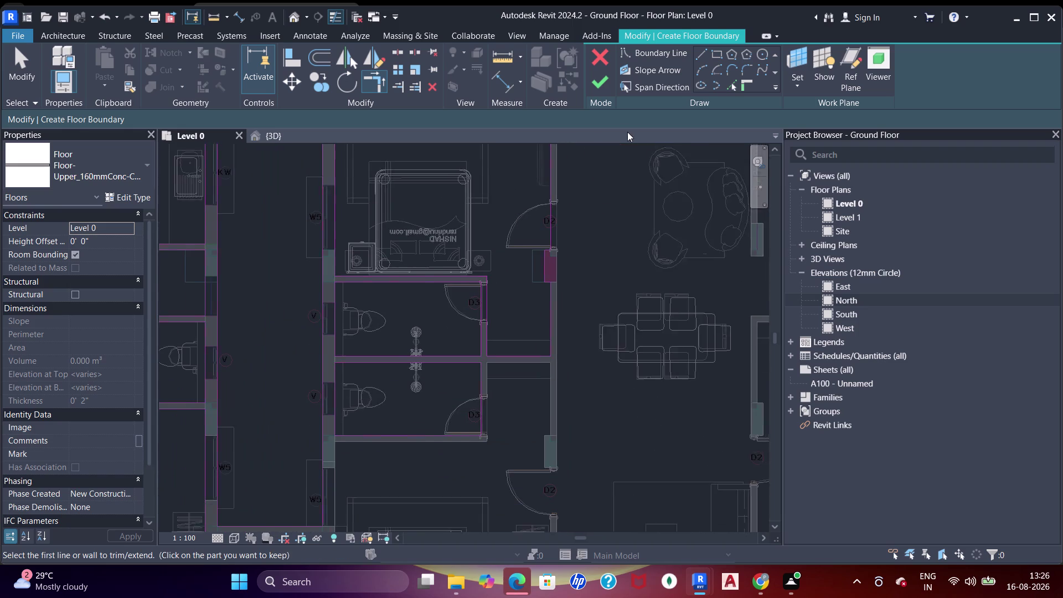
Switch to the Boundary Line draw tool and bring the wall near door D2 into view.
click(723, 56)
scroll(up, 3)
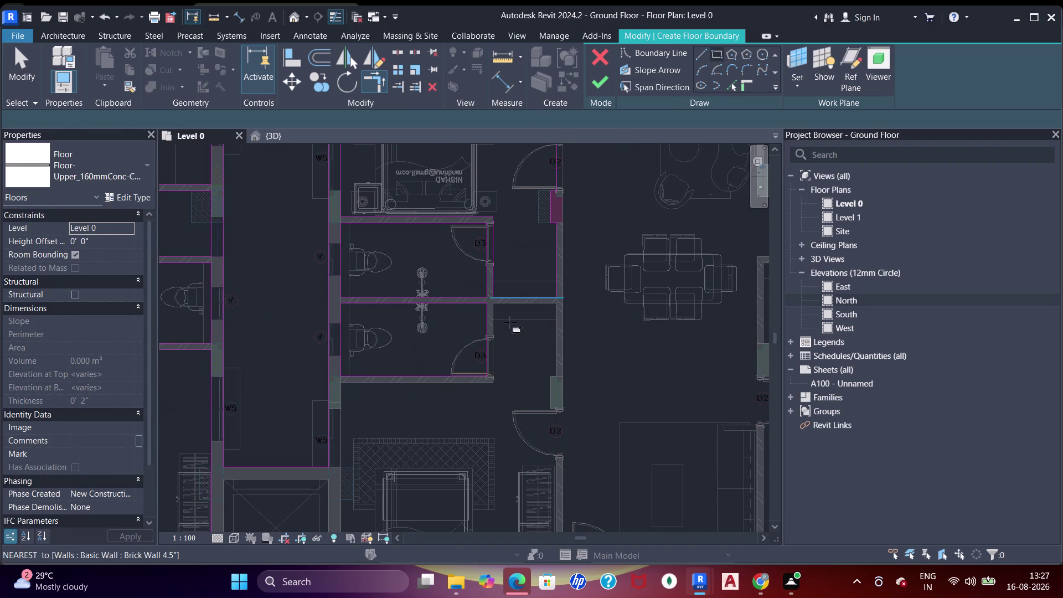
middle_drag(507, 323, 511, 227)
scroll(up, 3)
scroll(down, 3)
middle_drag(525, 309, 528, 216)
scroll(up, 3)
scroll(down, 3)
middle_drag(531, 229, 554, 192)
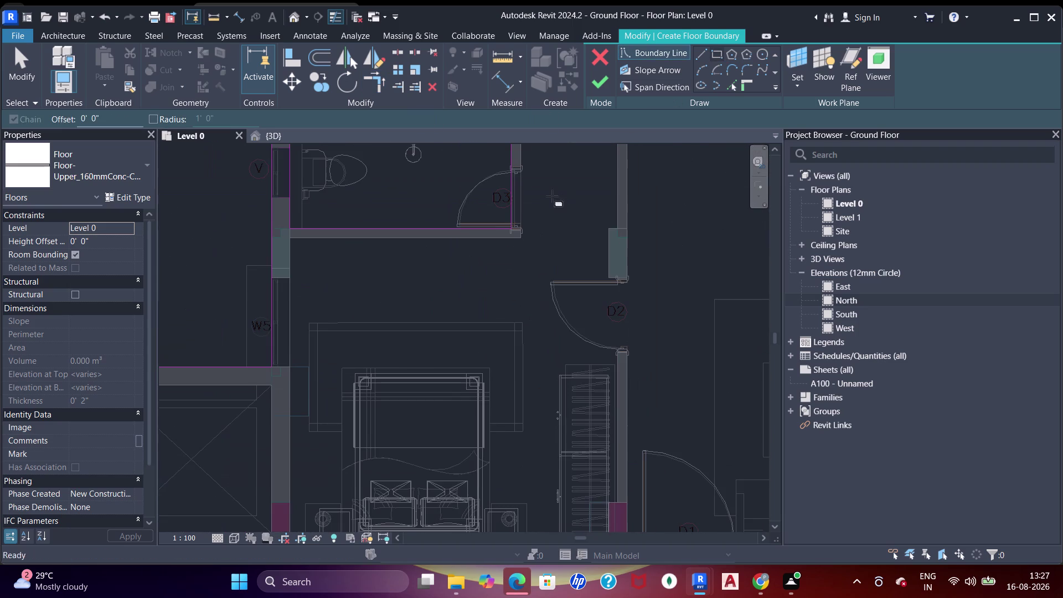
middle_drag(551, 199, 554, 226)
Draw a boundary line from the column edge to the wall corner, then stop drawing.
click(293, 269)
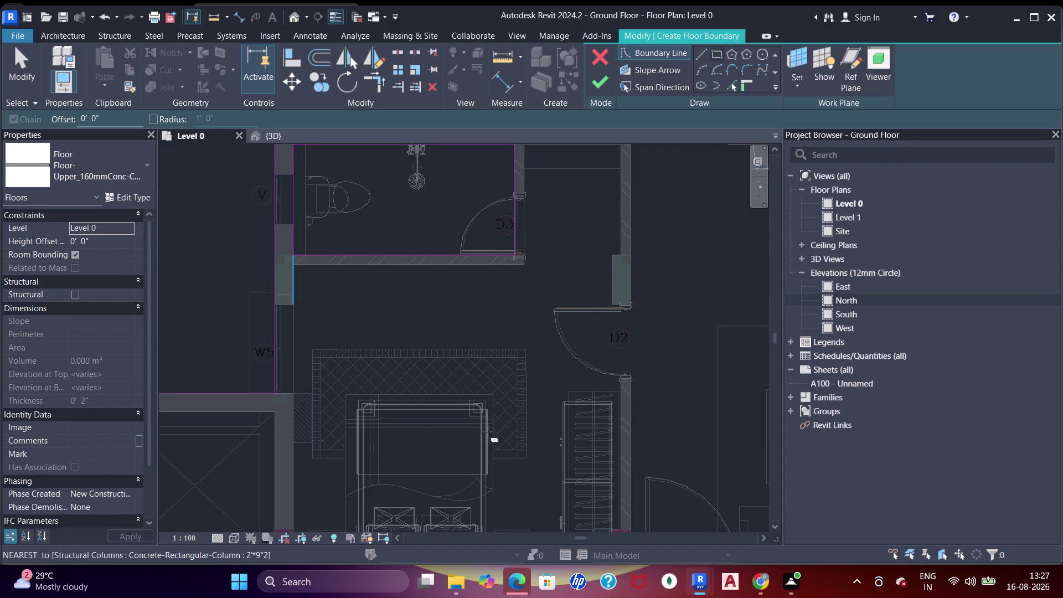
middle_drag(512, 445, 471, 309)
scroll(up, 3)
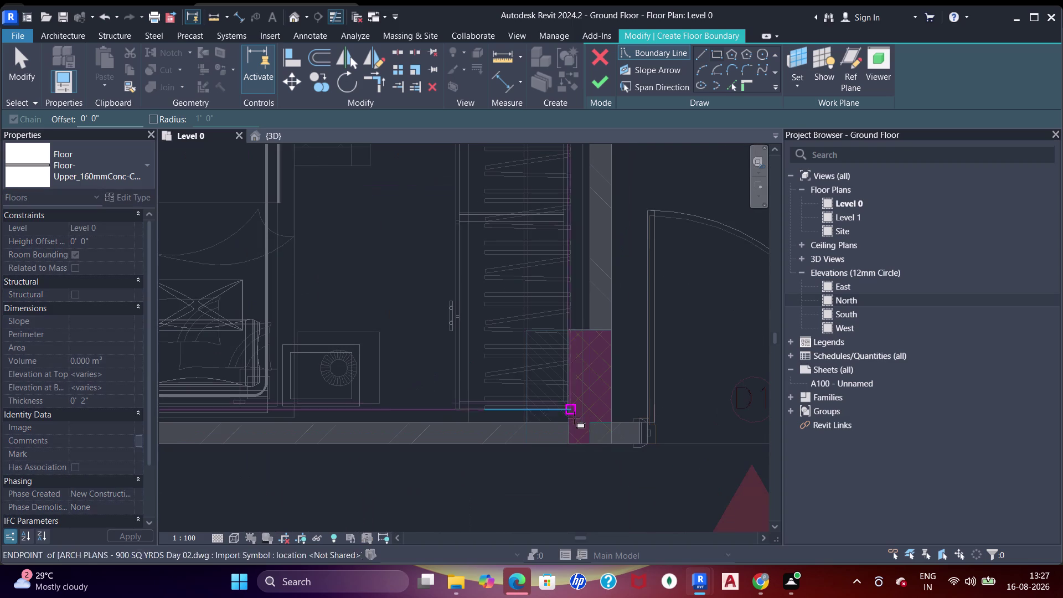
click(574, 418)
scroll(down, 3)
middle_drag(576, 291, 577, 401)
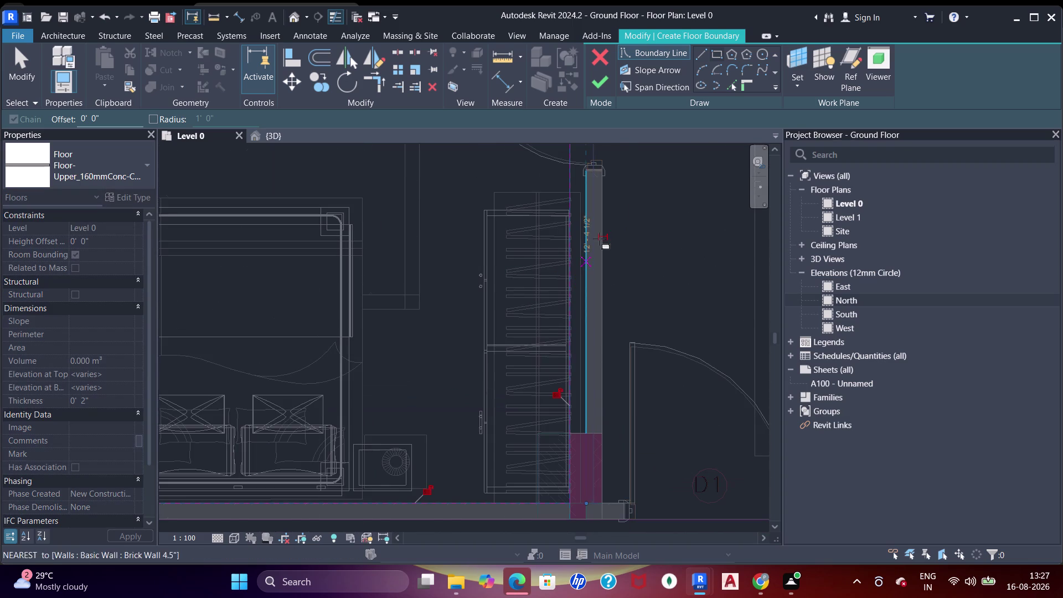
middle_drag(601, 246, 600, 383)
middle_drag(593, 240, 584, 371)
middle_drag(491, 265, 498, 417)
middle_drag(470, 285, 472, 300)
key(Escape)
key(Escape)
key(Escape)
key(Escape)
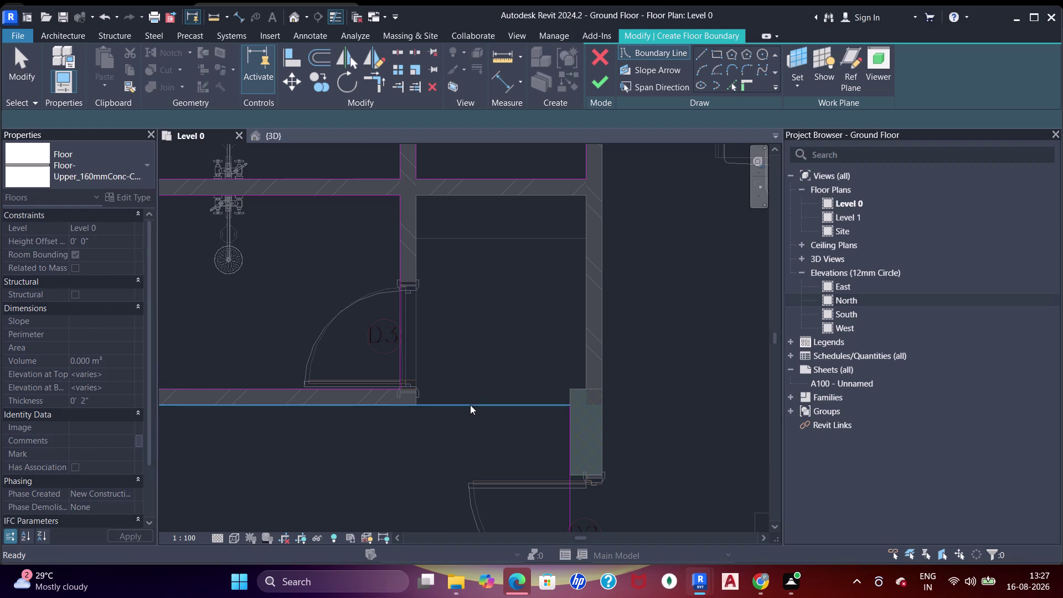
drag(732, 90, 717, 97)
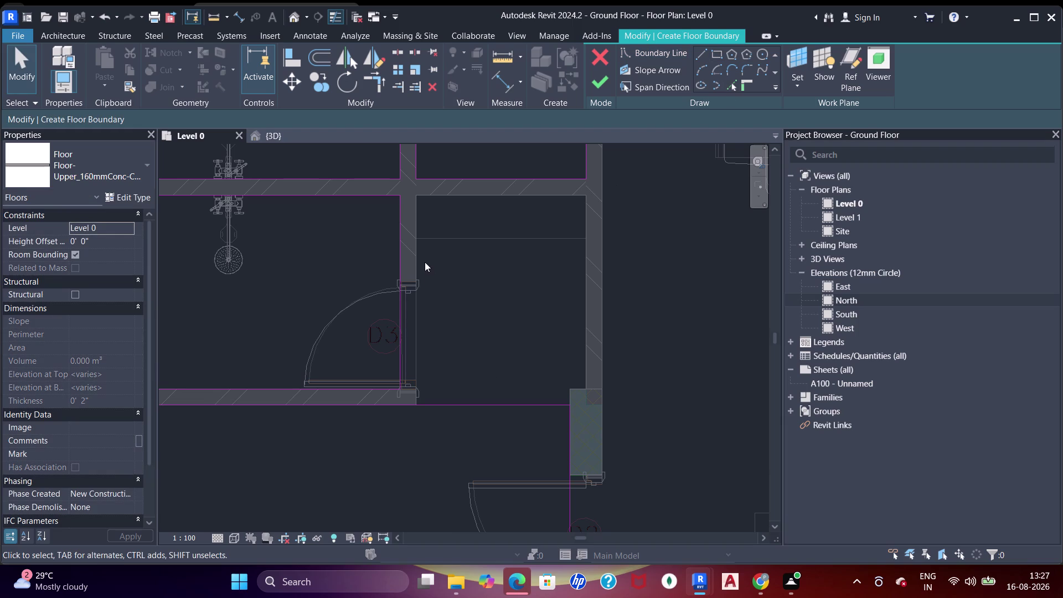
Add a boundary line along the wall beside door D3 using Pick Walls.
click(416, 253)
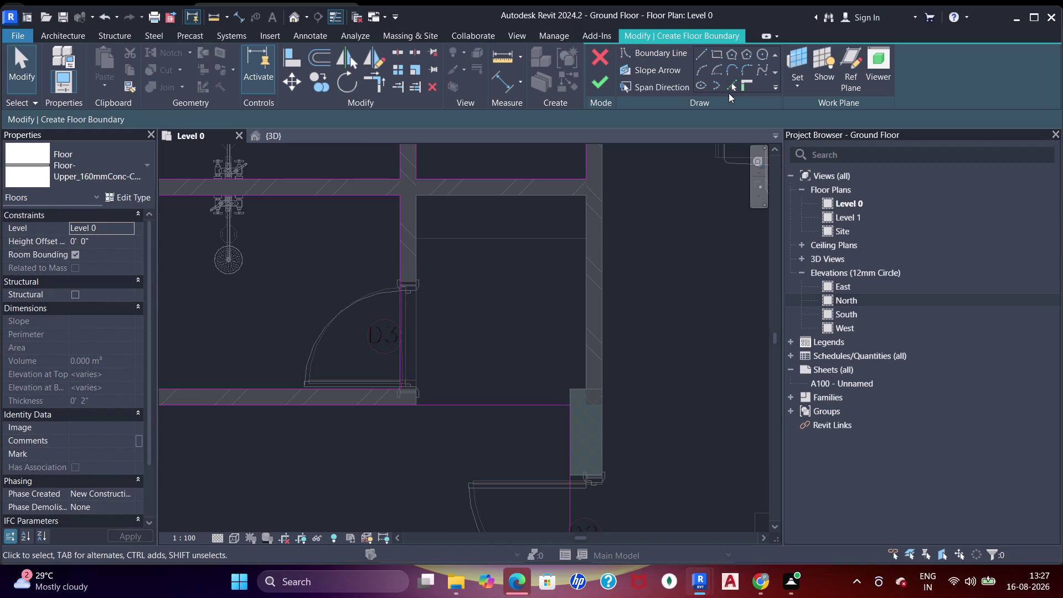
click(729, 85)
drag(416, 262, 423, 262)
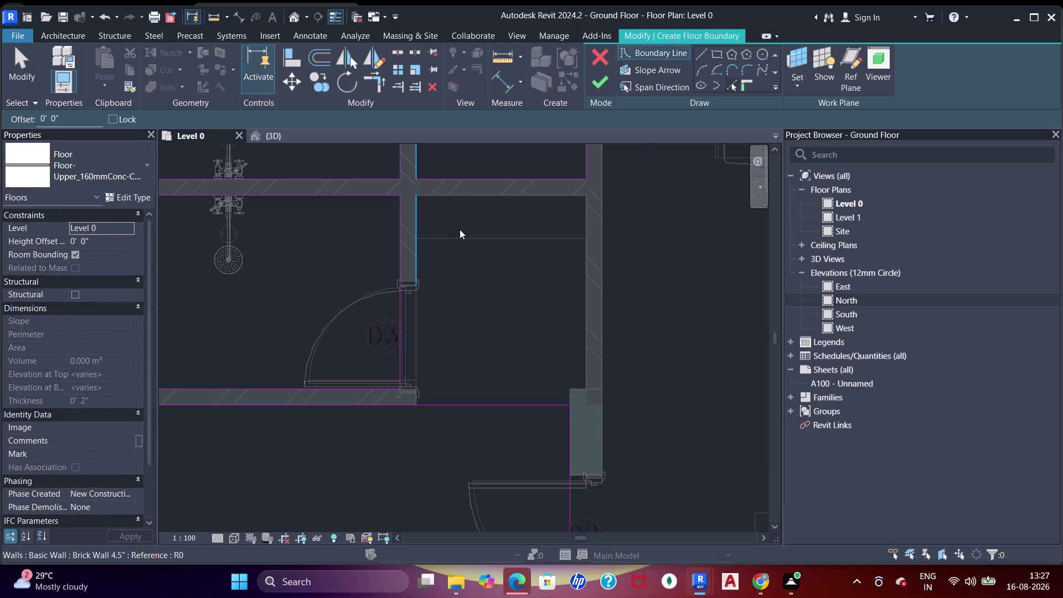
click(459, 200)
key(Escape)
key(Escape)
key(Escape)
Trim/Extend the boundary lines with TR to close the corner near door D3.
key(t)
key(r)
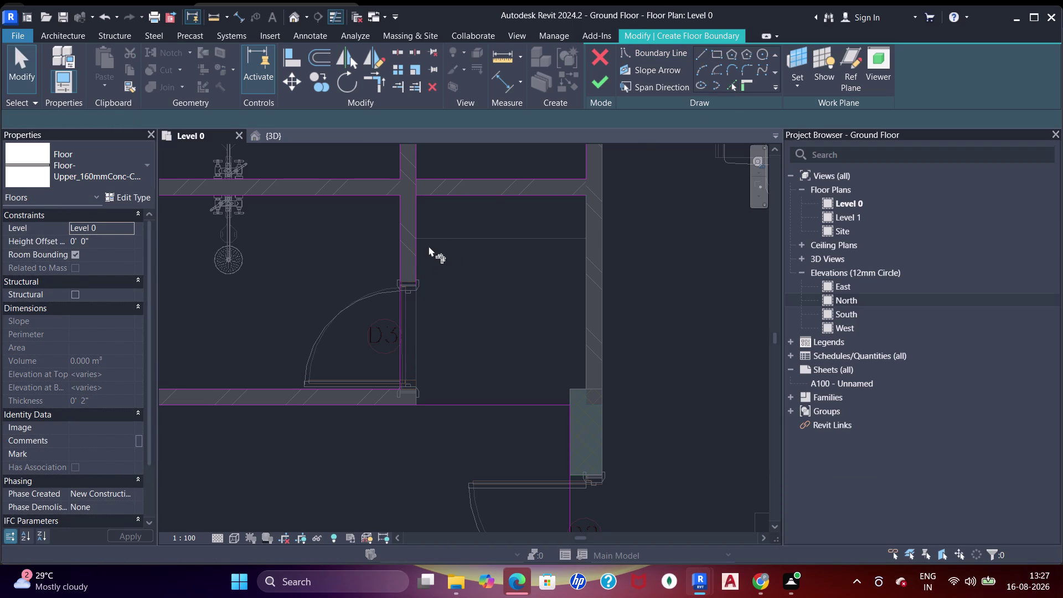
click(417, 236)
click(447, 200)
click(418, 243)
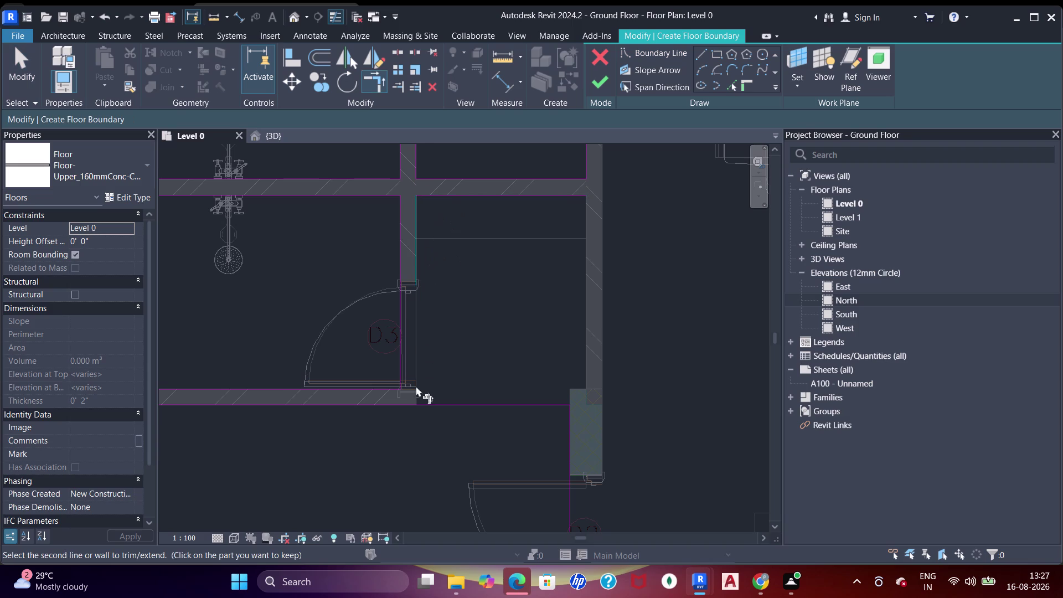
click(416, 403)
Add boundary lines on the top edges of the column by door D2.
scroll(down, 3)
middle_drag(525, 319, 483, 286)
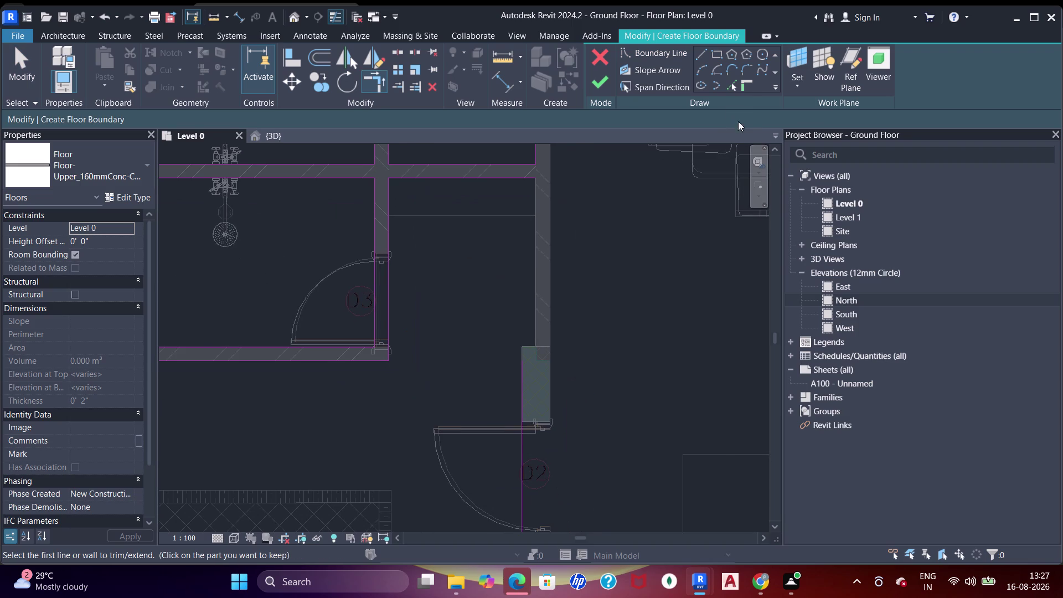
click(736, 85)
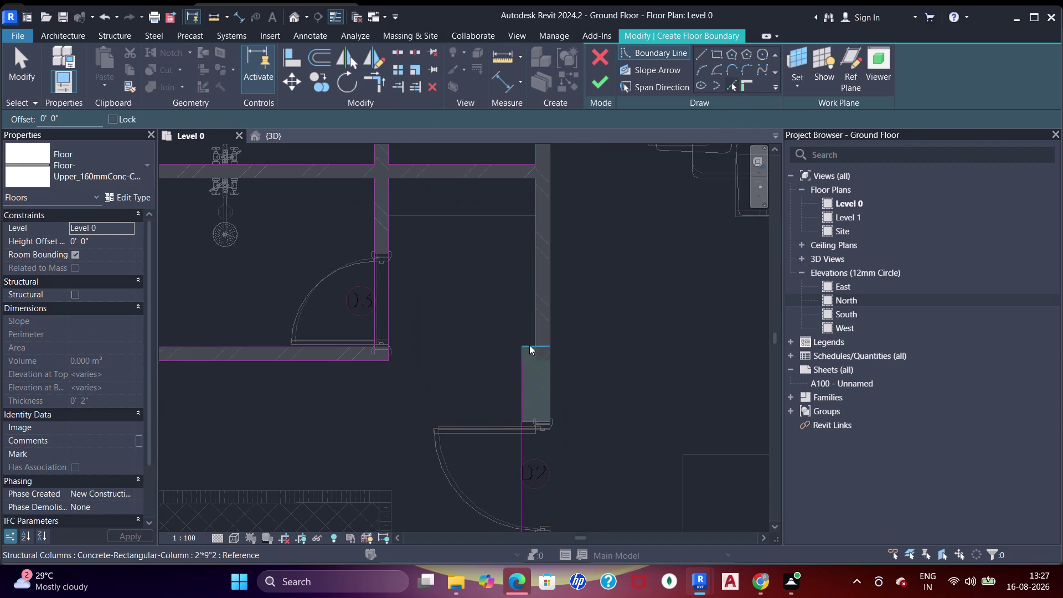
click(530, 345)
click(541, 289)
key(Escape)
key(Escape)
key(Escape)
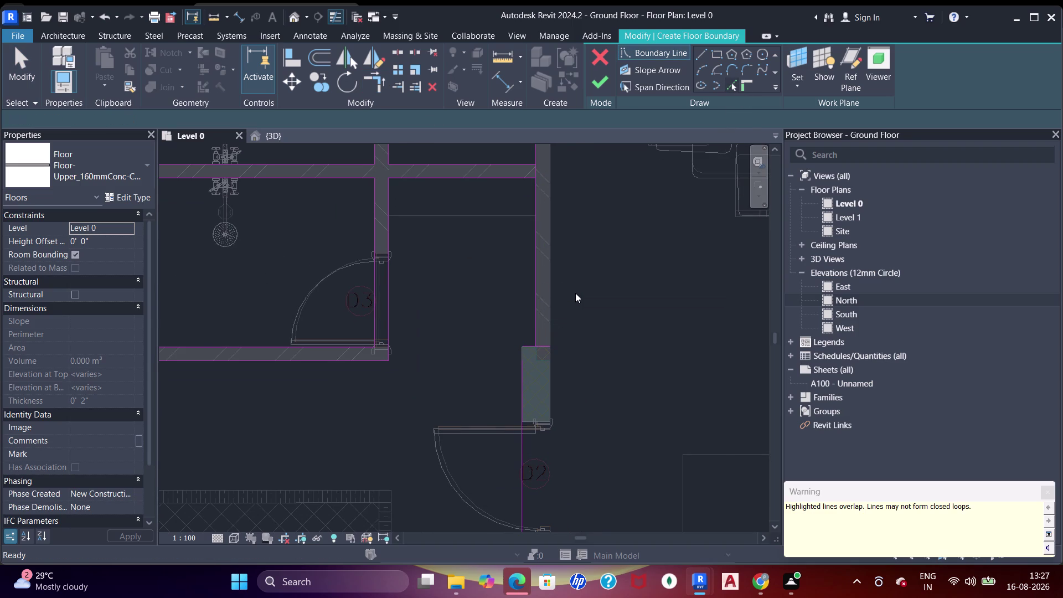
Trim the top-wall and column boundary lines to meet at the corners by door D2.
key(Escape)
text(tr)
click(512, 178)
click(535, 210)
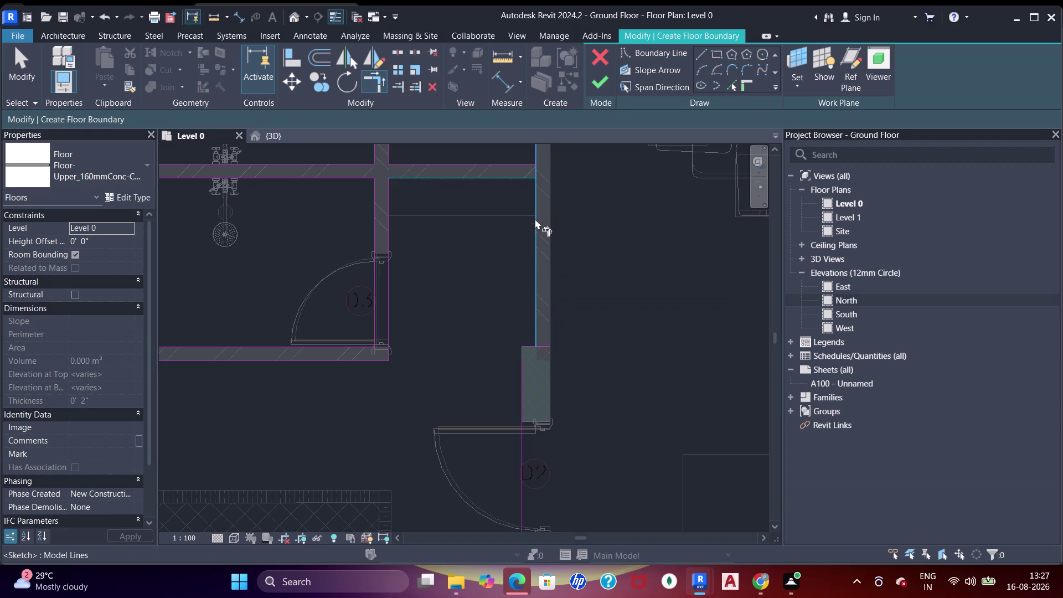
scroll(up, 3)
click(533, 337)
click(539, 324)
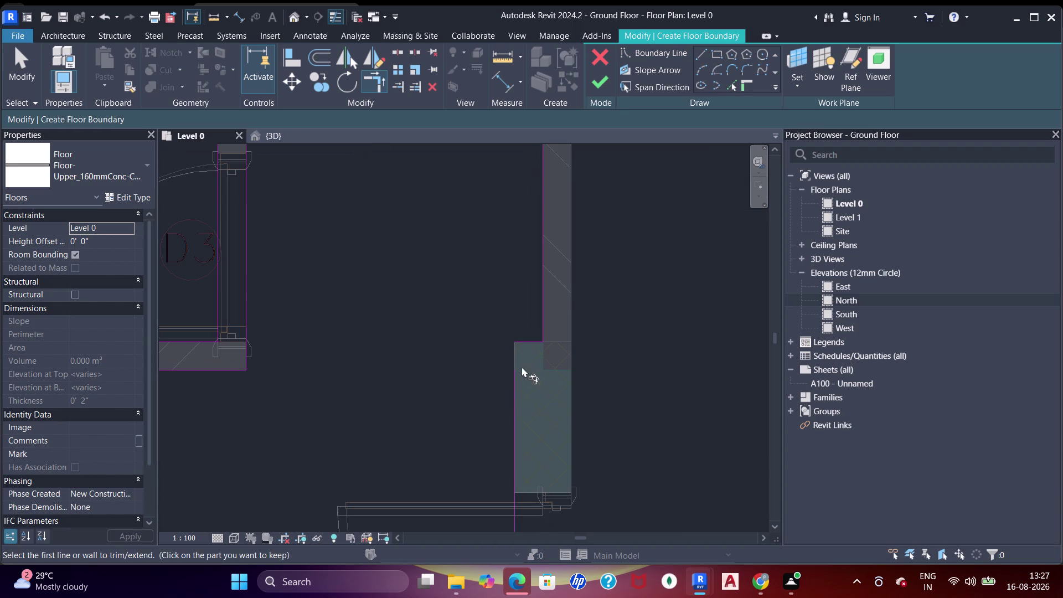
click(526, 343)
click(518, 391)
Add a boundary line on the top edge of the column beside door D1.
scroll(down, 3)
scroll(down, 3)
middle_drag(515, 426, 536, 305)
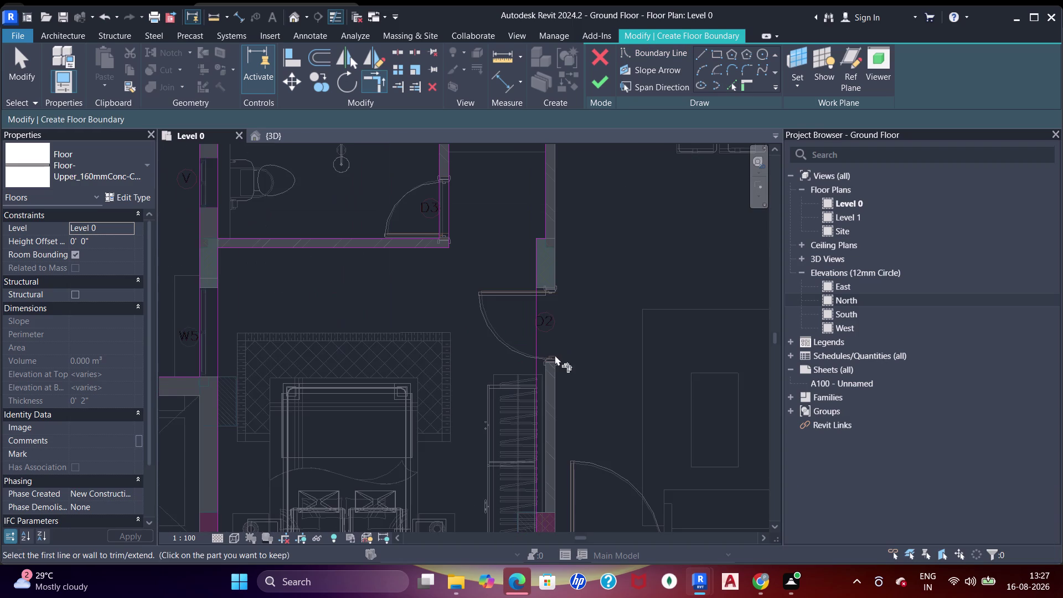
middle_drag(544, 370, 528, 256)
scroll(up, 3)
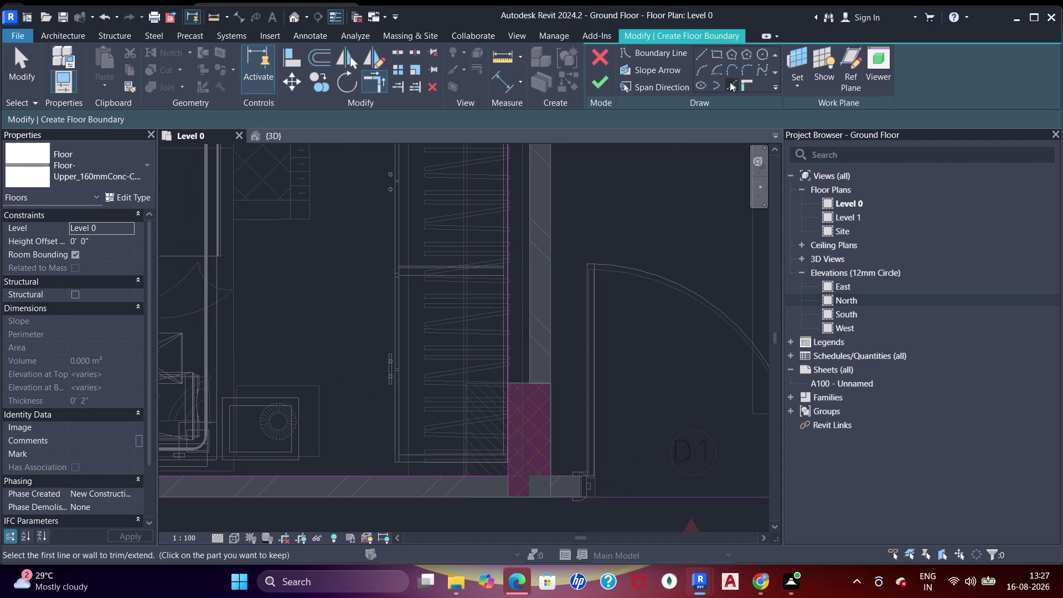
drag(731, 83, 713, 93)
scroll(up, 3)
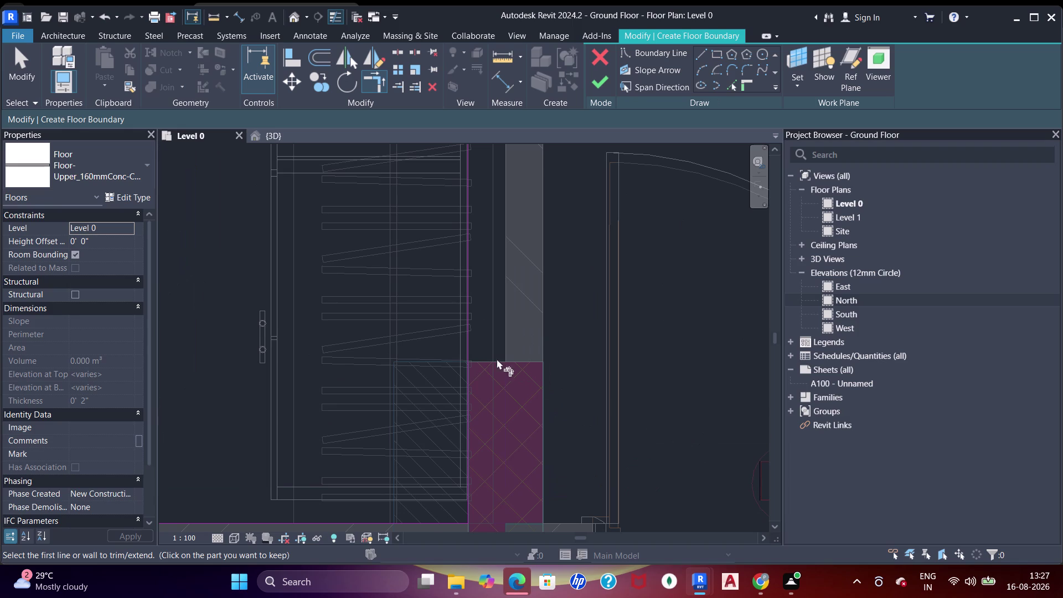
click(737, 85)
drag(482, 363, 492, 351)
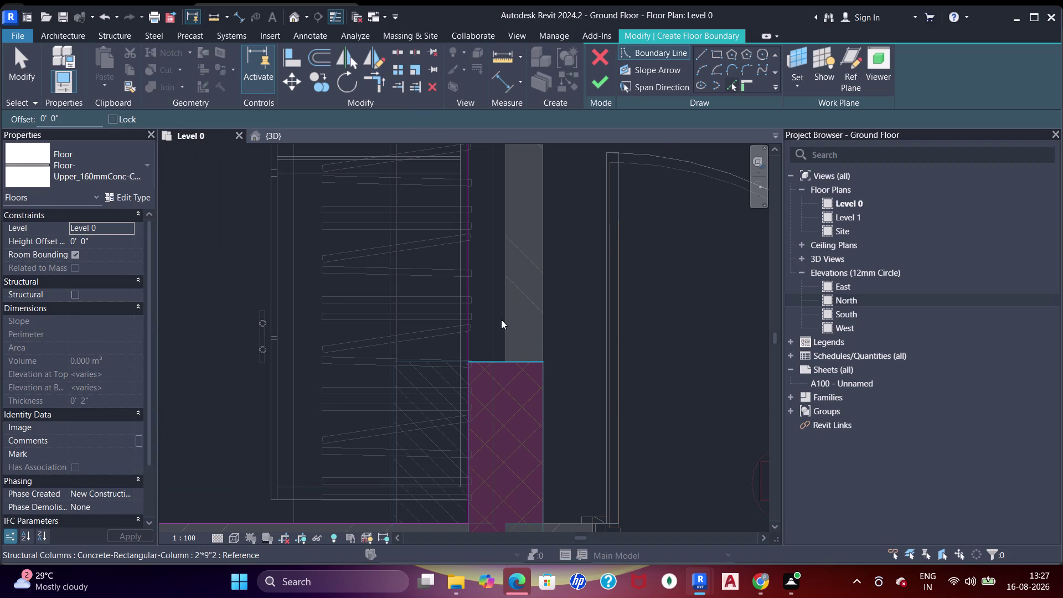
click(505, 310)
scroll(down, 3)
middle_drag(519, 254, 511, 323)
key(Escape)
key(Escape)
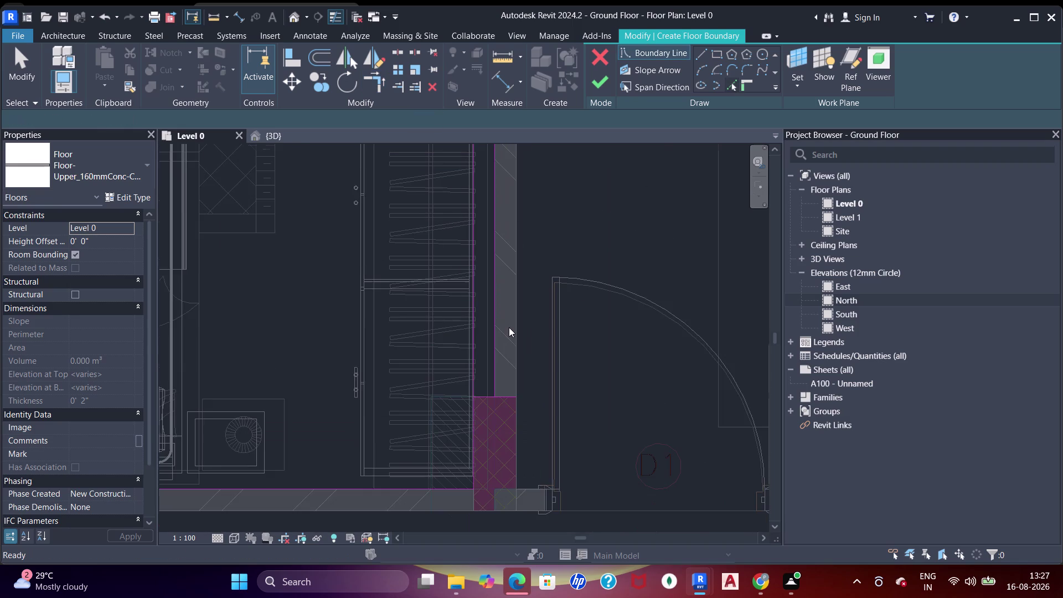